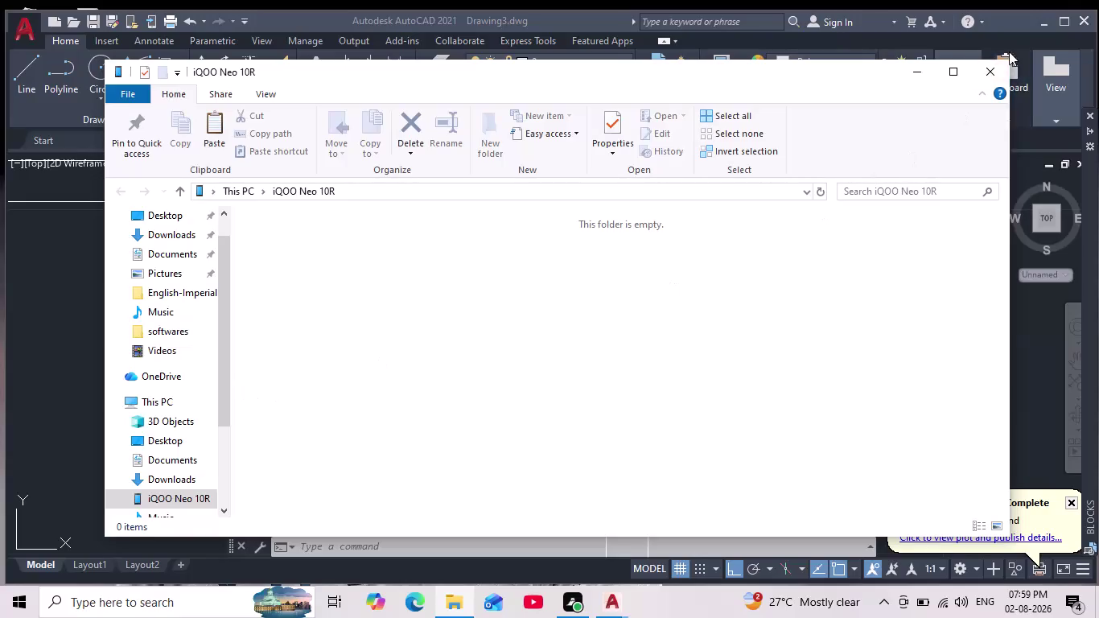
Close the empty iQOO Neo 10R phone folder window to return to the drawing.
click(989, 64)
scroll(down, 3)
middle_drag(755, 329, 739, 318)
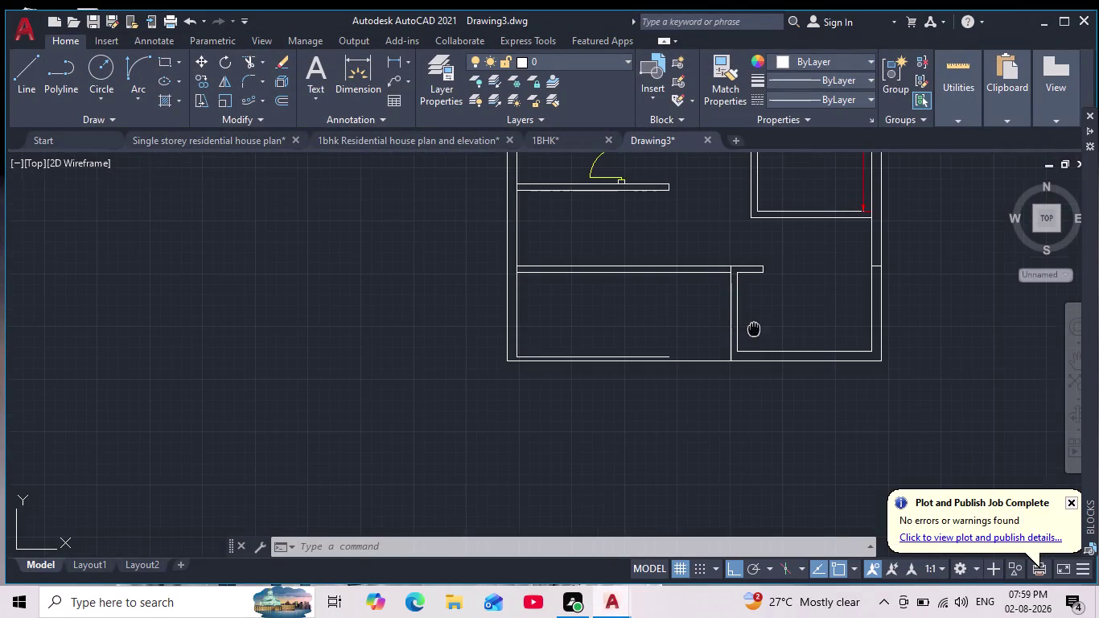
middle_drag(739, 318, 729, 311)
scroll(down, 3)
scroll(up, 3)
scroll(up, 3)
scroll(down, 3)
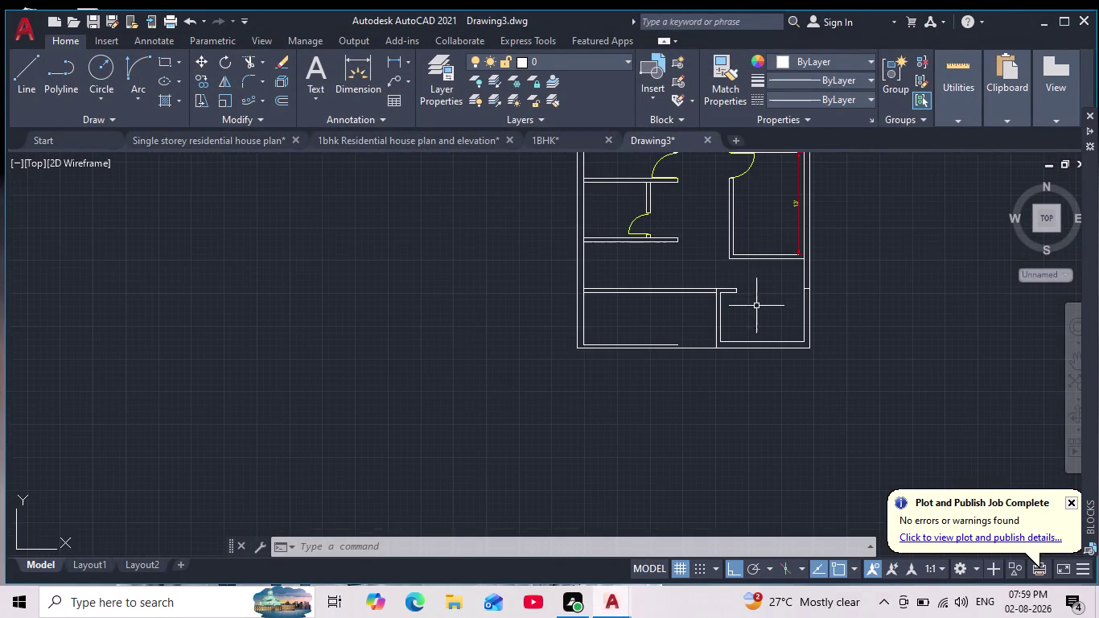
scroll(down, 3)
scroll(up, 3)
scroll(up, 3)
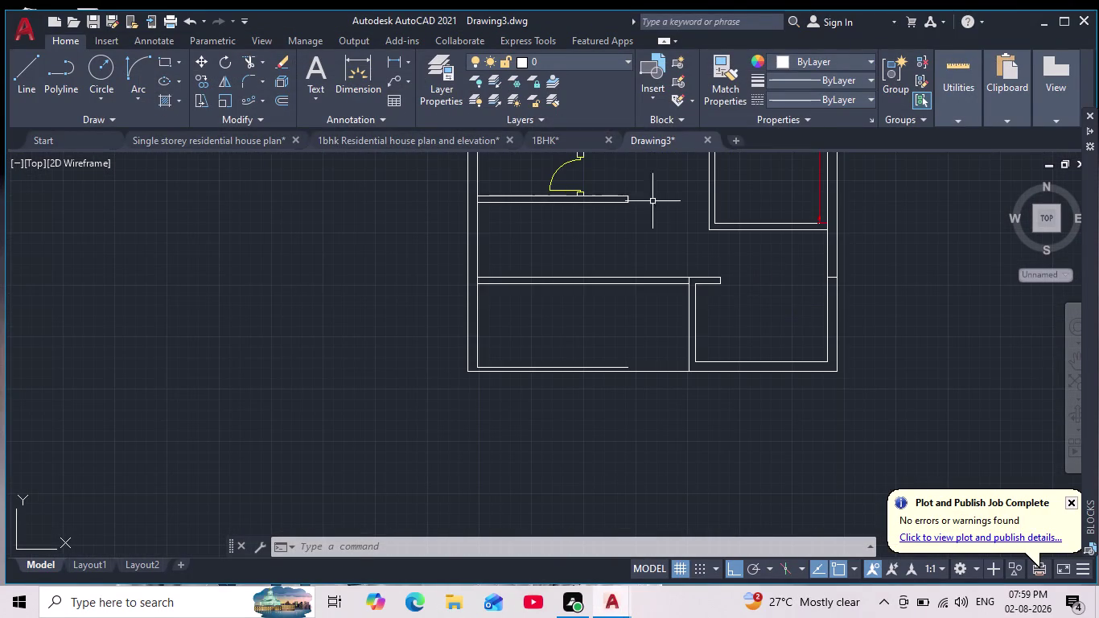
click(252, 66)
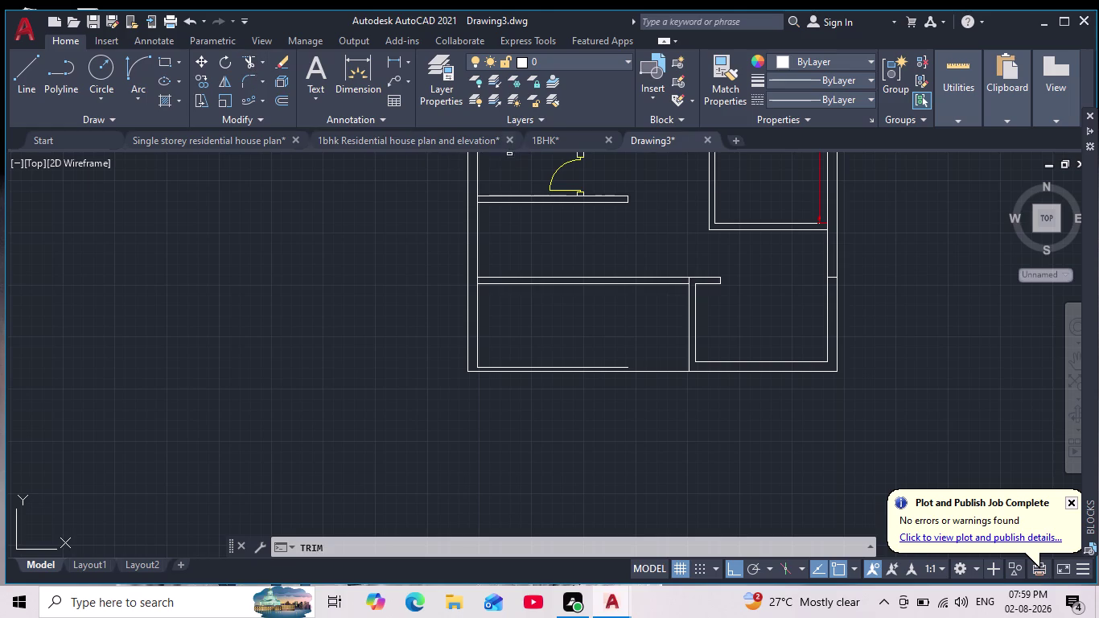
scroll(up, 3)
drag(804, 232, 808, 263)
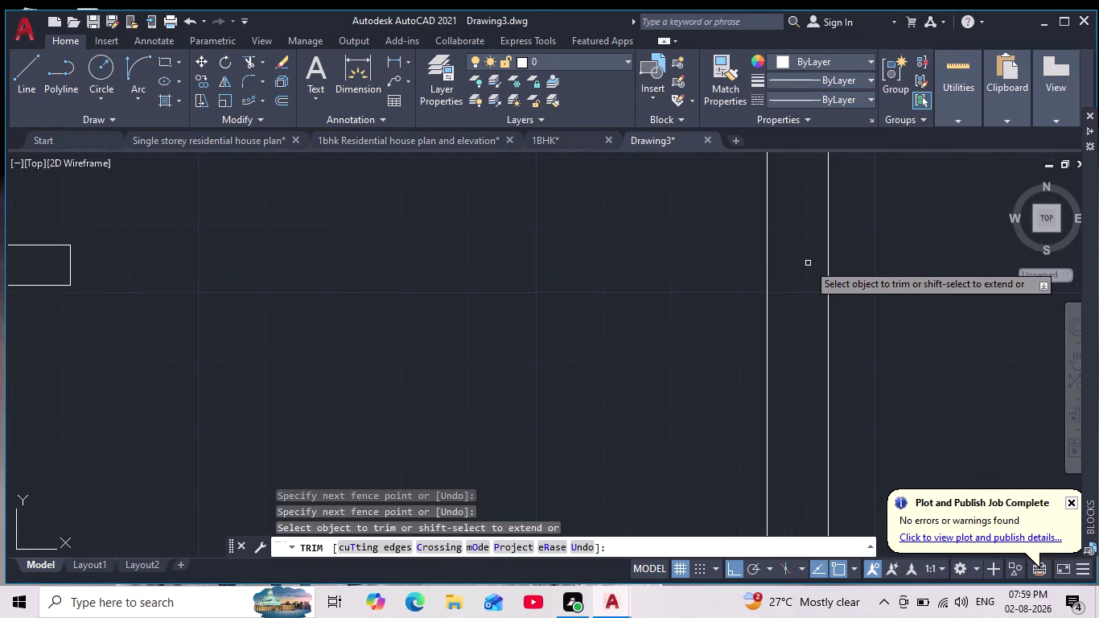
key(Escape)
key(Escape)
key(Escape)
key(Escape)
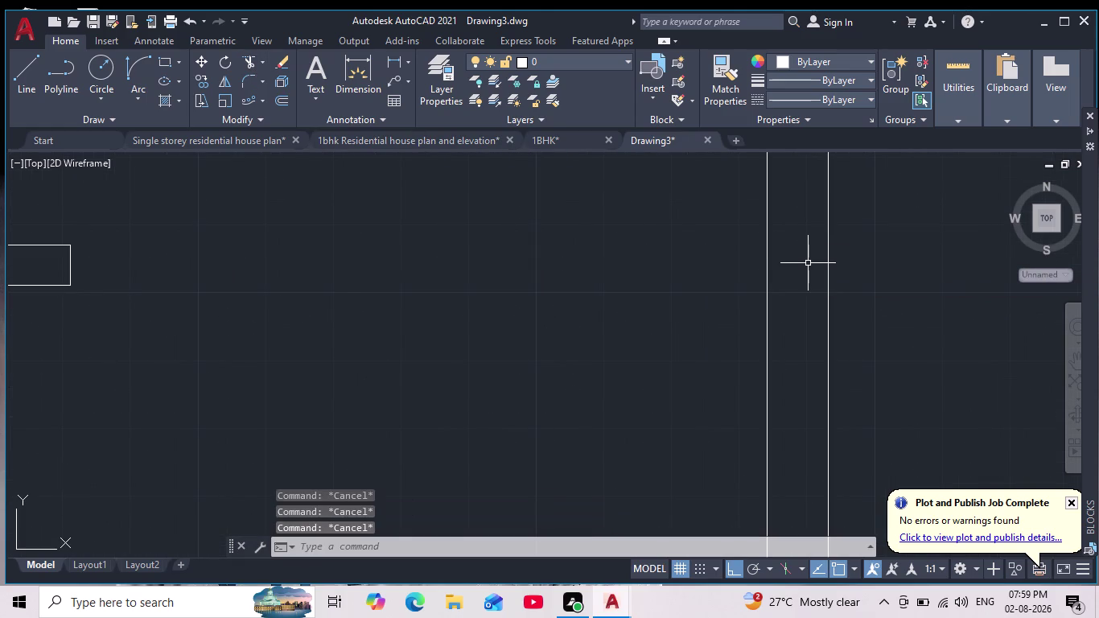
scroll(down, 3)
middle_drag(874, 260, 859, 266)
scroll(down, 3)
scroll(up, 3)
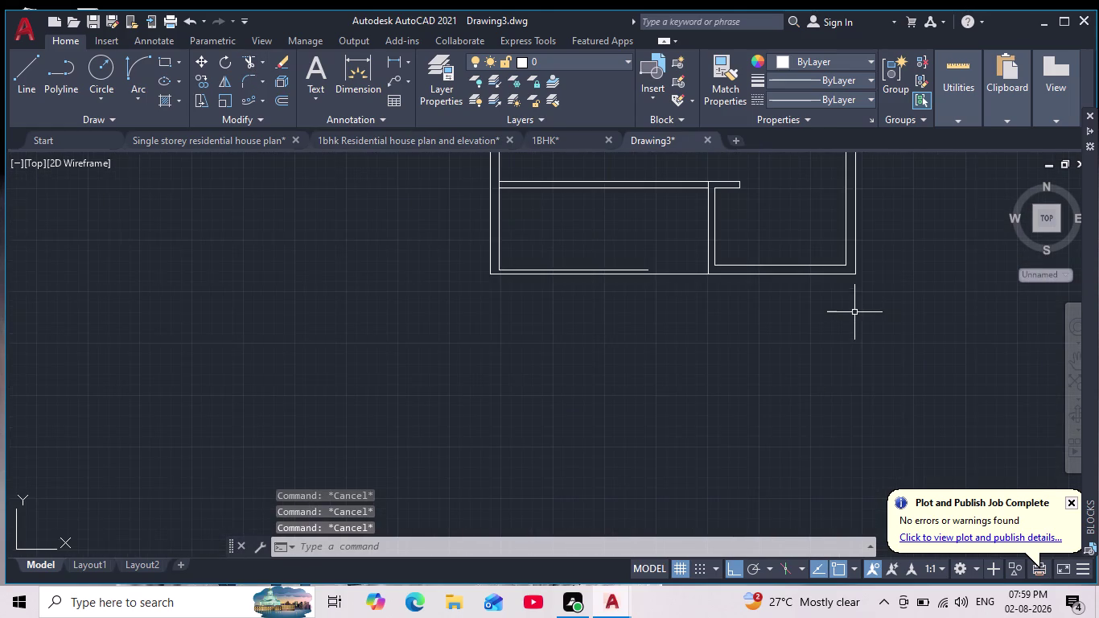
middle_drag(854, 312, 843, 328)
scroll(down, 3)
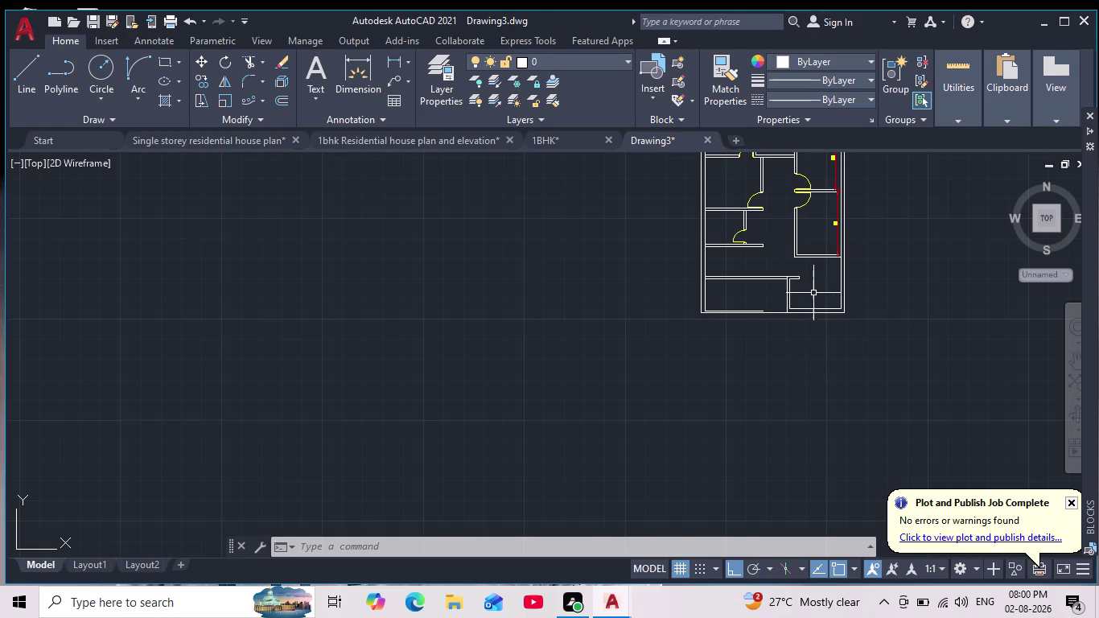
scroll(up, 3)
scroll(up, 3)
middle_drag(780, 273, 729, 279)
scroll(down, 3)
scroll(up, 3)
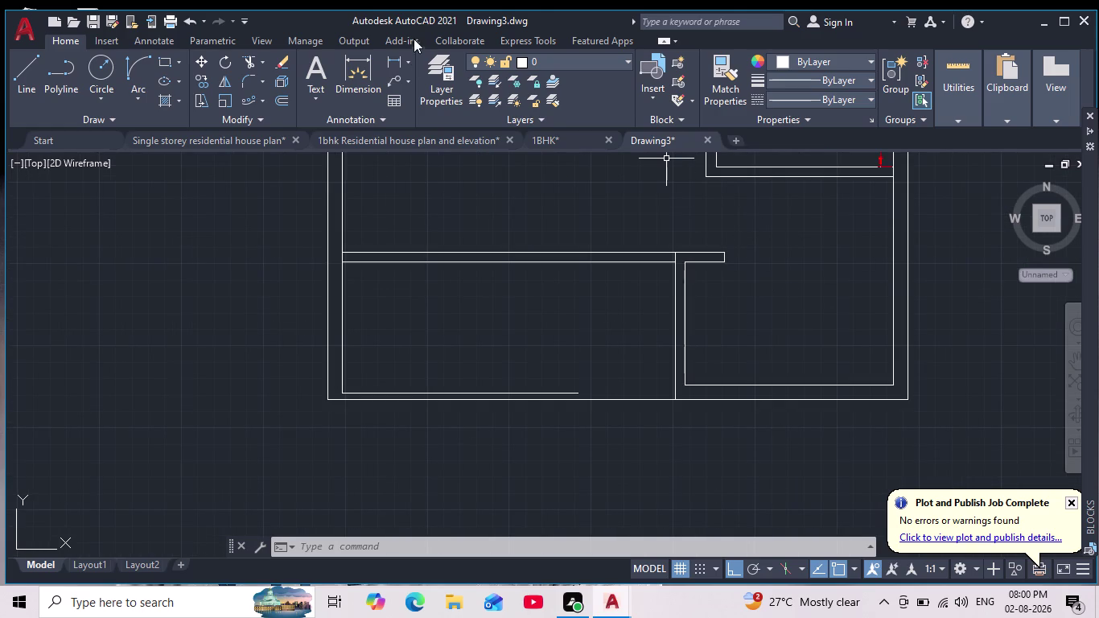
click(397, 65)
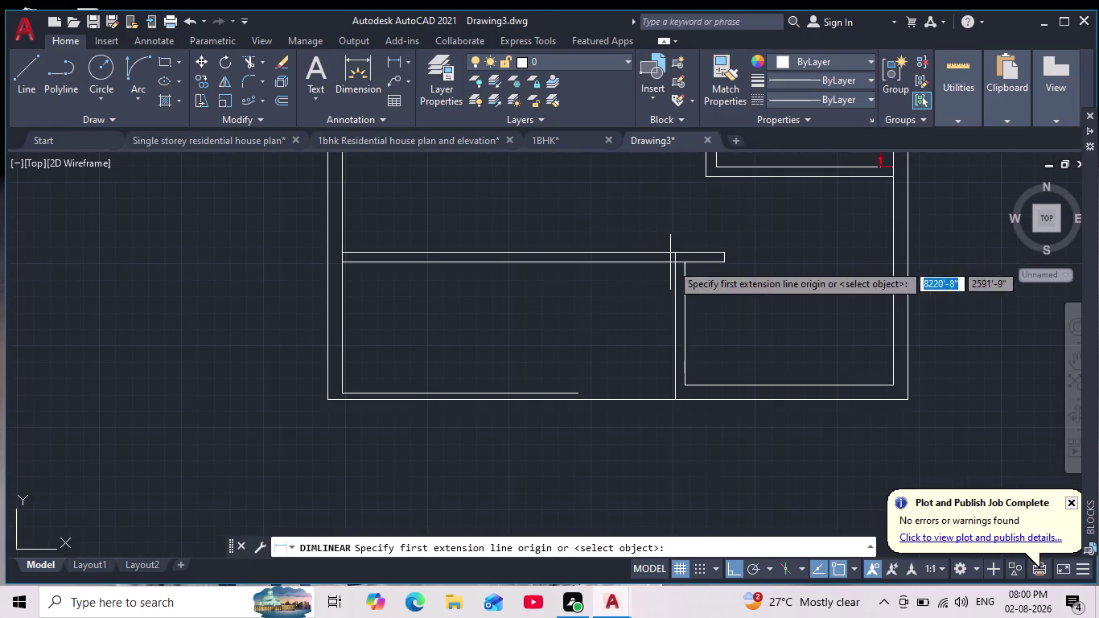
scroll(up, 3)
click(633, 260)
scroll(up, 3)
scroll(down, 3)
middle_drag(671, 280, 668, 273)
middle_drag(661, 374, 671, 314)
scroll(down, 3)
scroll(up, 3)
click(657, 385)
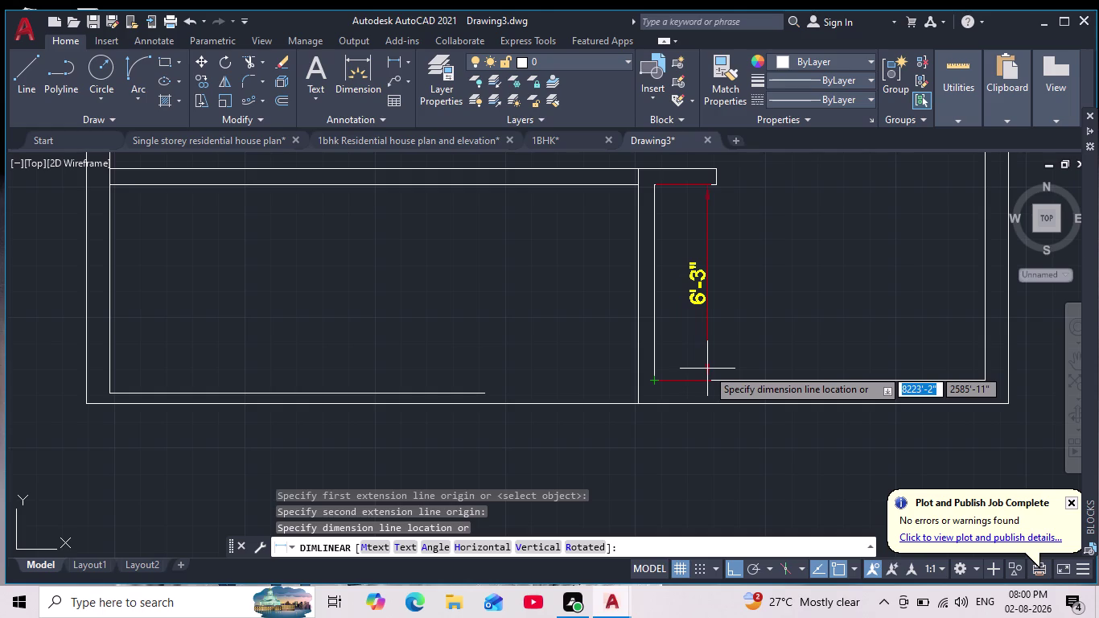
key(Escape)
scroll(down, 3)
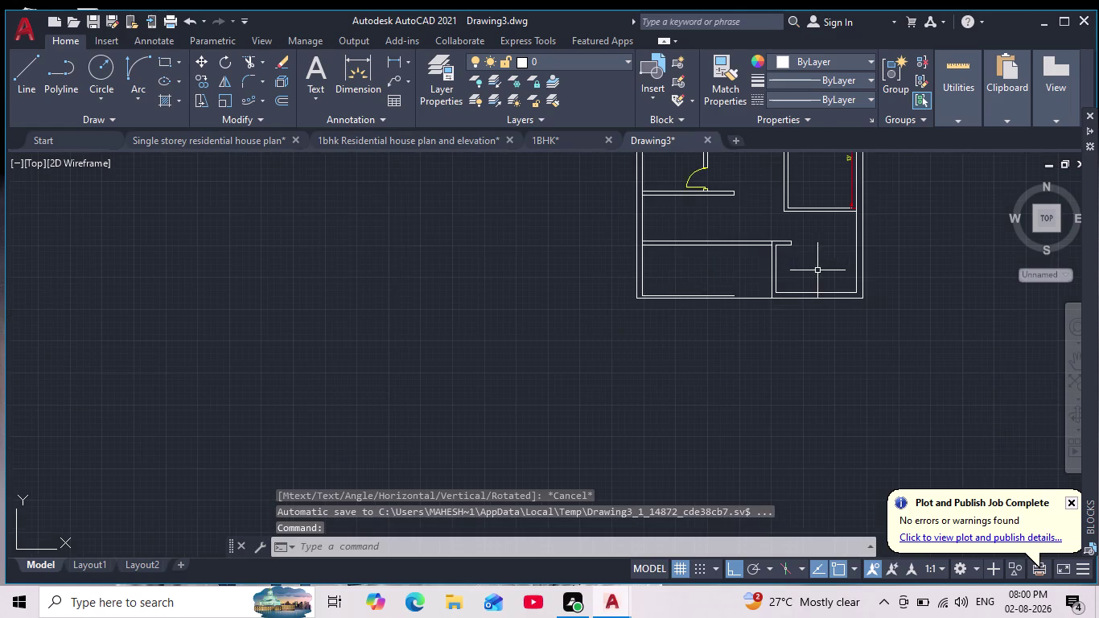
scroll(up, 3)
scroll(down, 3)
middle_drag(823, 274, 809, 291)
scroll(up, 3)
scroll(up, 3)
middle_drag(816, 285, 768, 292)
scroll(down, 3)
scroll(up, 3)
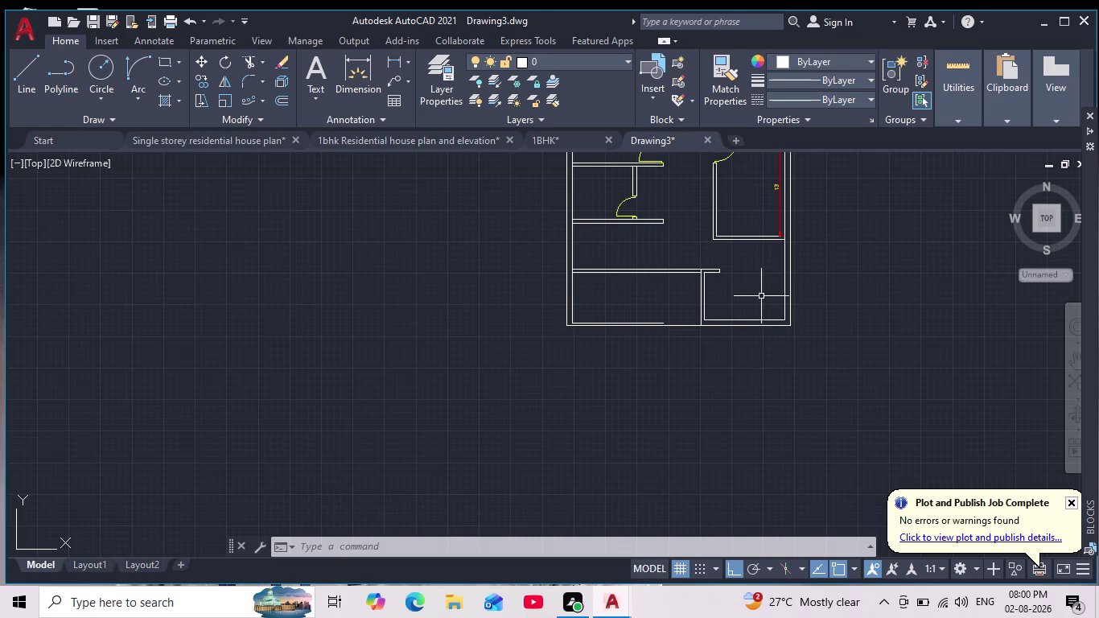
scroll(down, 3)
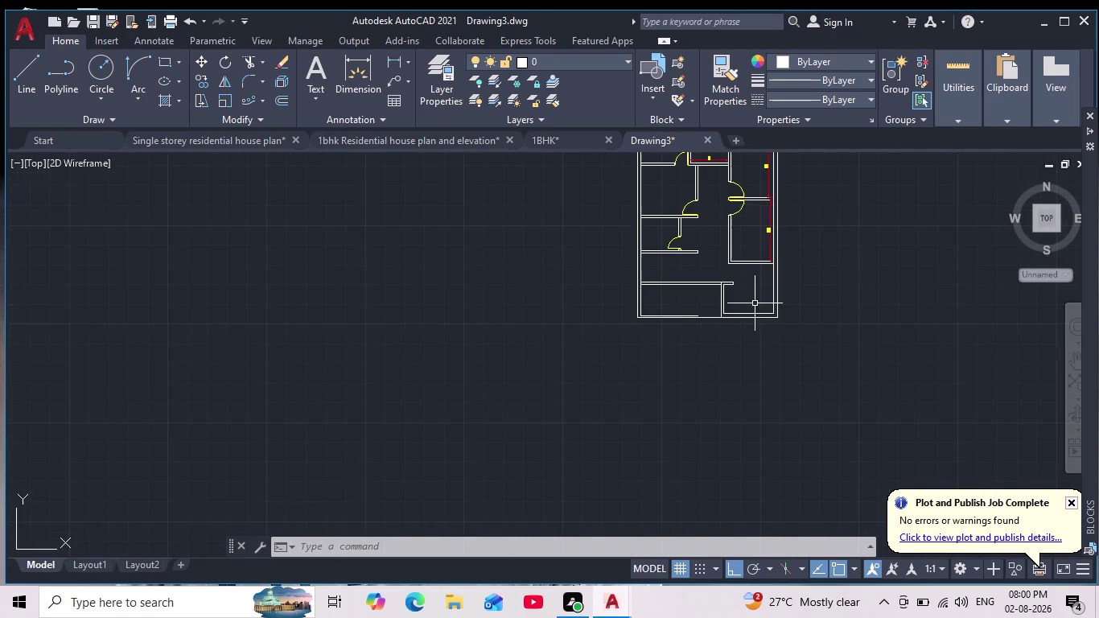
scroll(up, 3)
middle_drag(757, 300, 736, 299)
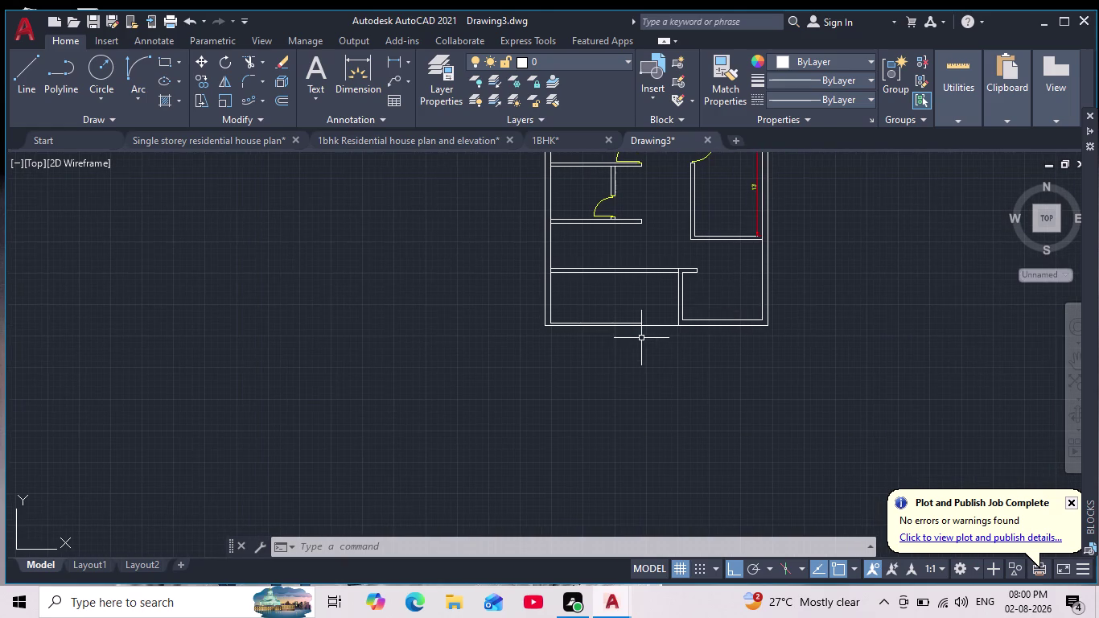
scroll(up, 3)
Extend the lower-left room's inner bottom wall line with EX.
text(e)
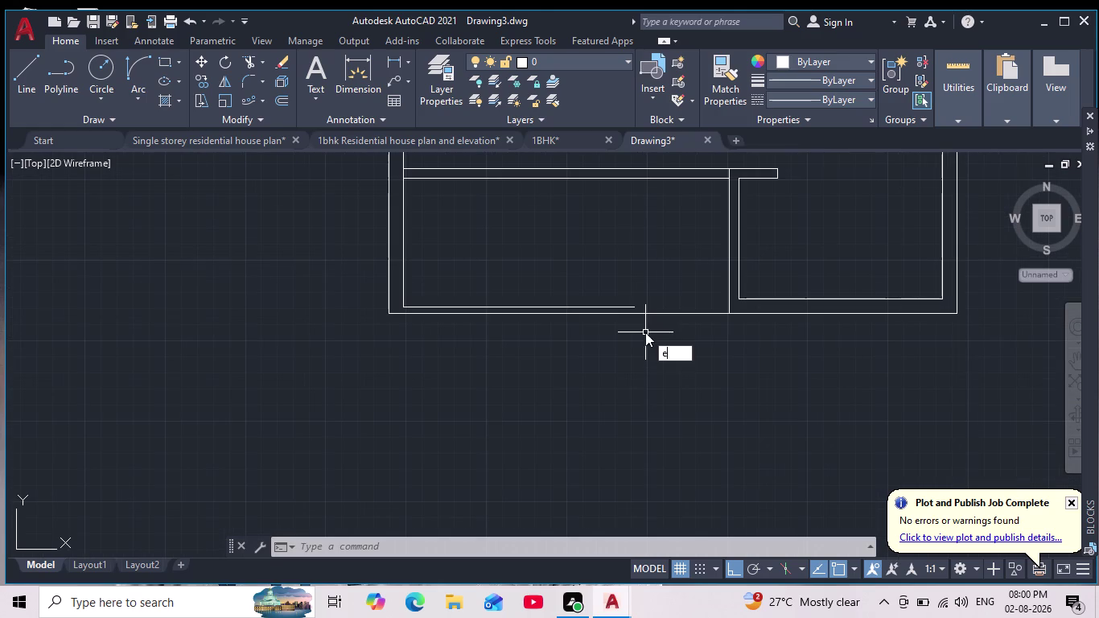
text(x)
key(Return)
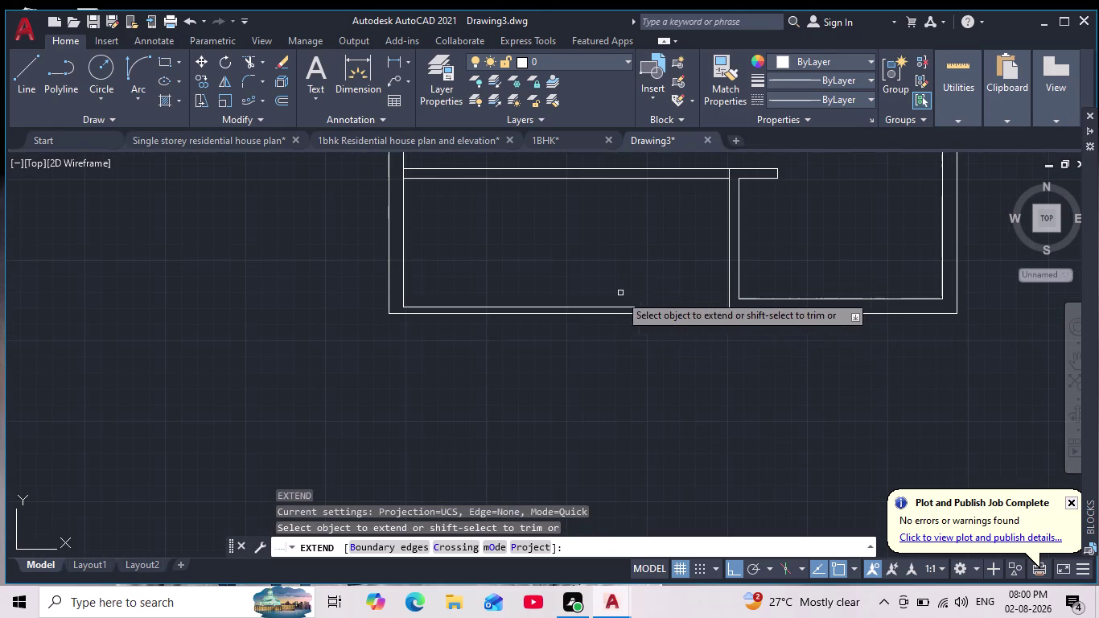
click(606, 305)
key(Escape)
key(Escape)
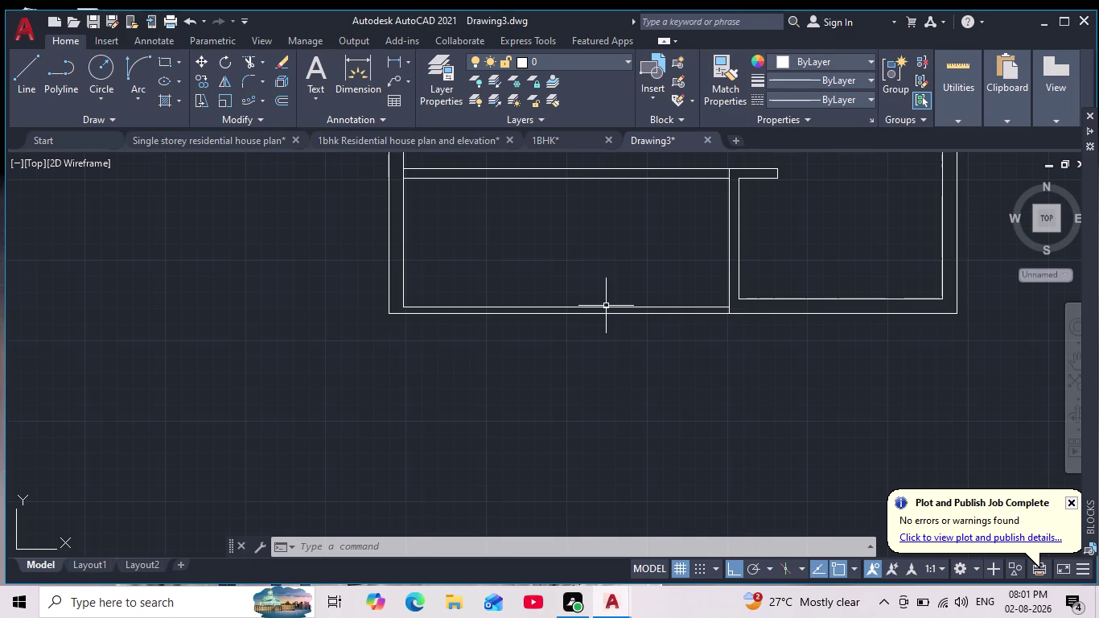
Pan and zoom around the floor plan to inspect the rooms.
scroll(down, 3)
middle_drag(618, 247, 626, 337)
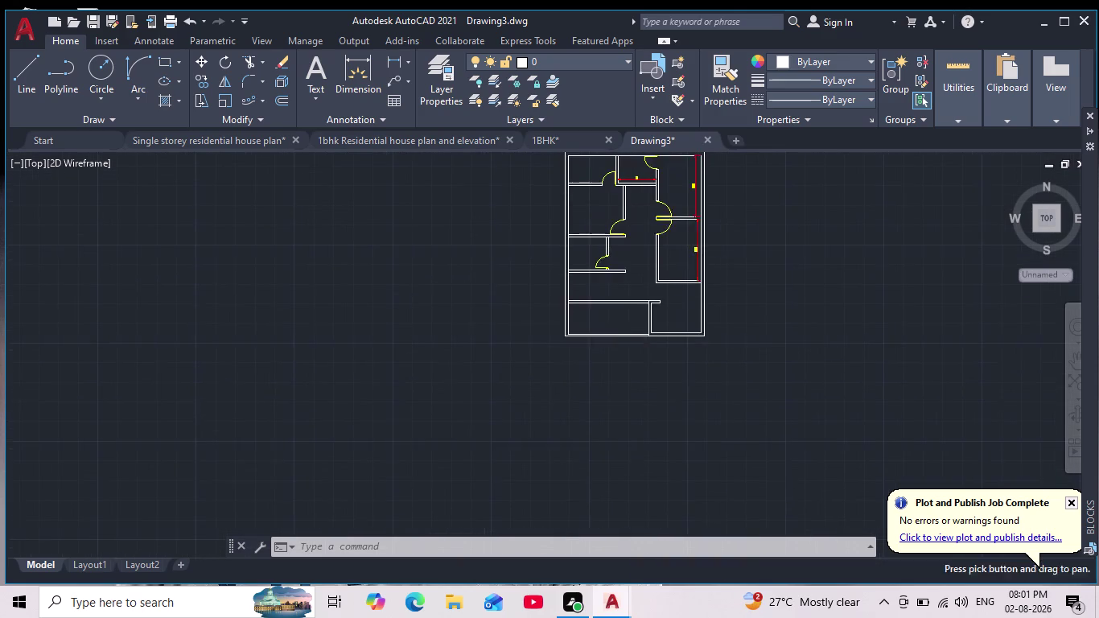
scroll(up, 3)
middle_drag(654, 311, 655, 313)
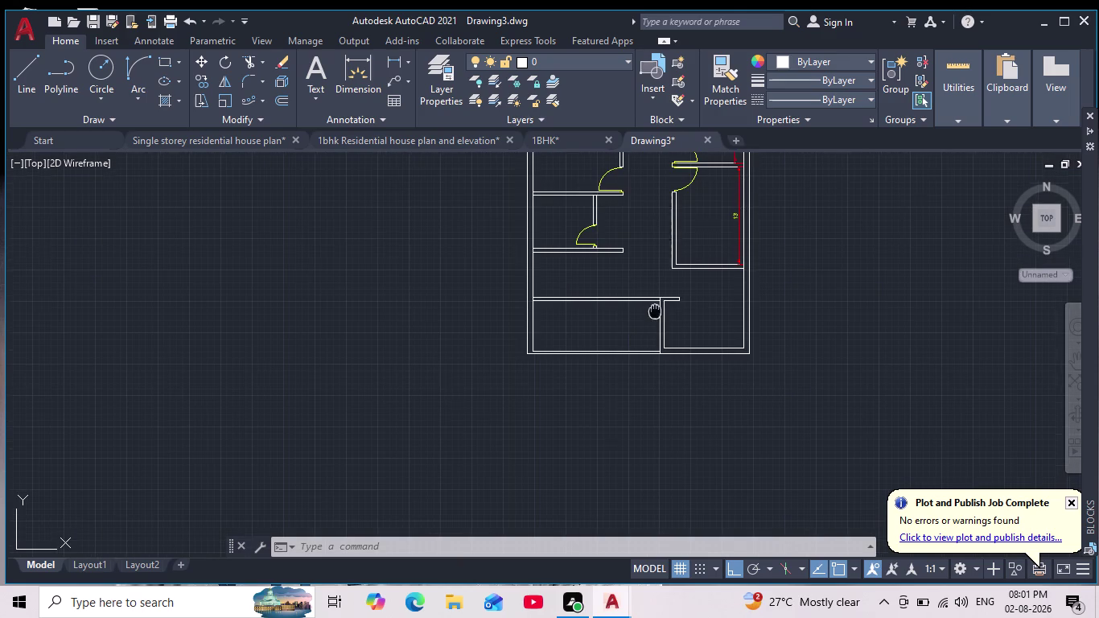
middle_drag(655, 314, 656, 318)
scroll(down, 3)
scroll(up, 3)
middle_drag(688, 326, 716, 387)
scroll(down, 3)
scroll(up, 3)
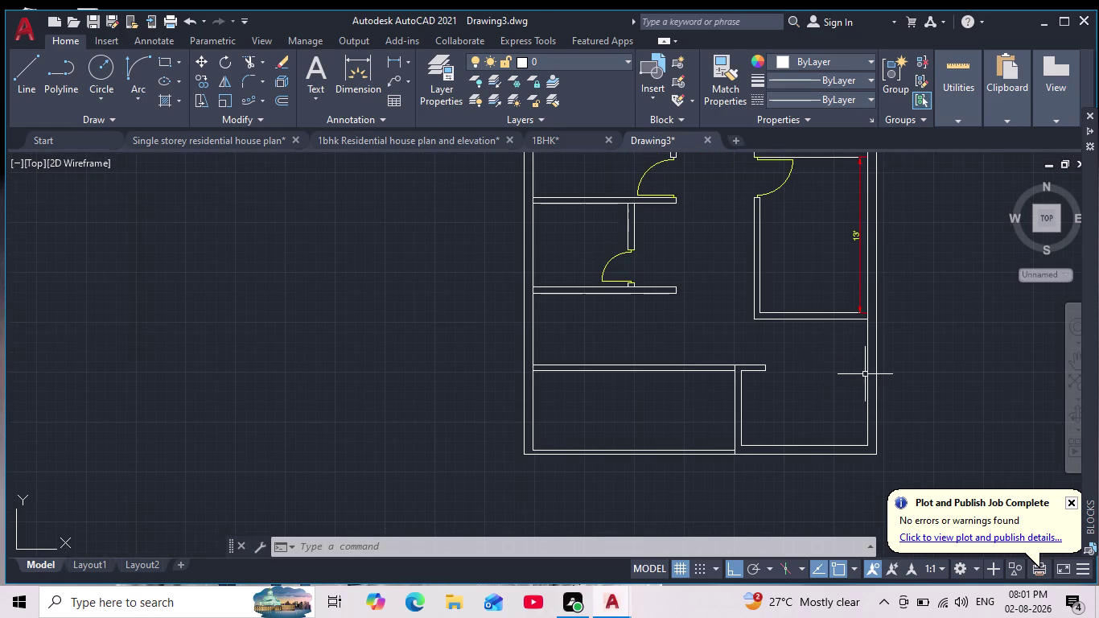
scroll(up, 3)
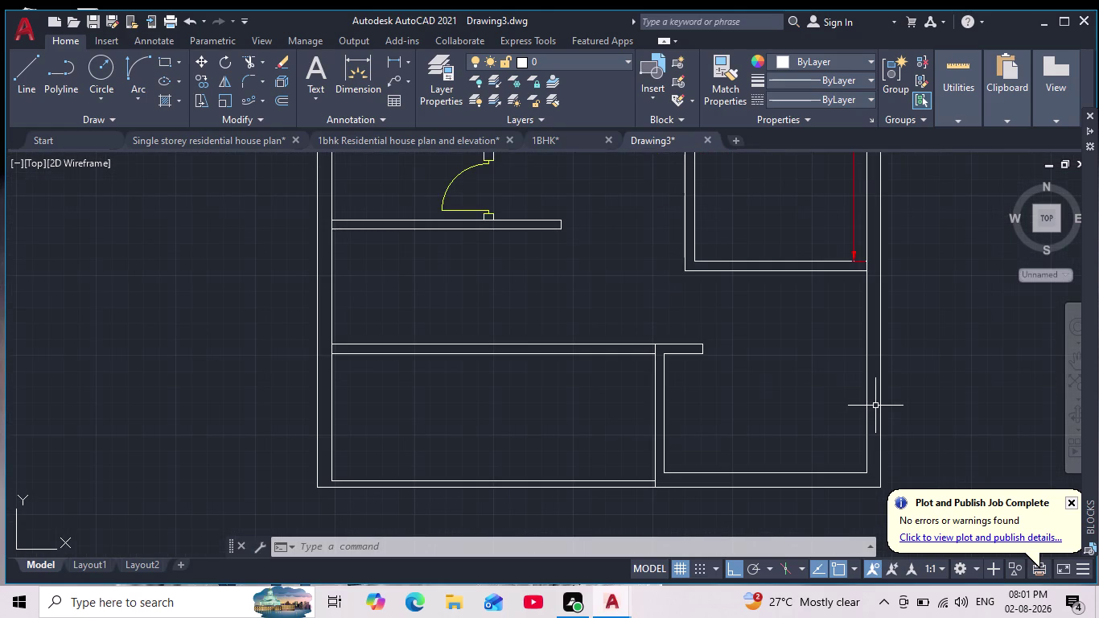
scroll(down, 3)
scroll(up, 3)
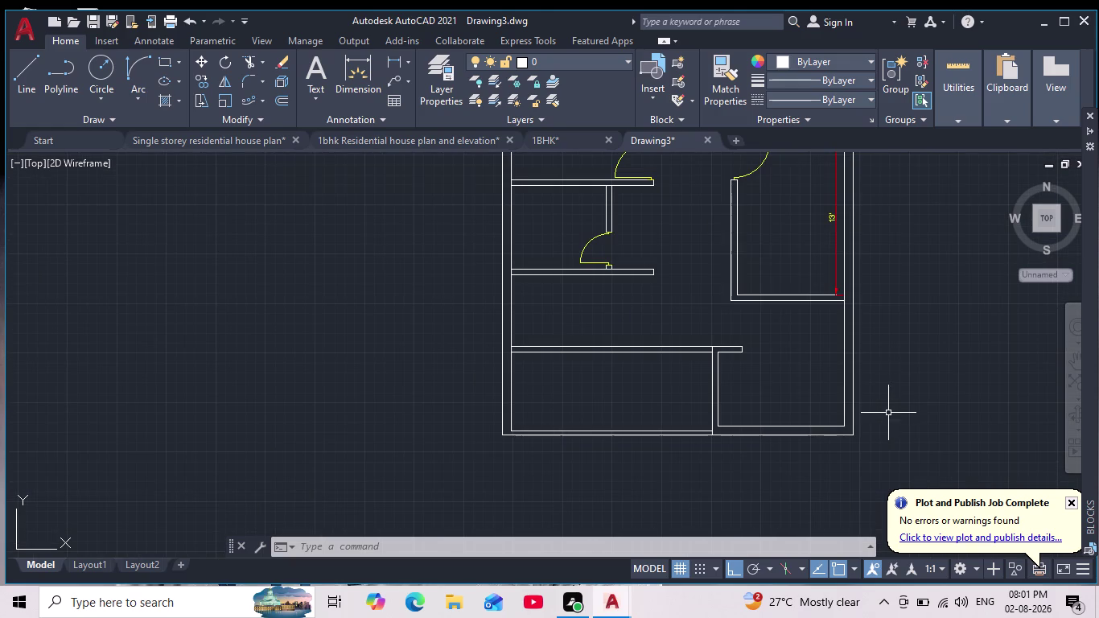
scroll(down, 3)
scroll(down, 3)
scroll(up, 3)
scroll(up, 3)
scroll(up, 3)
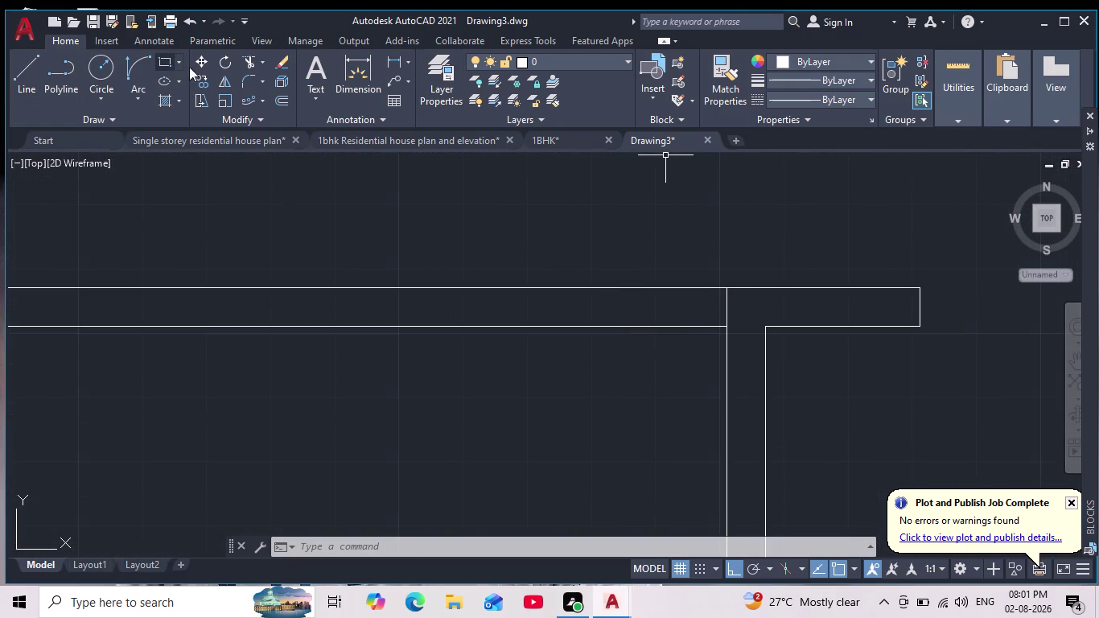
Trim the wall piece between the two partitions.
click(246, 61)
scroll(up, 3)
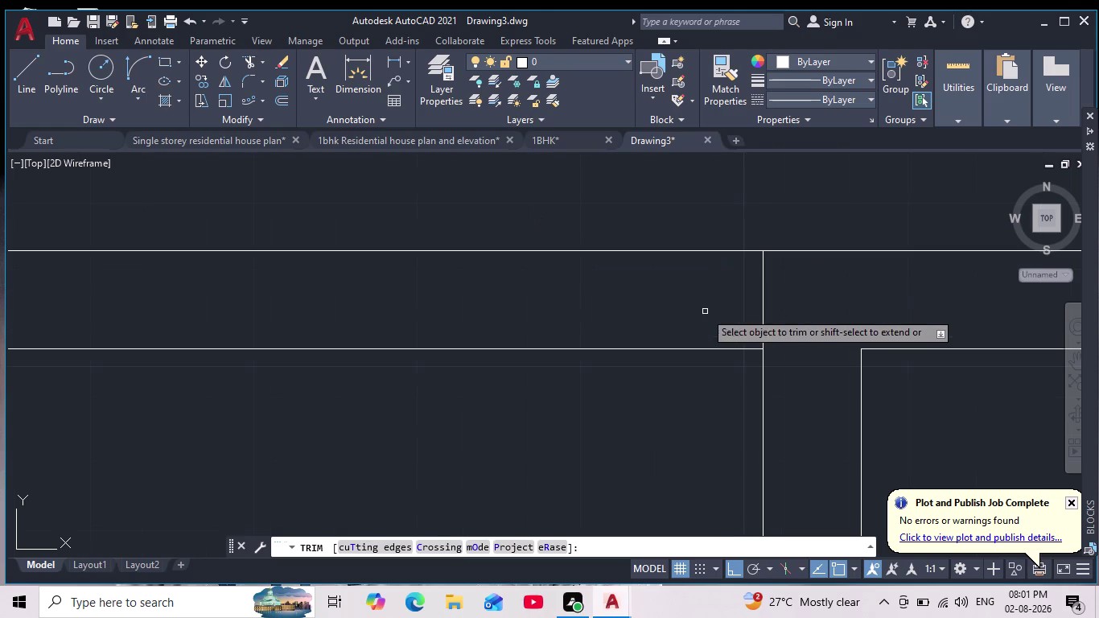
drag(705, 311, 898, 295)
key(Escape)
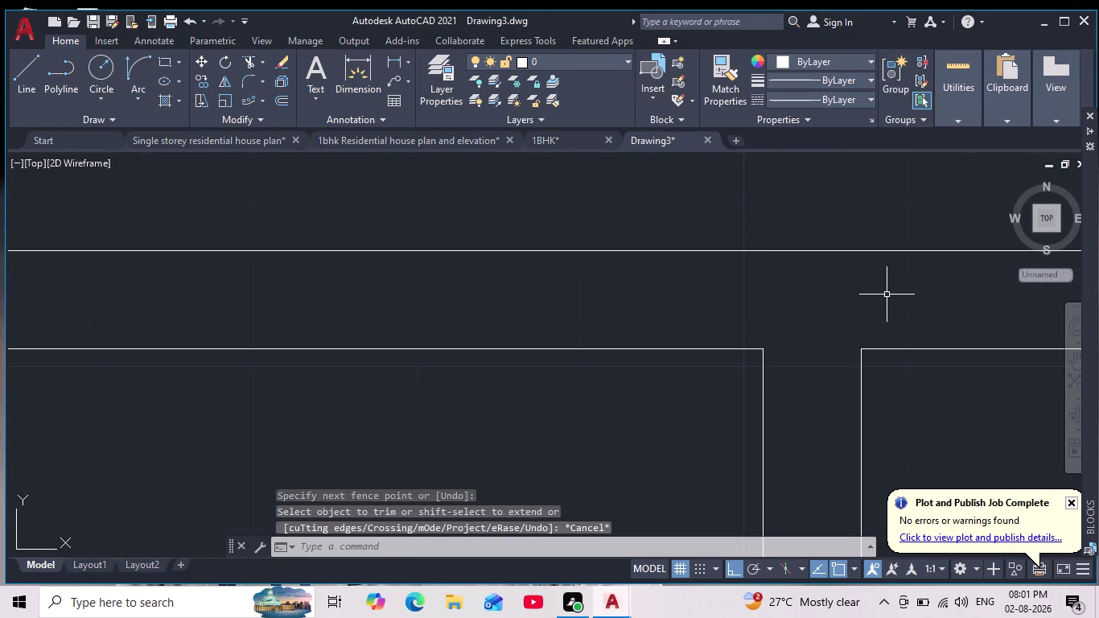
Undo the wall trim, cancel active commands, and expand the Layer dropdown.
key(ctrl+z)
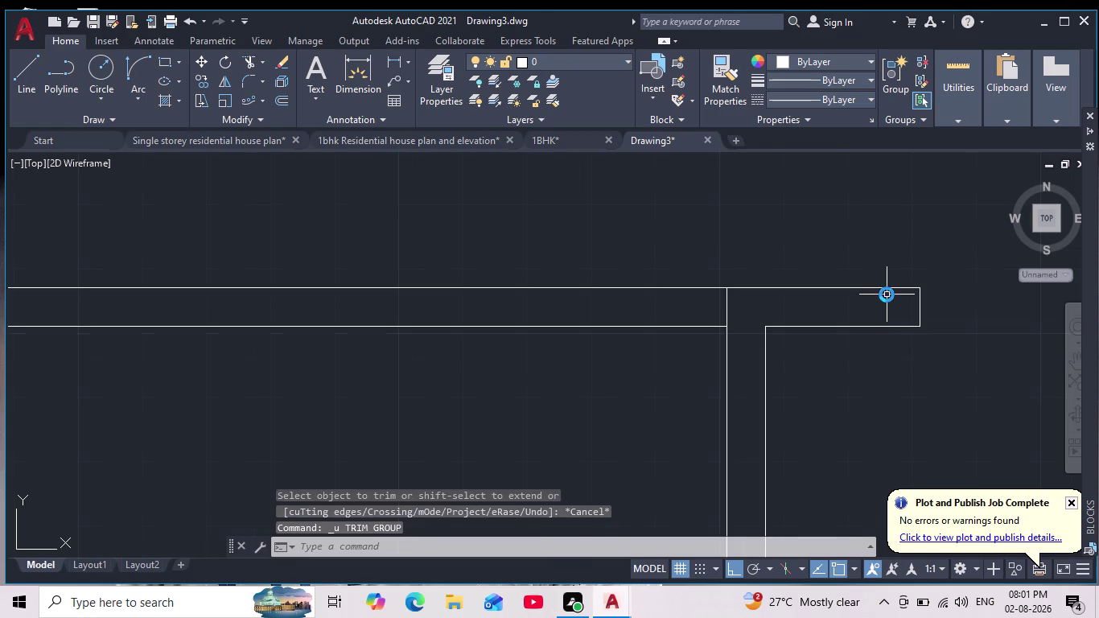
key(Escape)
key(Escape)
key(Escape)
key(Escape)
key(Escape)
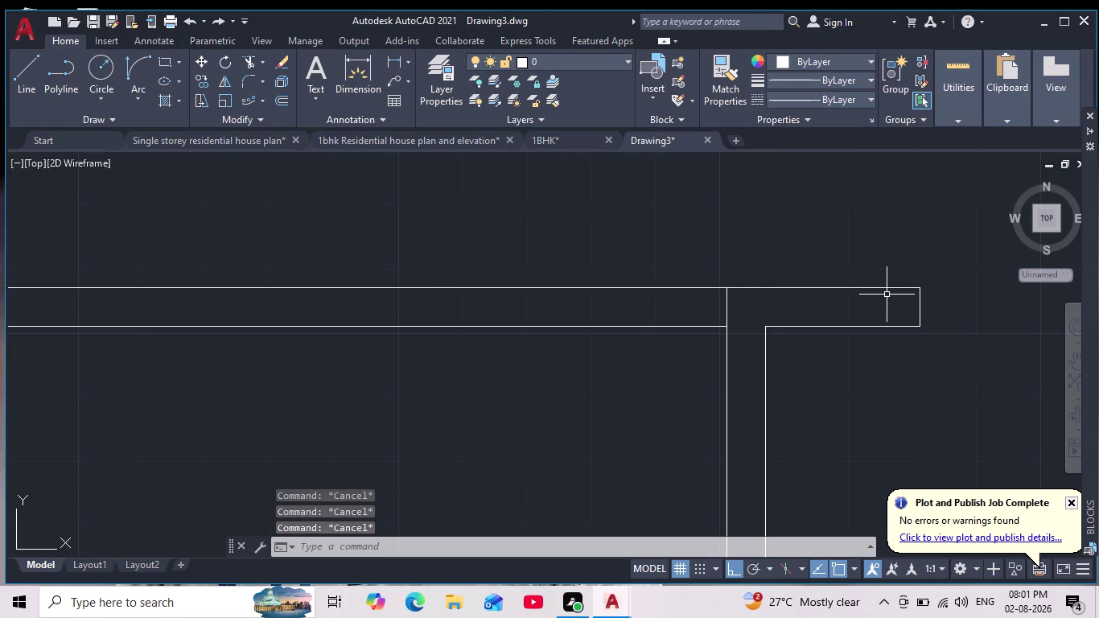
click(596, 53)
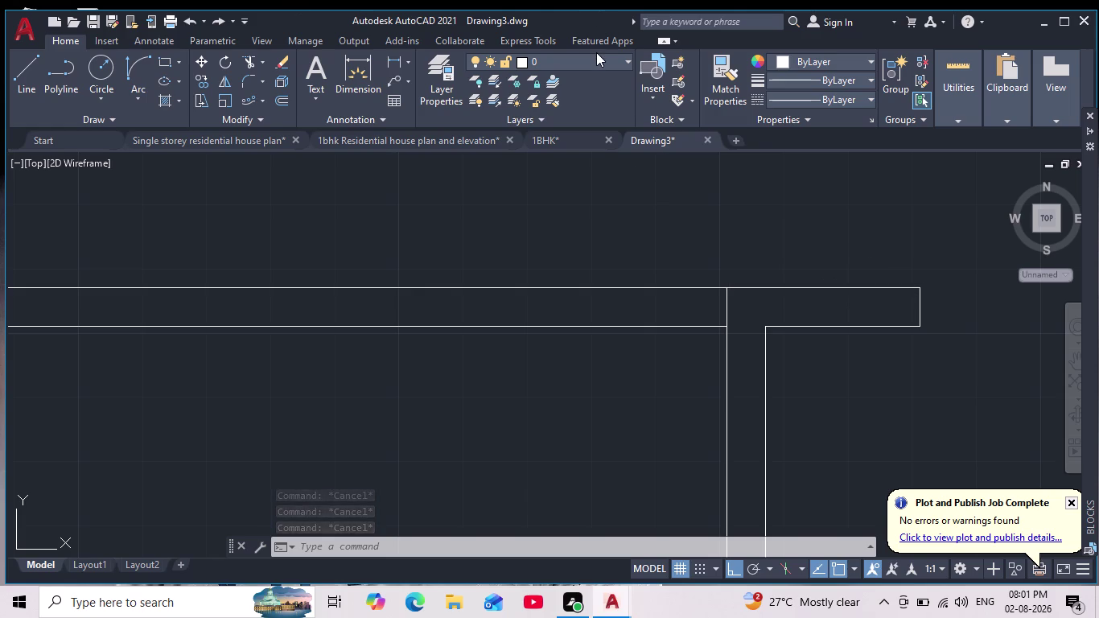
click(596, 56)
Make doors the current layer and draw a line across the wall thickness.
click(574, 115)
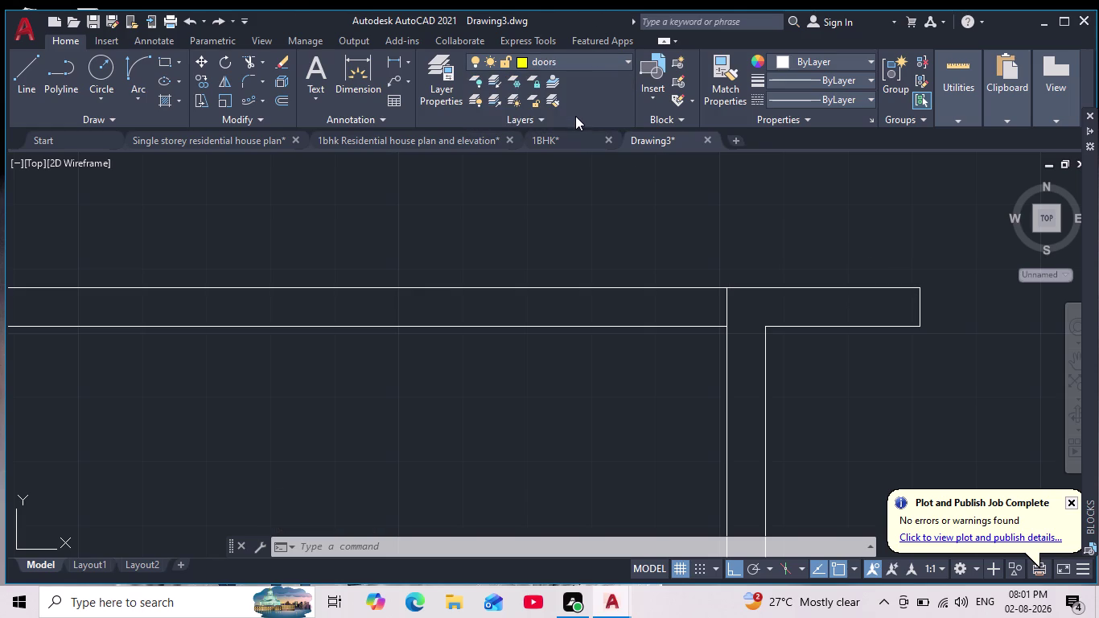
click(29, 70)
scroll(up, 3)
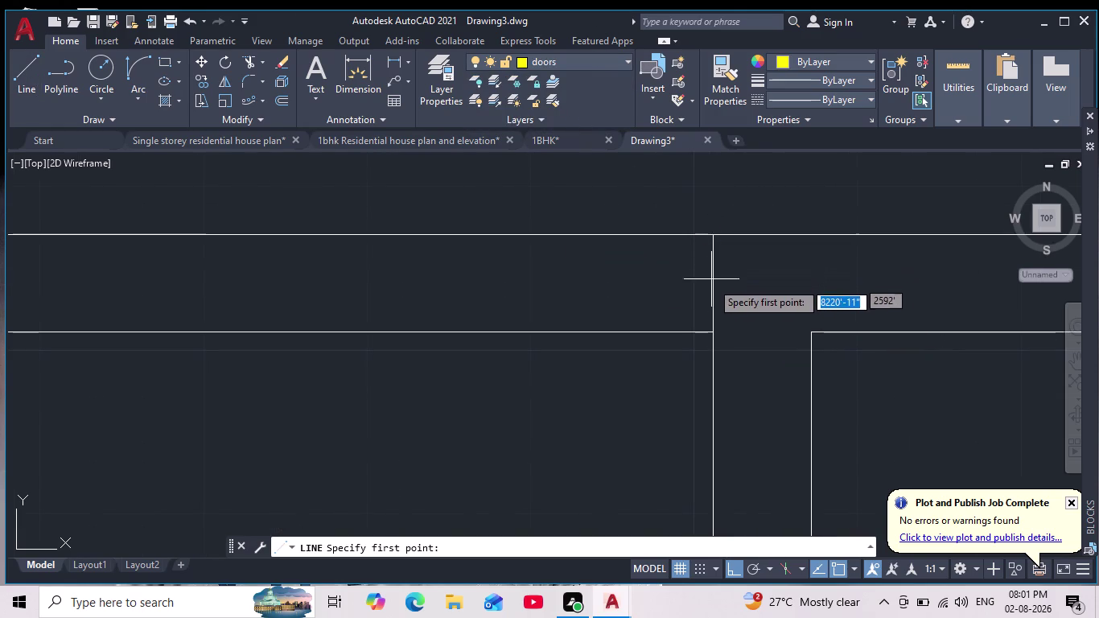
click(712, 235)
click(710, 331)
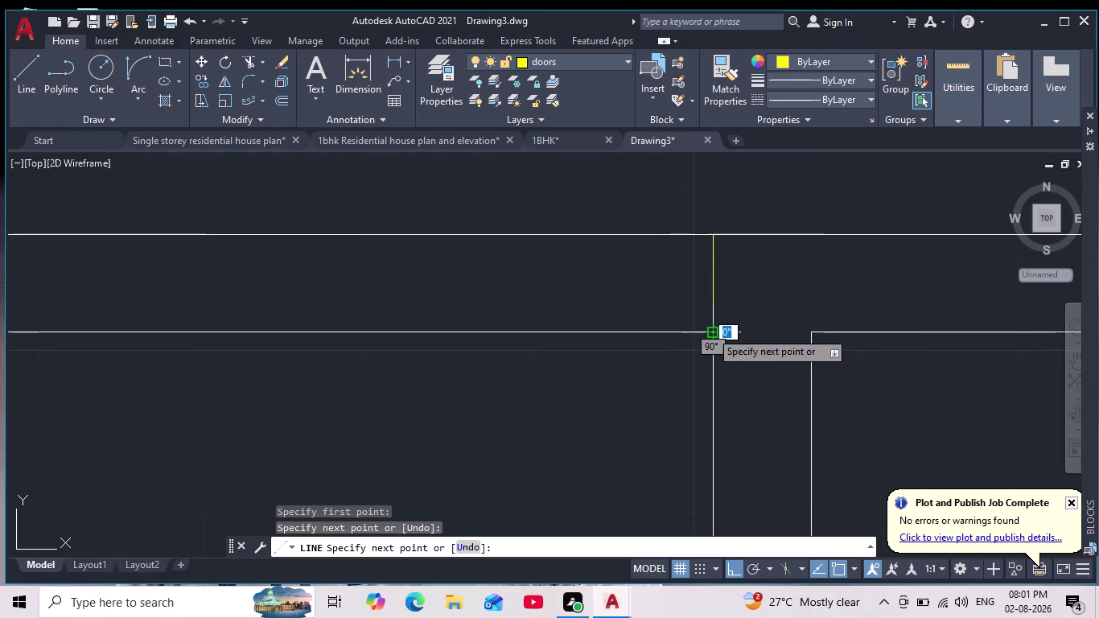
key(Escape)
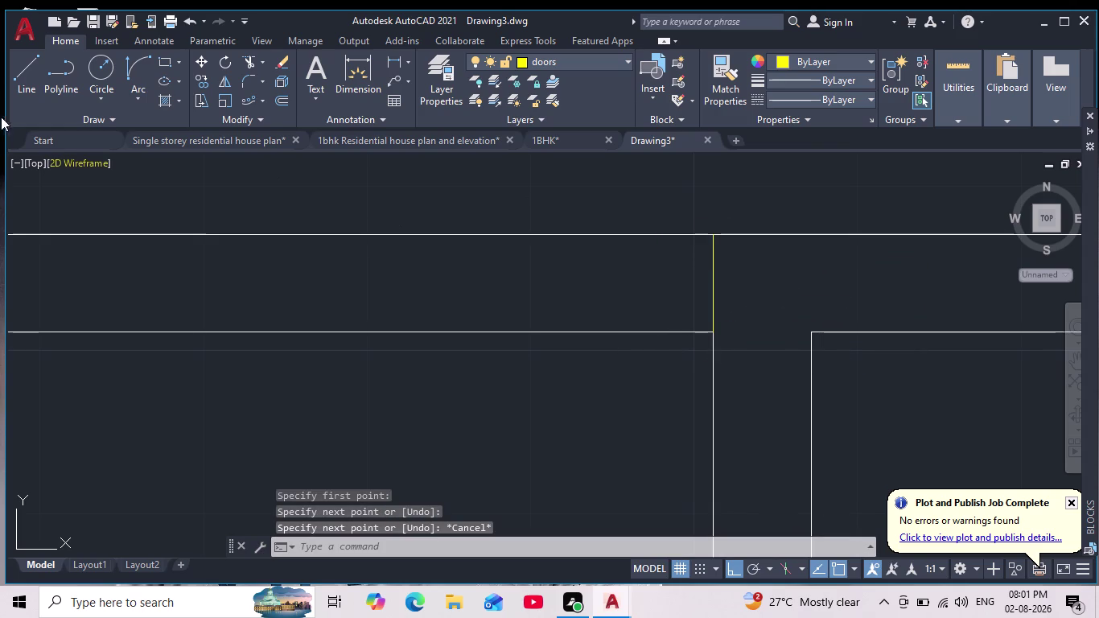
Draw the door-opening lines from the wall corner with lengths 2, 3' and 2.
click(30, 76)
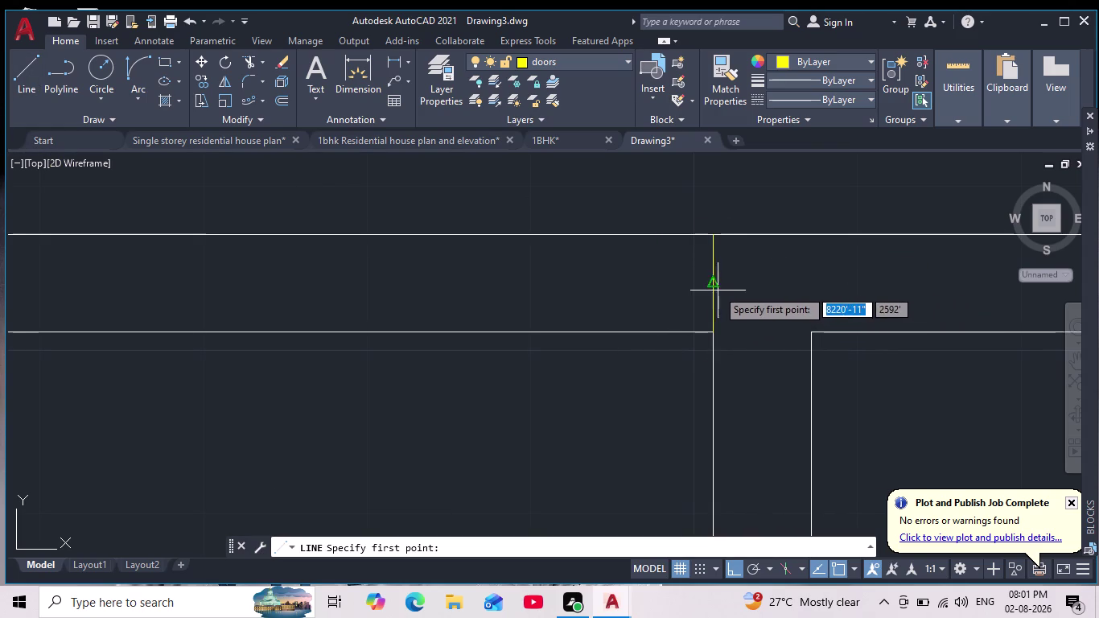
click(711, 288)
key(2)
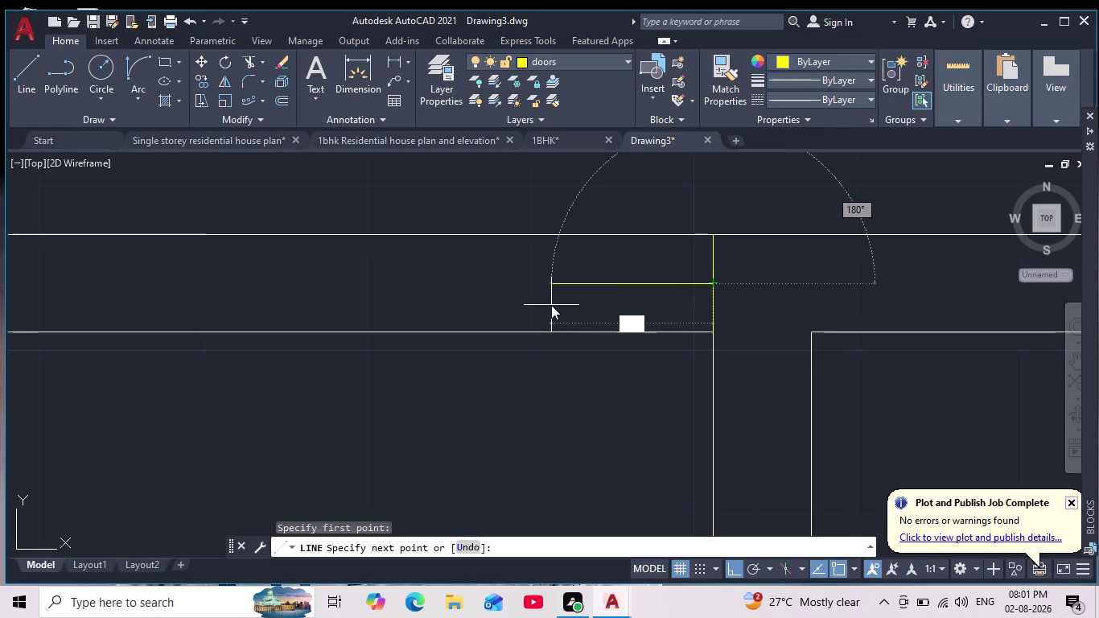
key(Return)
scroll(down, 3)
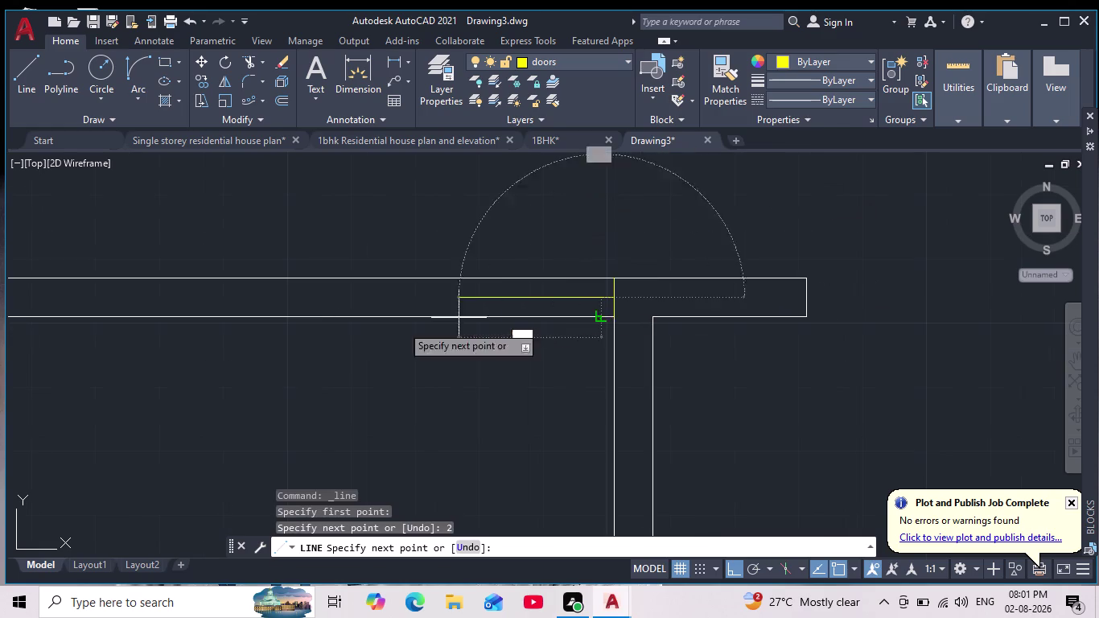
scroll(down, 3)
scroll(up, 3)
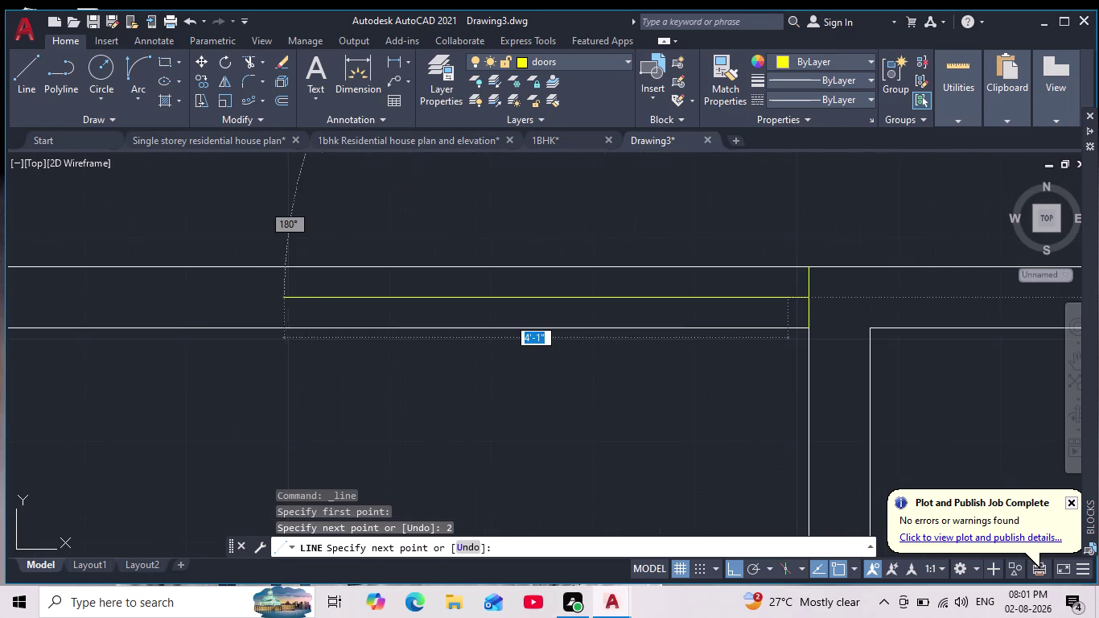
scroll(down, 3)
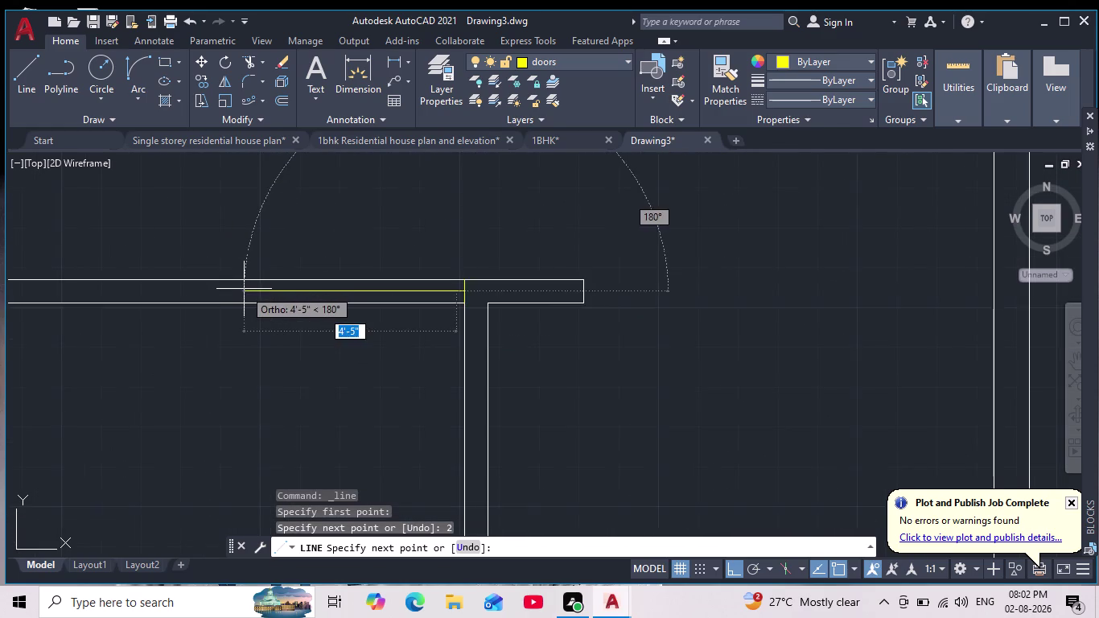
scroll(up, 3)
middle_drag(253, 292, 401, 269)
scroll(down, 3)
scroll(up, 3)
key(3)
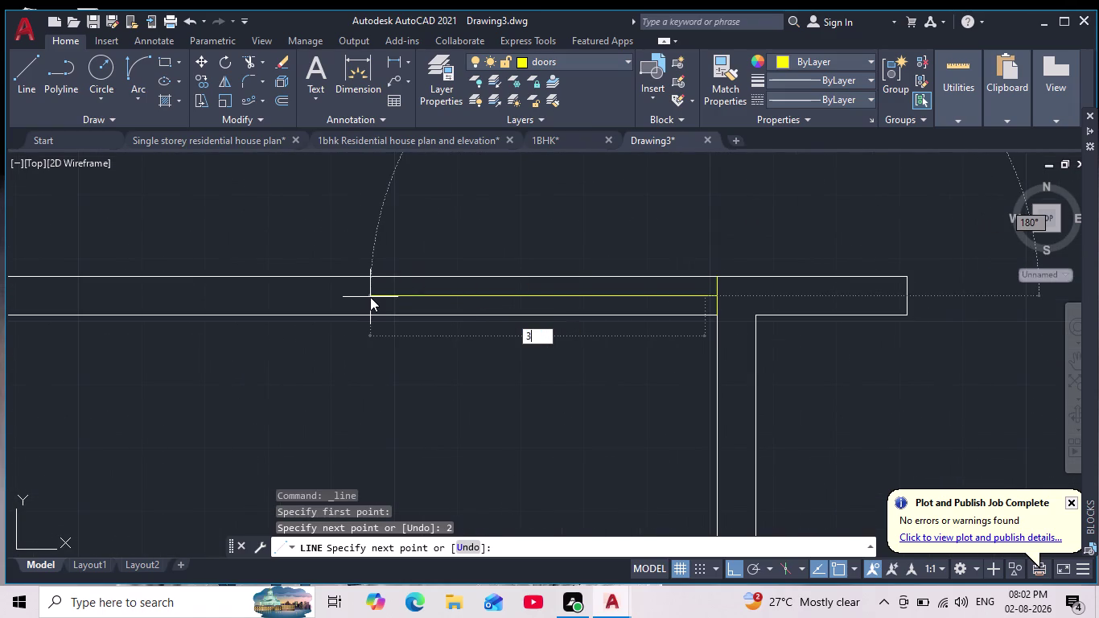
key(apostrophe)
key(Return)
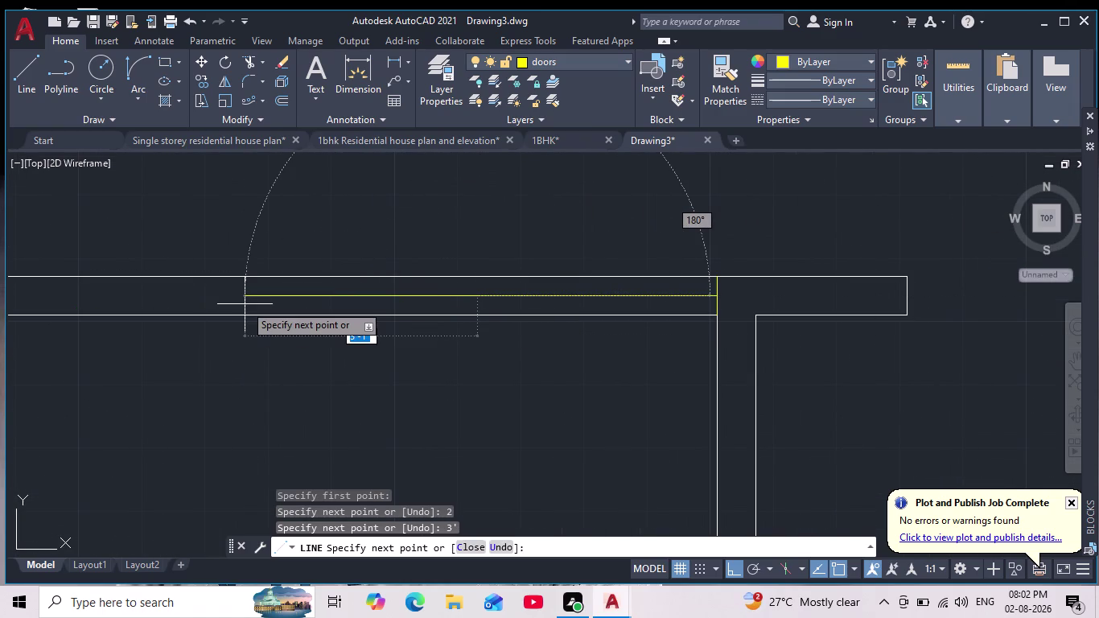
key(2)
key(Return)
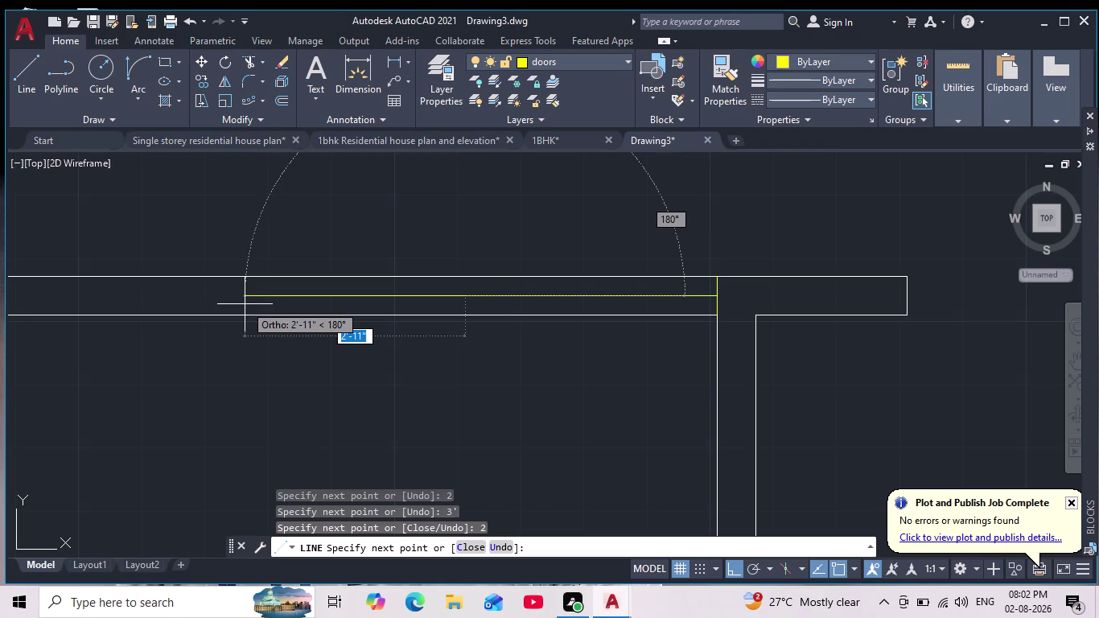
key(Escape)
scroll(down, 3)
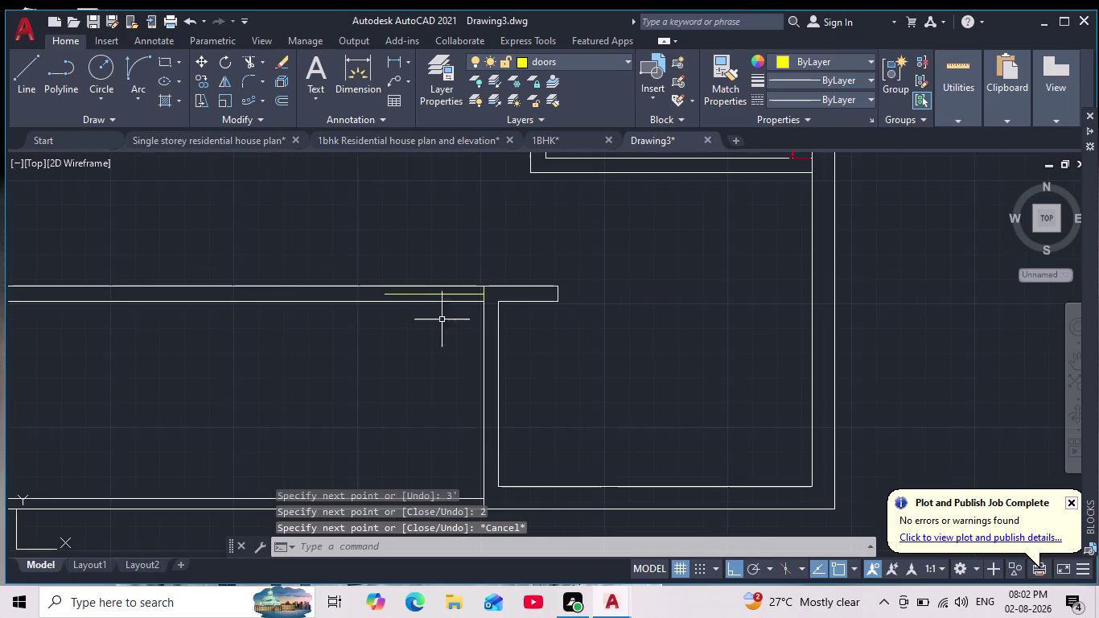
scroll(up, 3)
Rotate the door-opening line 90° about its wall-junction end to stand vertical.
click(402, 278)
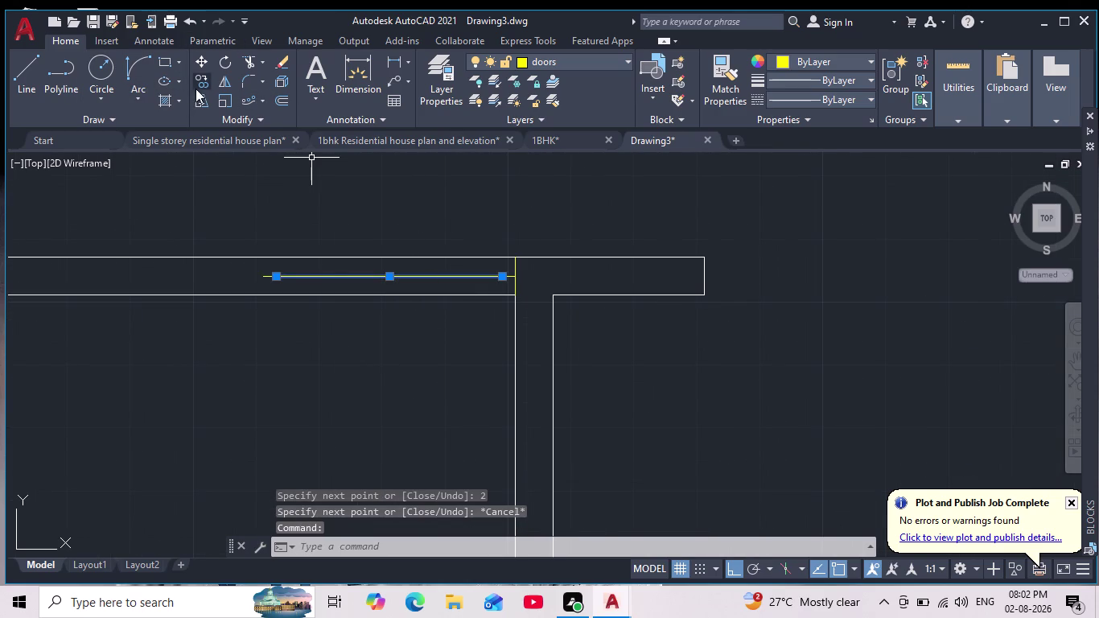
click(222, 61)
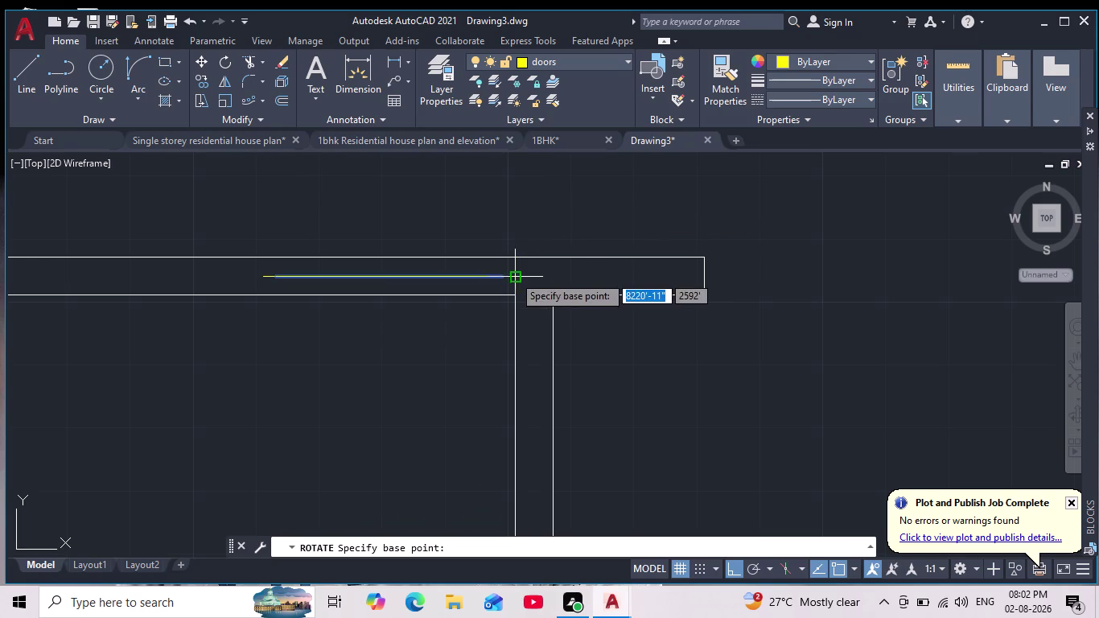
click(502, 274)
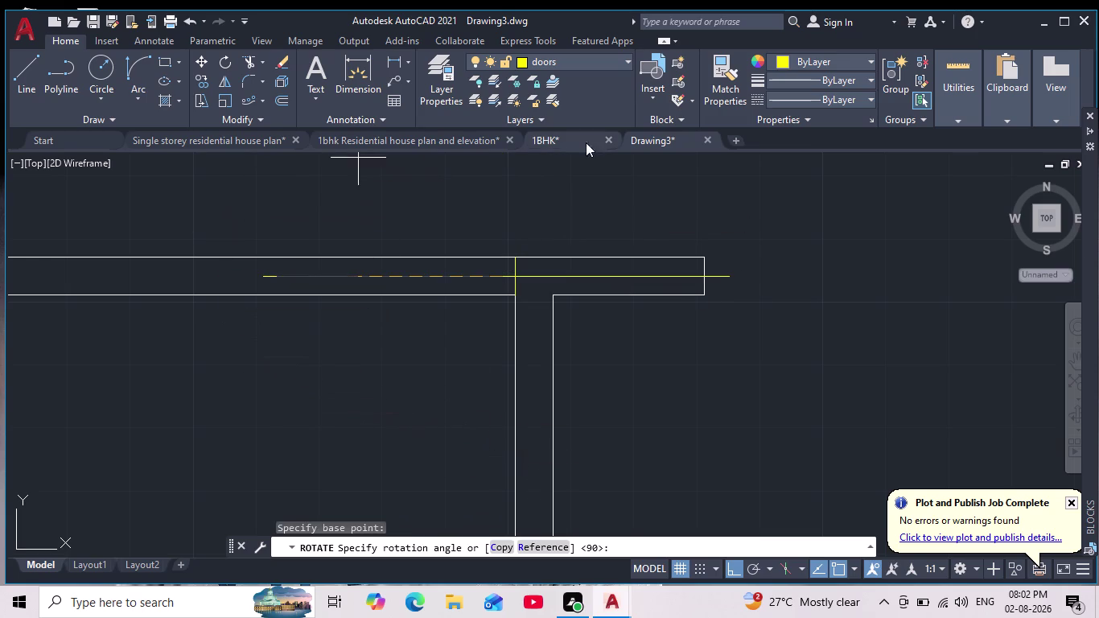
middle_drag(509, 187, 491, 222)
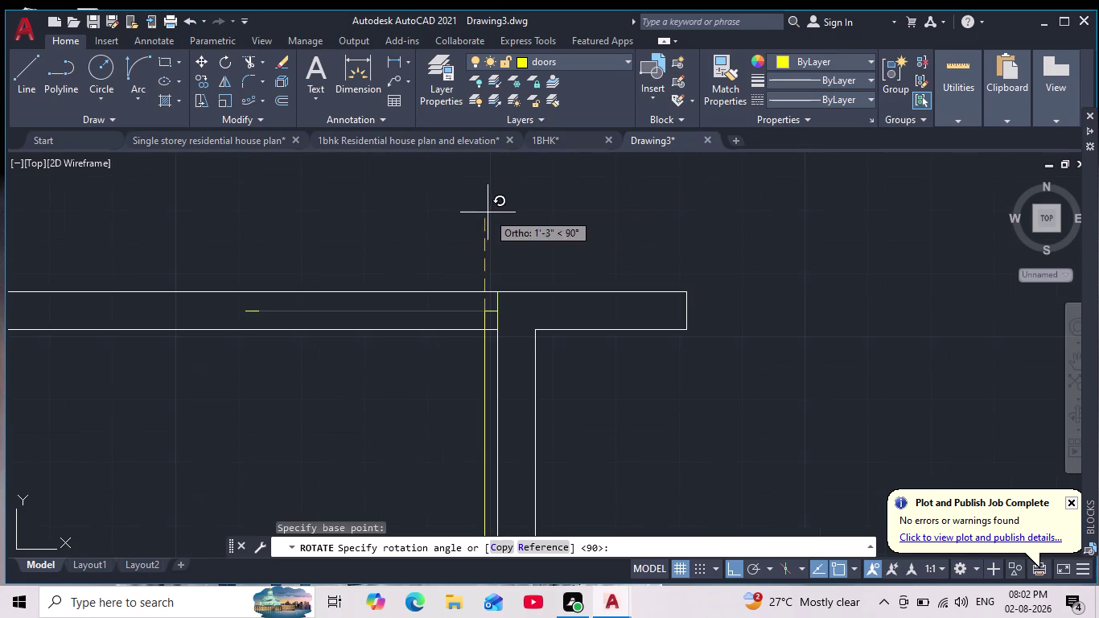
click(486, 207)
scroll(down, 3)
middle_drag(434, 378, 433, 378)
scroll(down, 3)
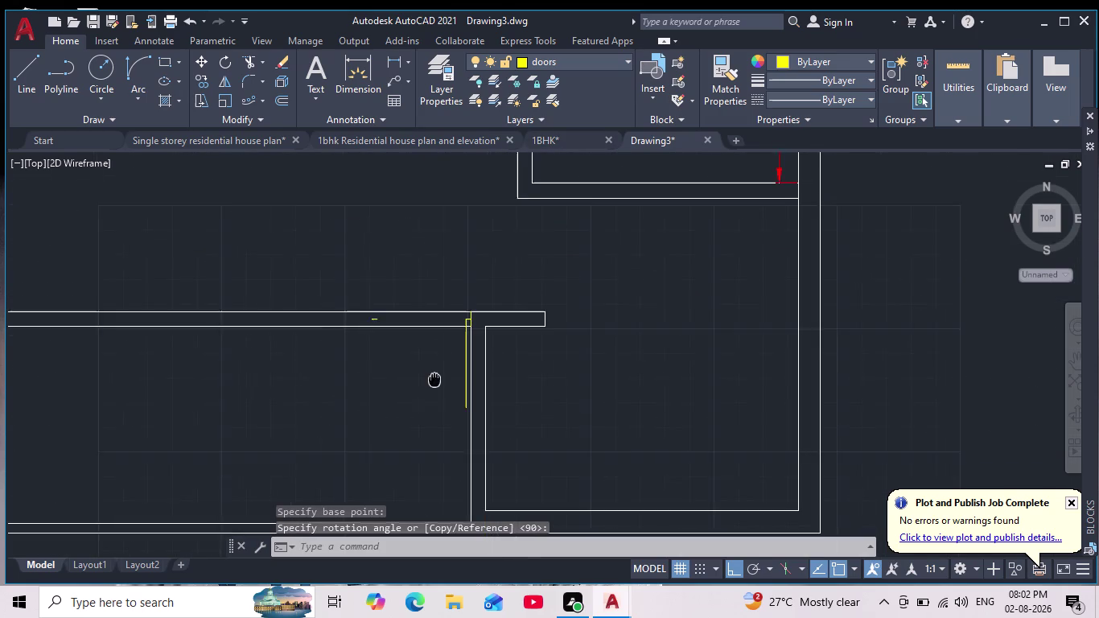
middle_drag(433, 378, 436, 346)
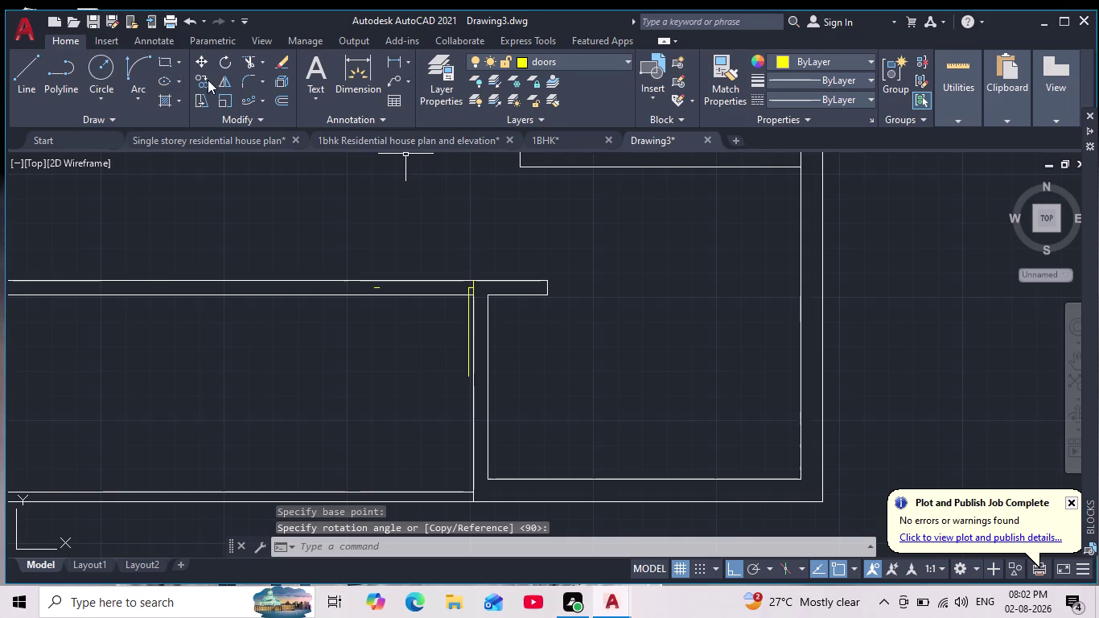
Draw the door's quarter-circle swing arc to the wall and make layer 0 current.
click(131, 80)
scroll(up, 3)
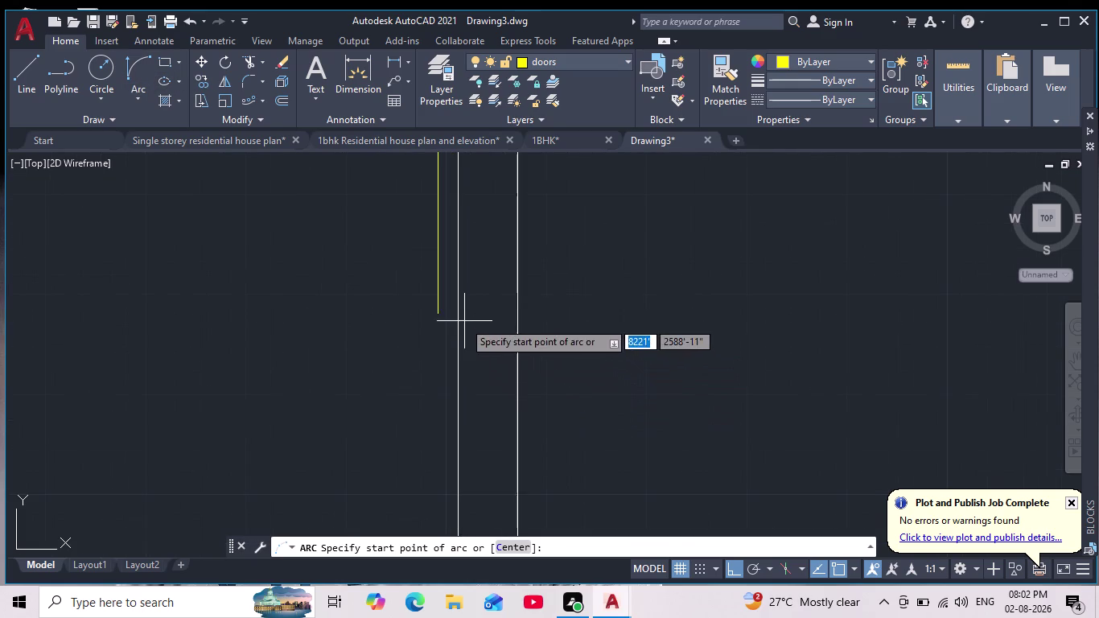
click(438, 314)
scroll(down, 3)
middle_drag(369, 290, 457, 419)
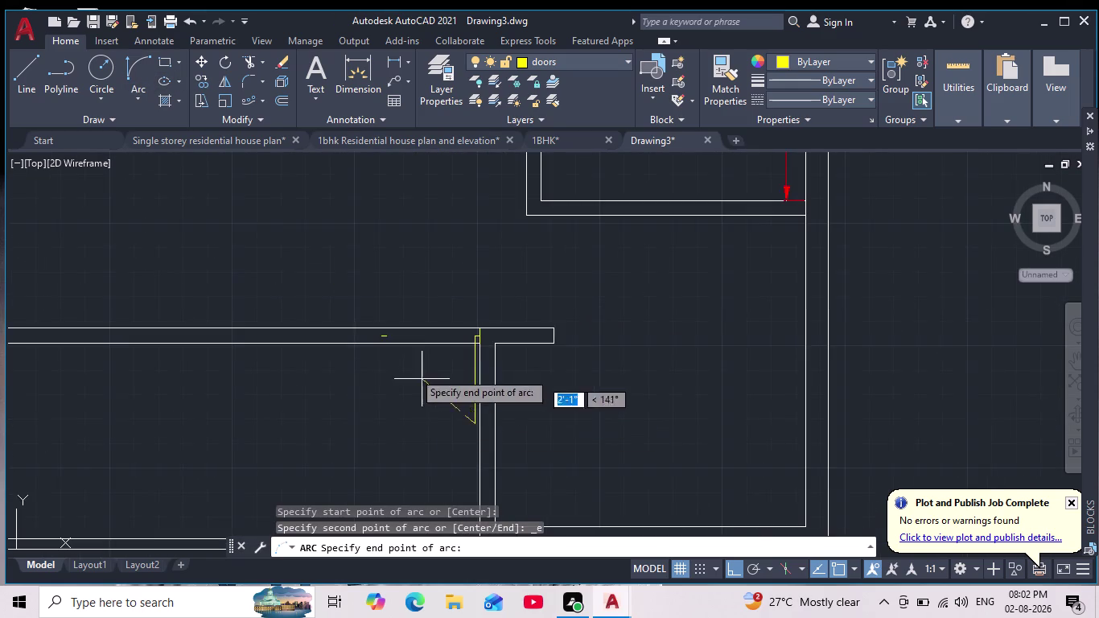
scroll(up, 3)
click(383, 319)
middle_drag(415, 377, 423, 374)
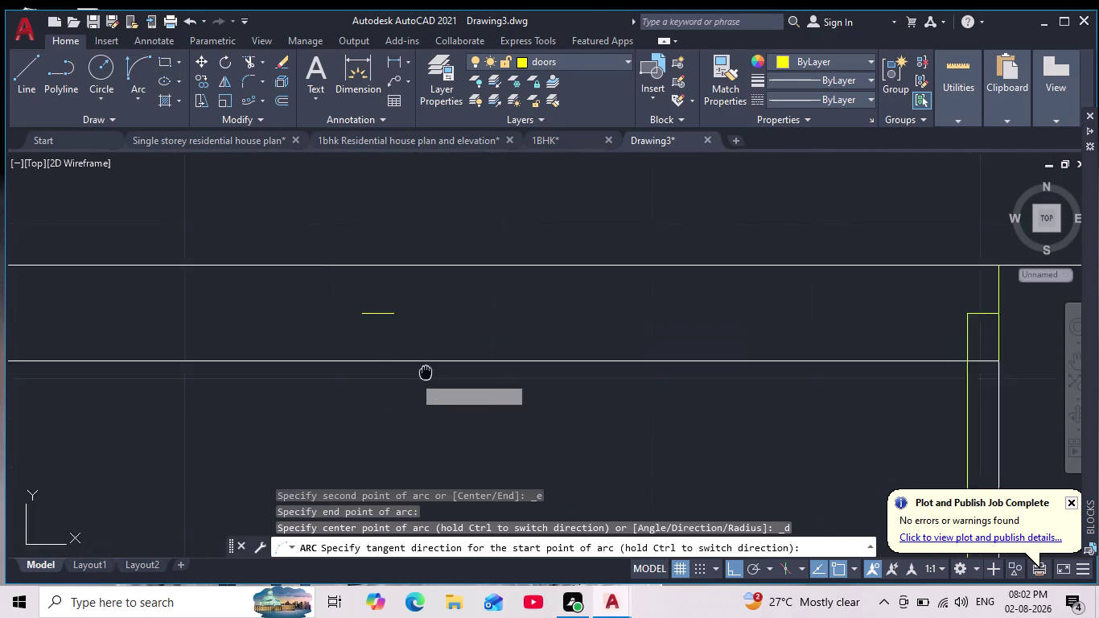
middle_drag(423, 373, 440, 271)
scroll(down, 3)
click(359, 401)
scroll(down, 3)
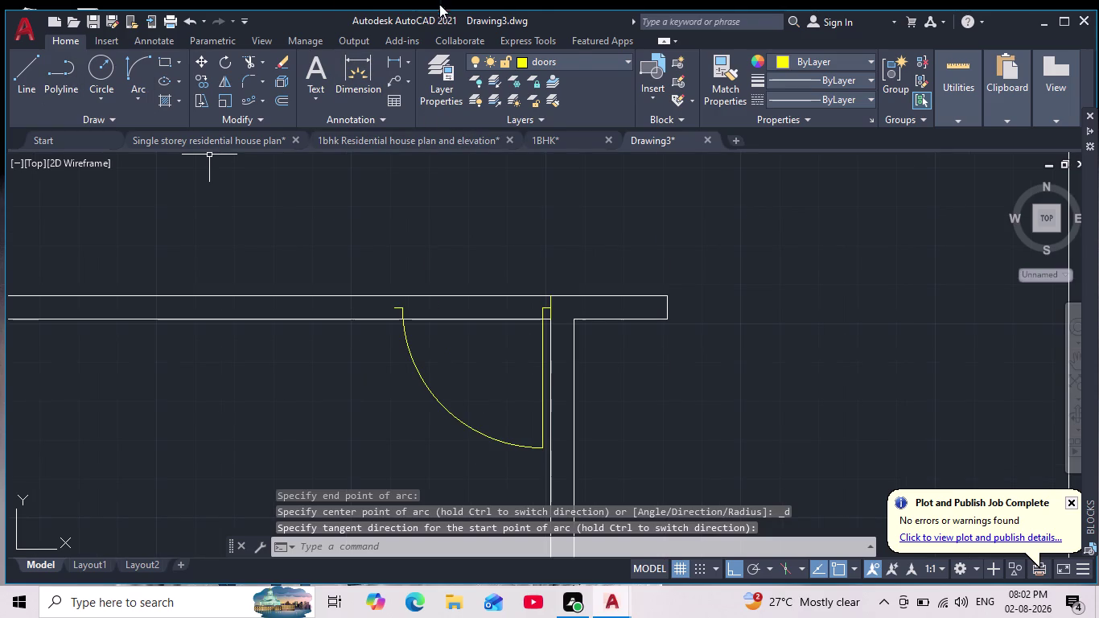
click(583, 64)
click(543, 79)
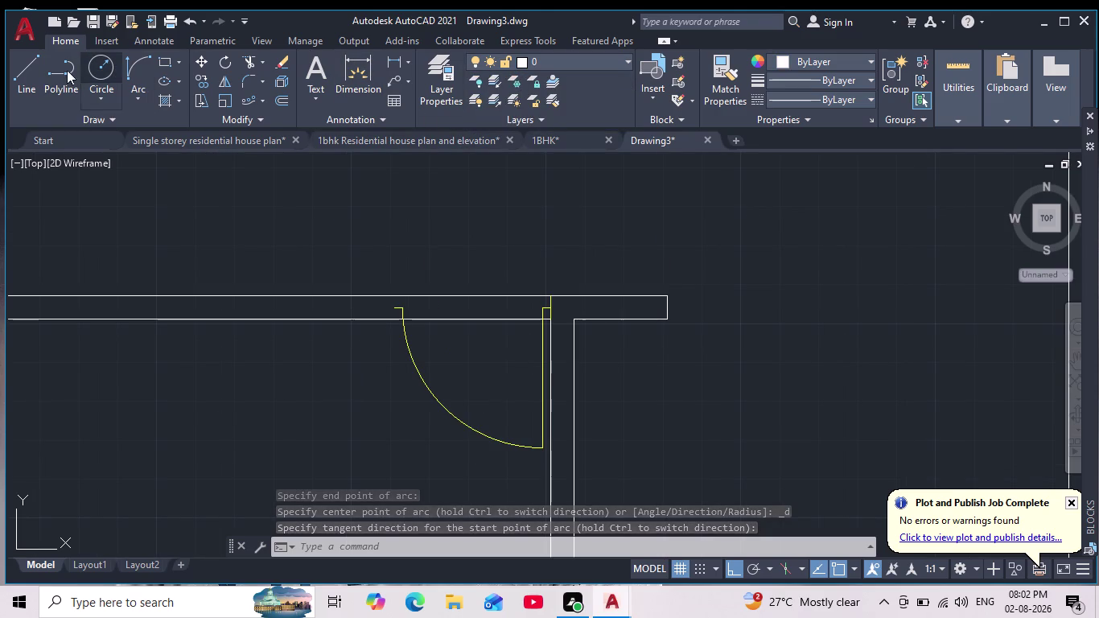
Draw a door jamb line from the upper to the lower wall face.
click(25, 76)
scroll(up, 3)
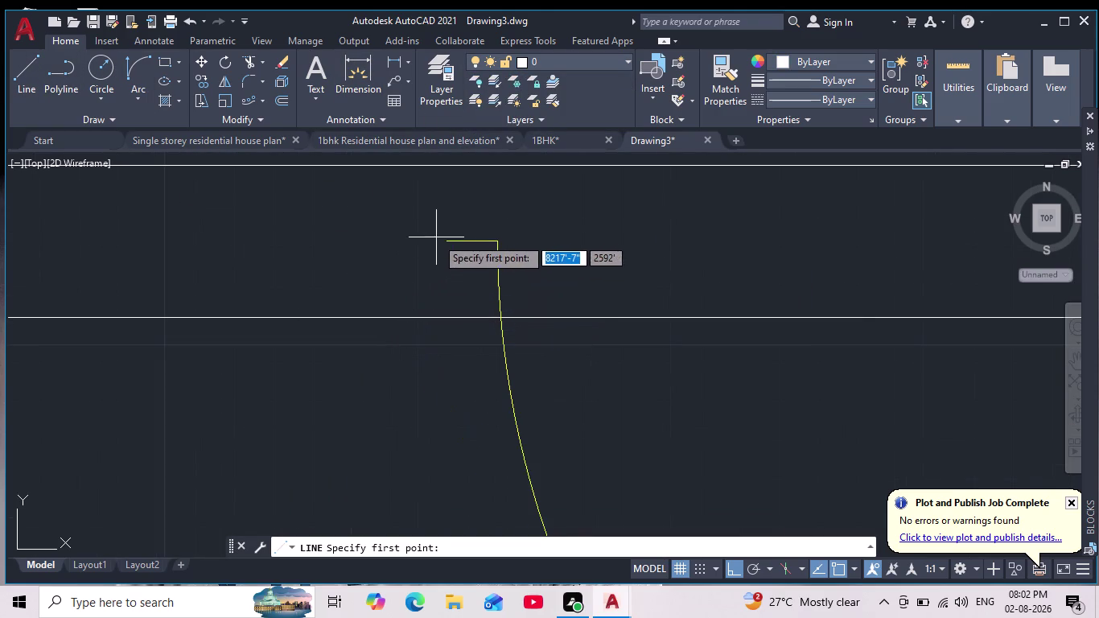
middle_drag(442, 239, 436, 305)
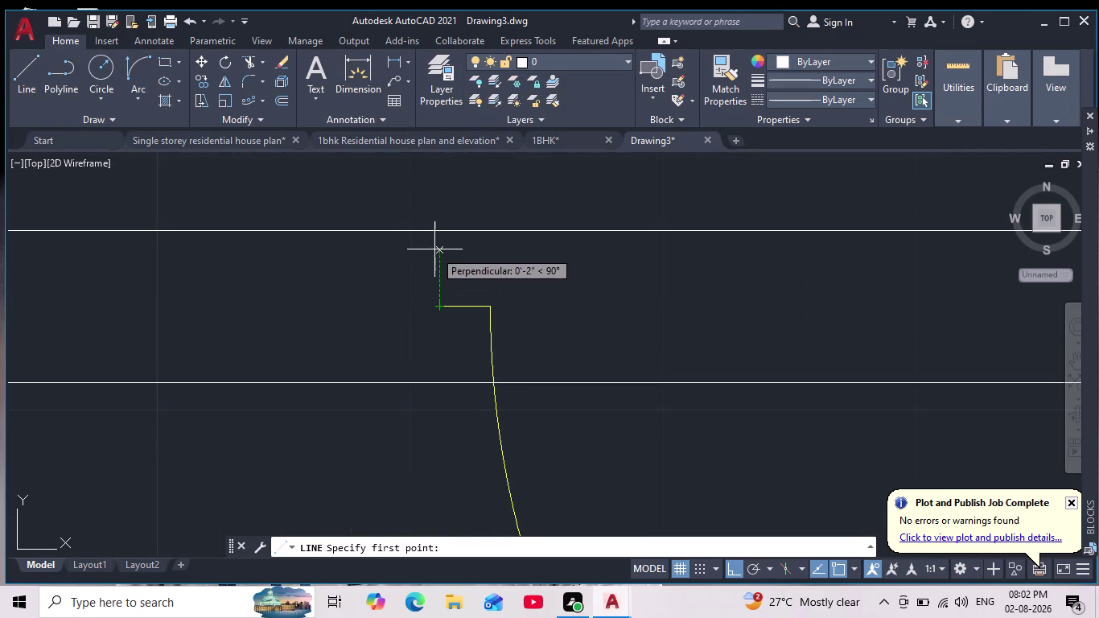
click(436, 233)
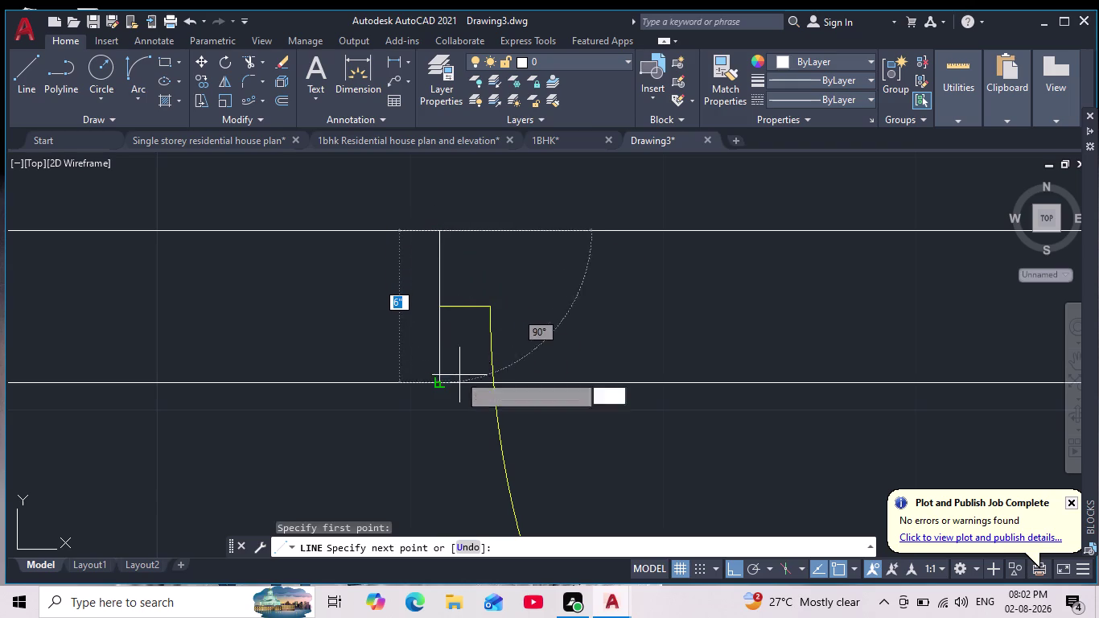
click(442, 382)
key(Escape)
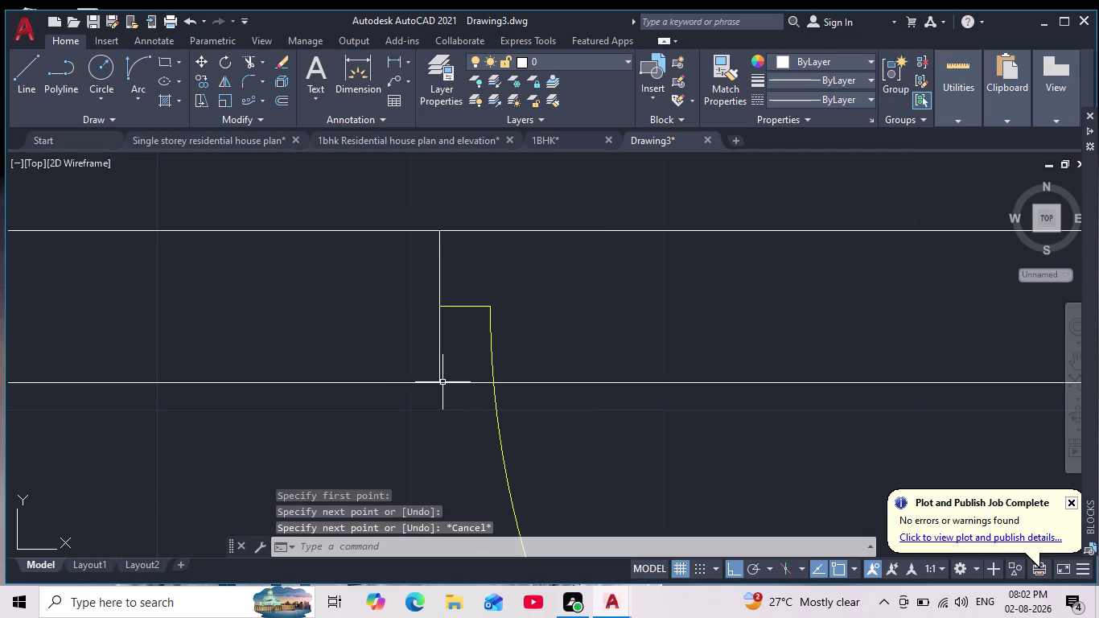
key(Escape)
key(Escape)
key(Escape)
key(Escape)
key(Escape)
key(Escape)
Fence-trim the wall lines crossing the door opening.
scroll(down, 3)
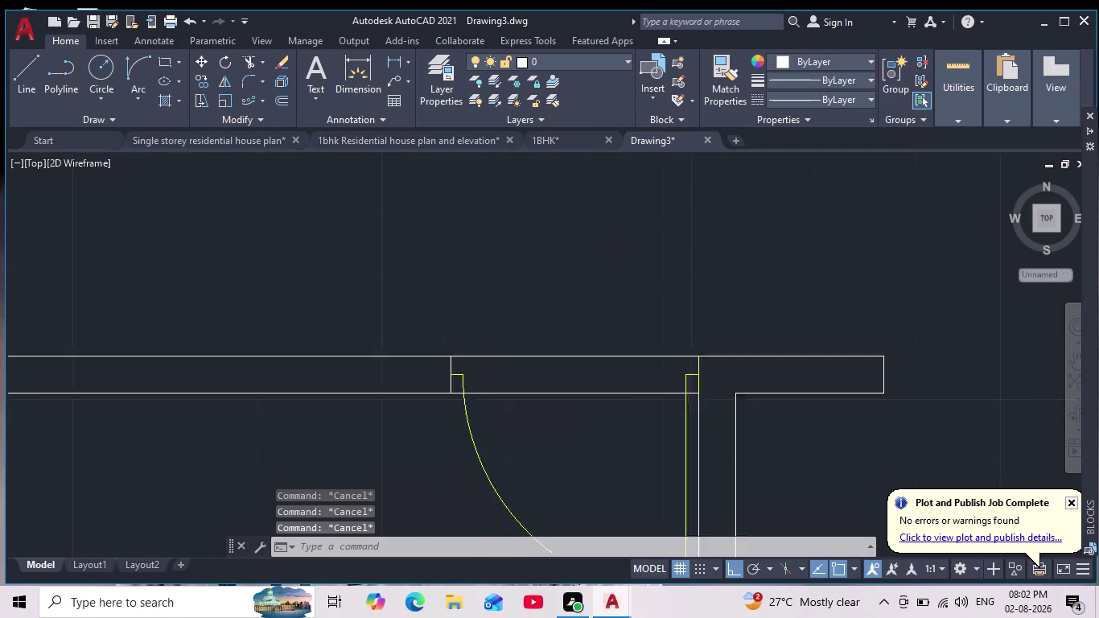
scroll(down, 3)
middle_drag(538, 411, 387, 365)
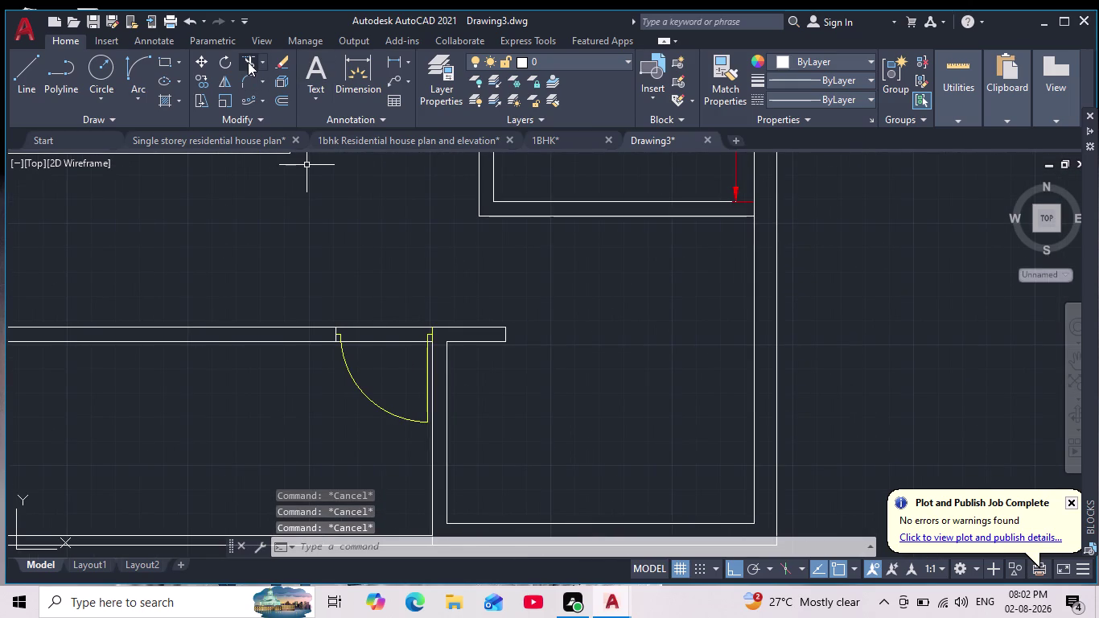
click(248, 62)
drag(390, 359, 391, 300)
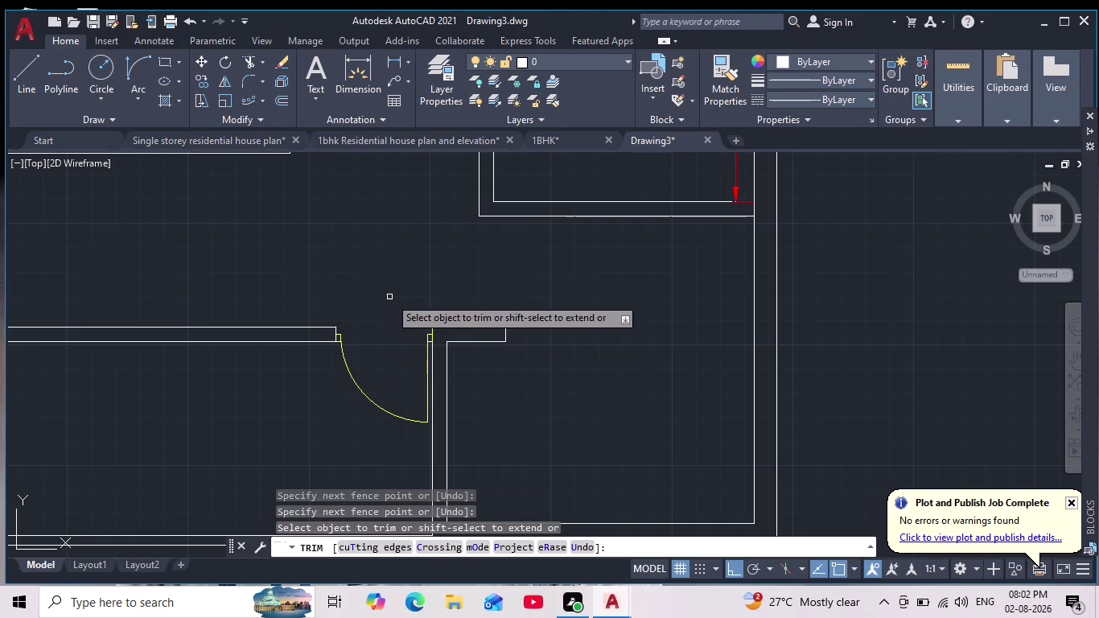
scroll(up, 3)
drag(183, 222, 169, 286)
Trim the remaining wall lines at the corner, then view the whole plan.
scroll(down, 3)
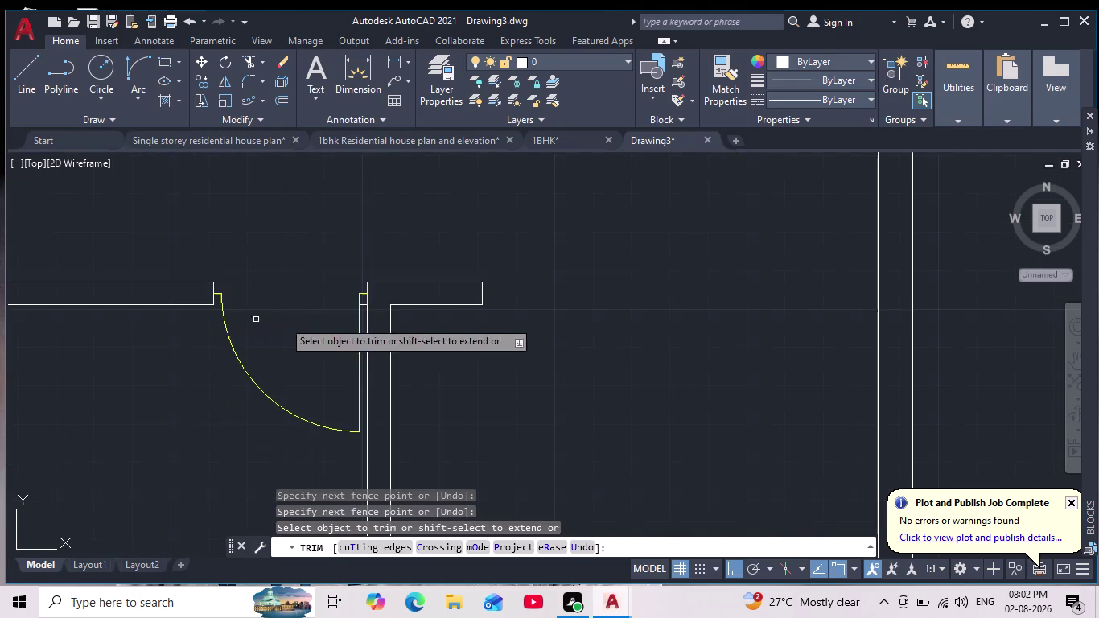
scroll(up, 3)
middle_drag(227, 213, 240, 343)
scroll(down, 3)
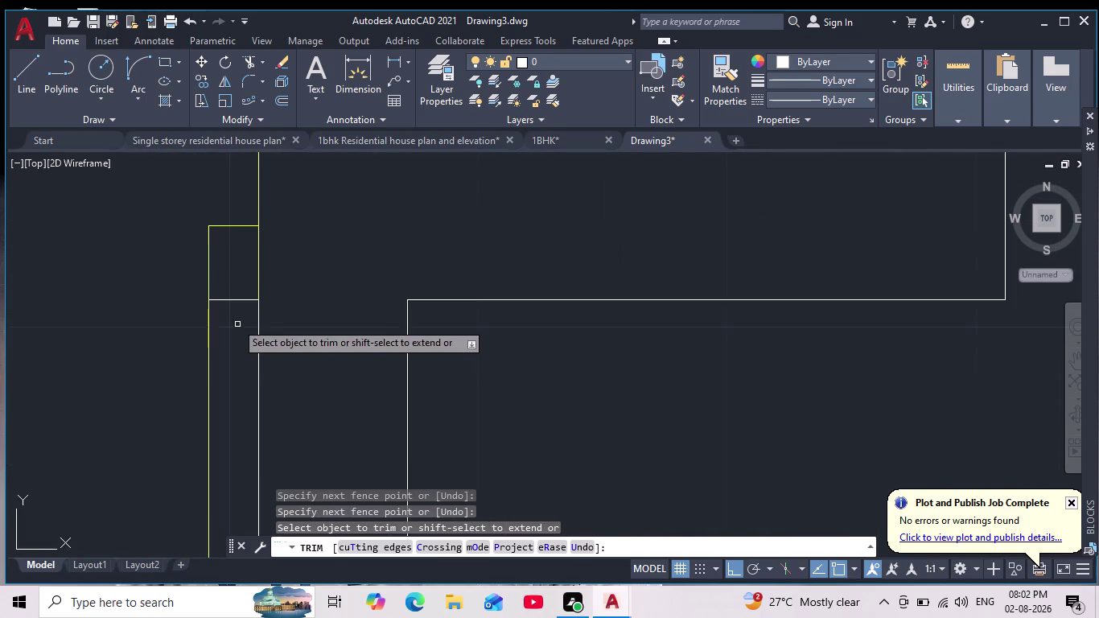
drag(237, 289, 234, 330)
key(Escape)
key(Escape)
key(Escape)
key(Escape)
key(Escape)
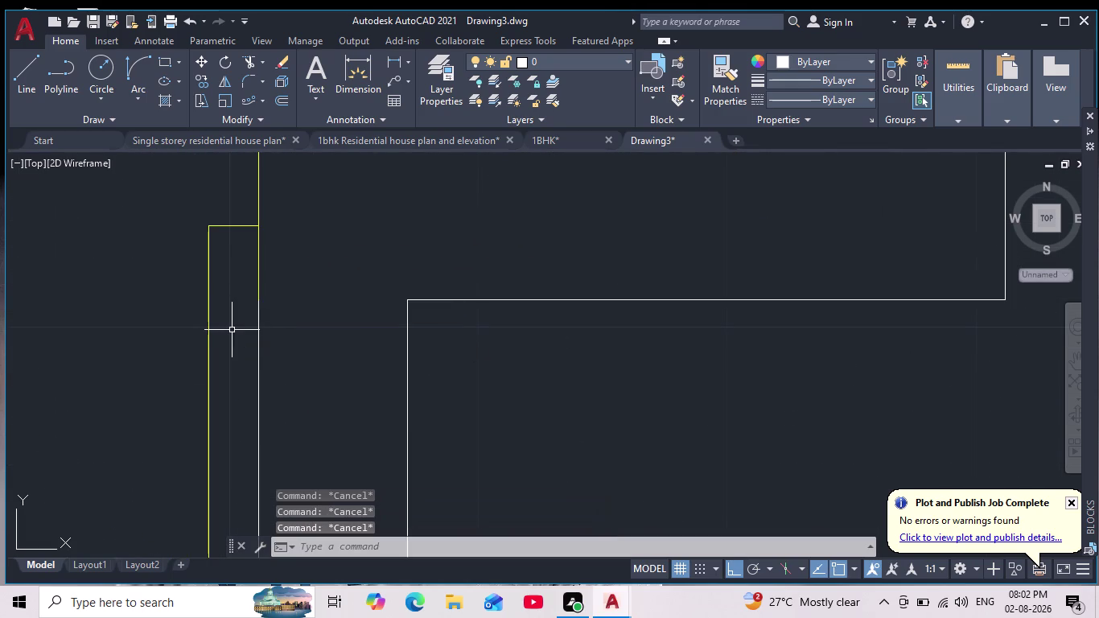
key(Escape)
key(Escape)
key(Escape)
key(Escape)
key(Escape)
scroll(down, 3)
scroll(down, 3)
scroll(down, 3)
middle_drag(330, 362, 358, 399)
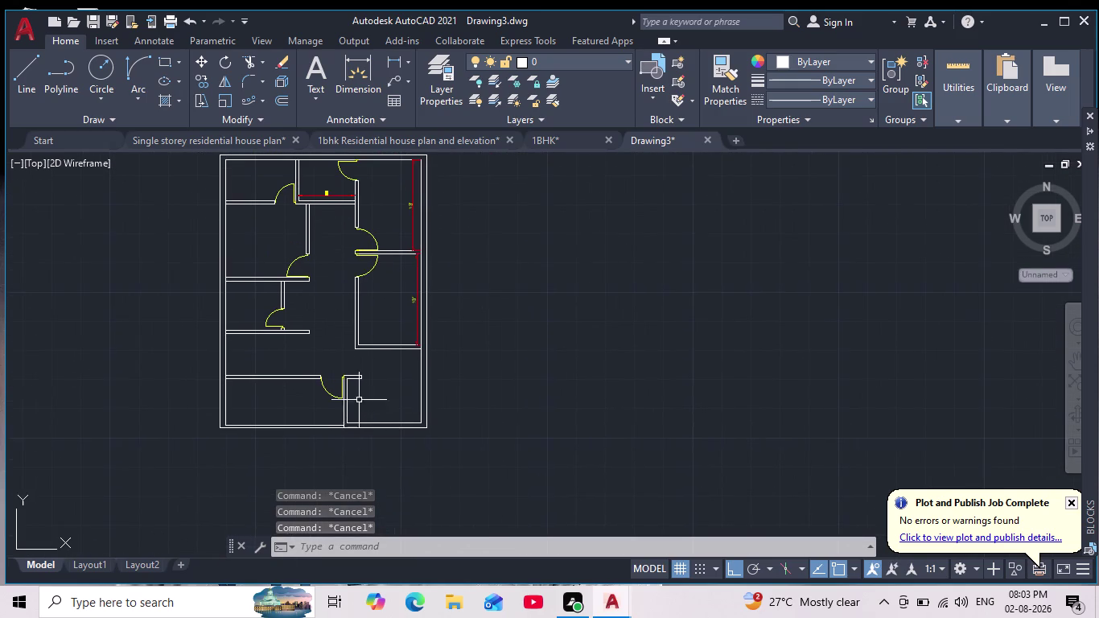
Zoom and pan to bring the lower-left room's interior walls into view.
scroll(up, 3)
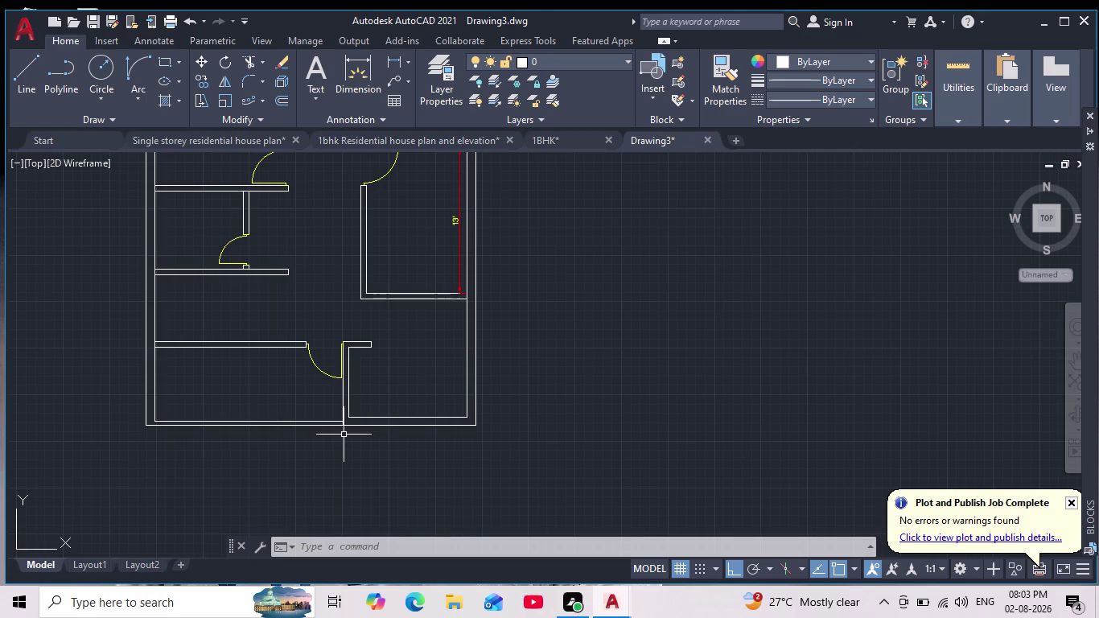
scroll(down, 3)
scroll(up, 3)
middle_drag(334, 419, 347, 455)
scroll(up, 3)
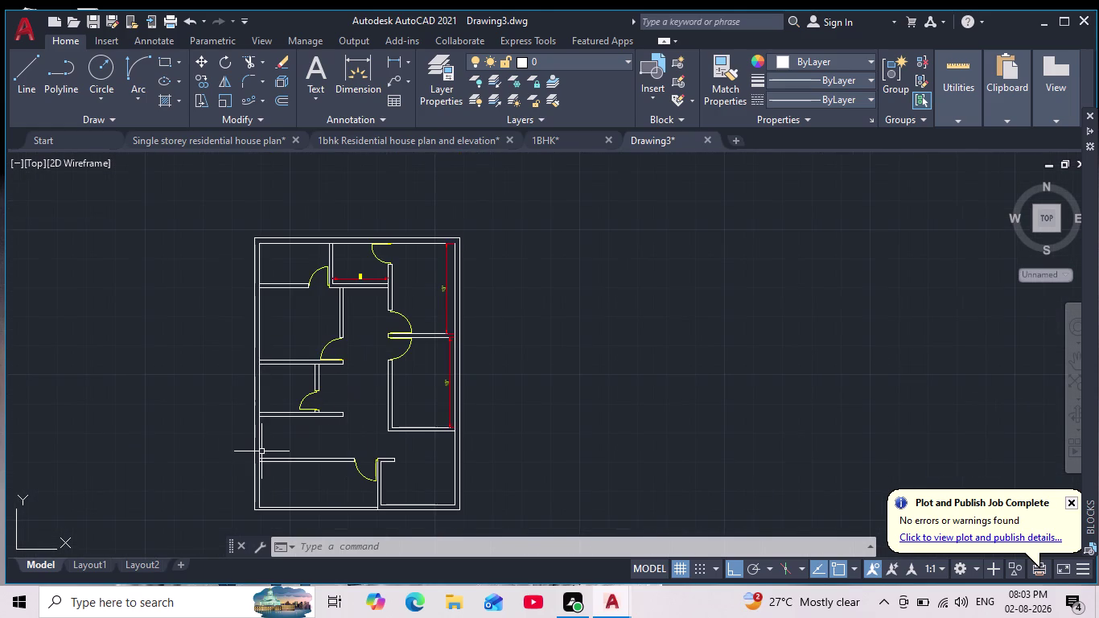
middle_drag(275, 456, 313, 401)
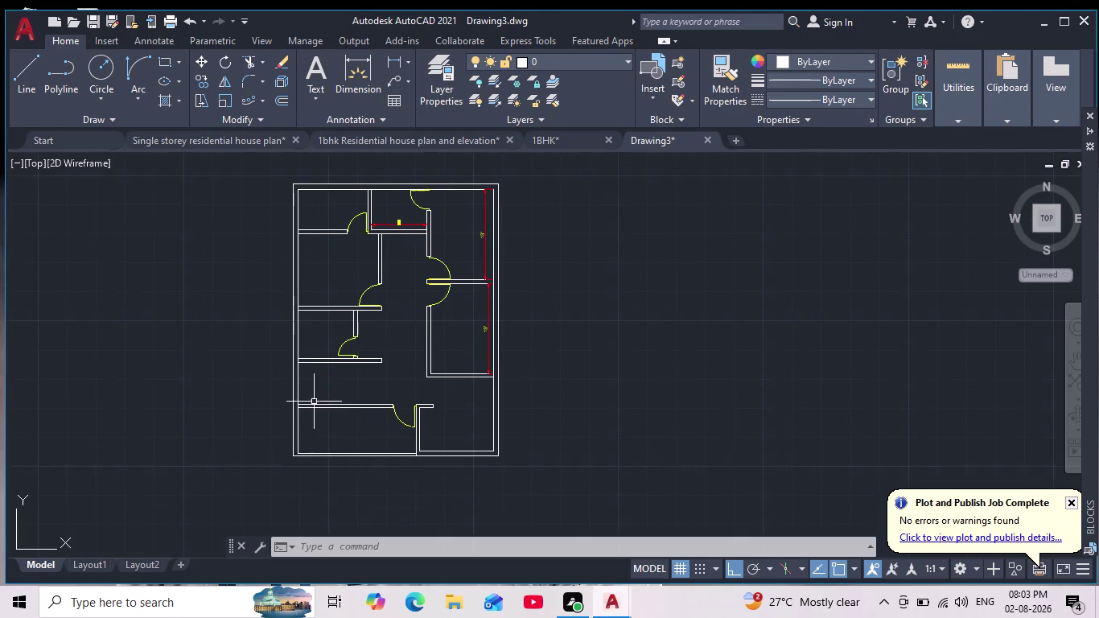
scroll(up, 3)
Draw a line along the lower-left room's wall.
click(30, 72)
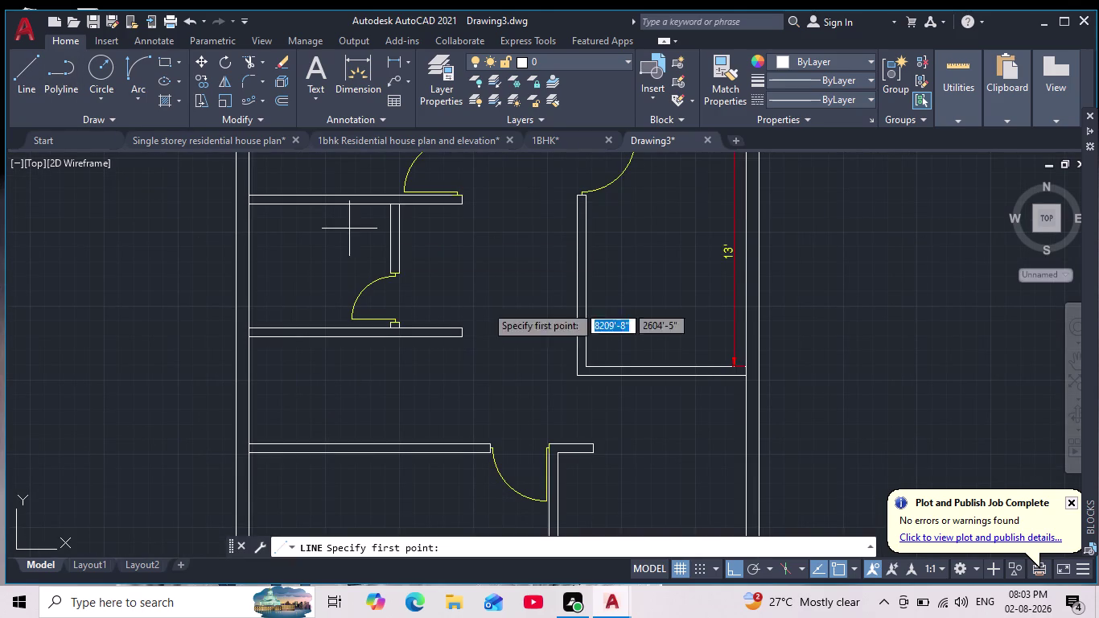
scroll(up, 3)
click(418, 314)
middle_drag(415, 369, 433, 284)
click(437, 500)
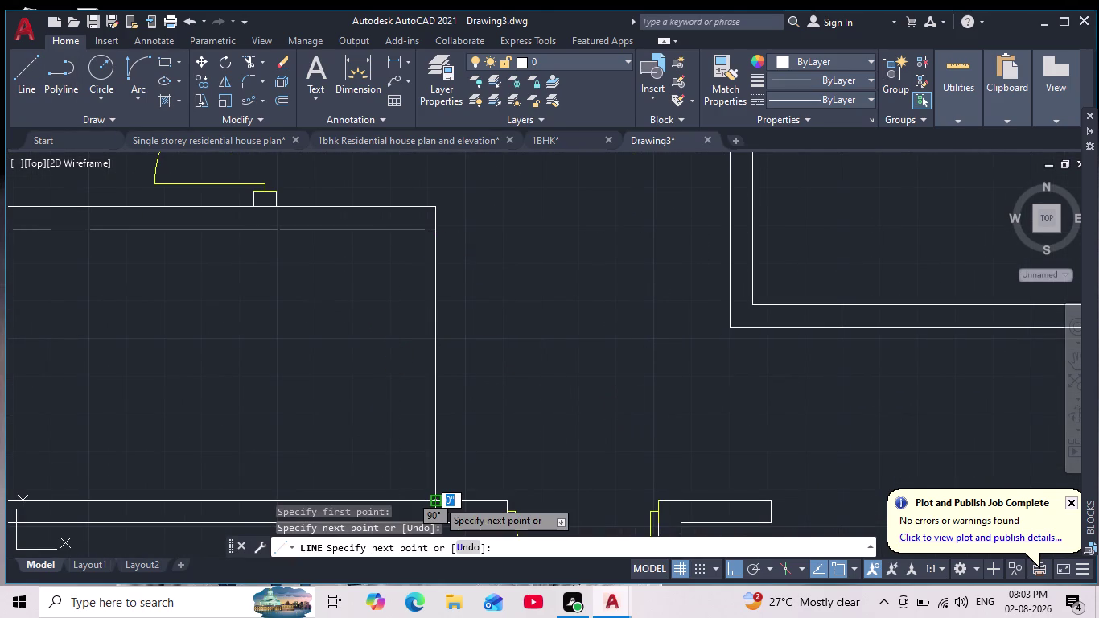
key(Escape)
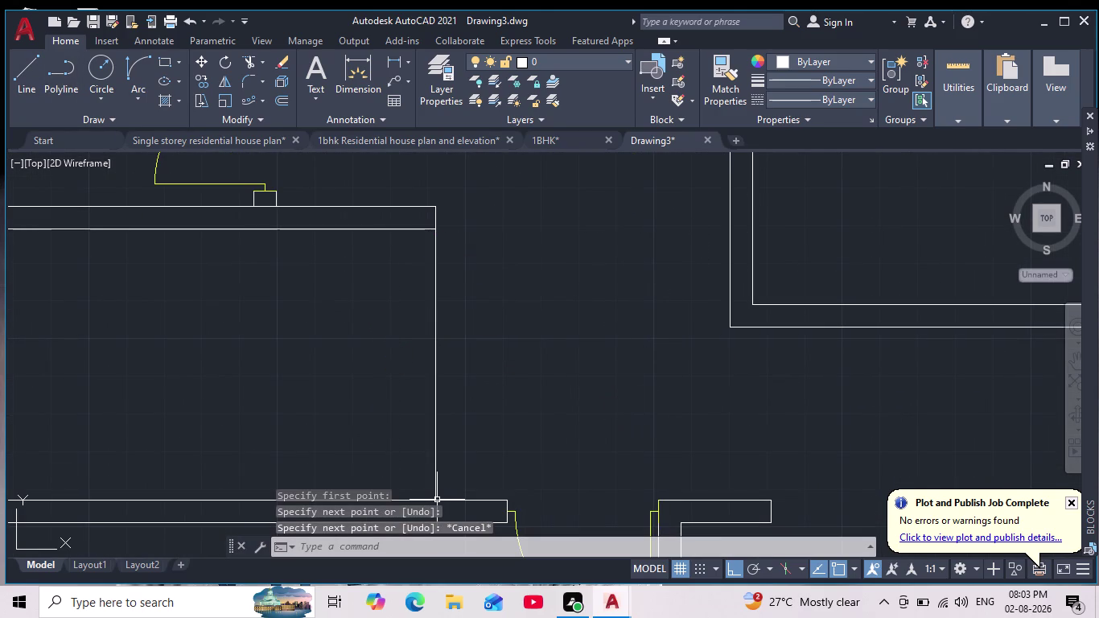
Offset the stair room's edge line at 1' spacing, using the Multiple option.
key(o)
key(Return)
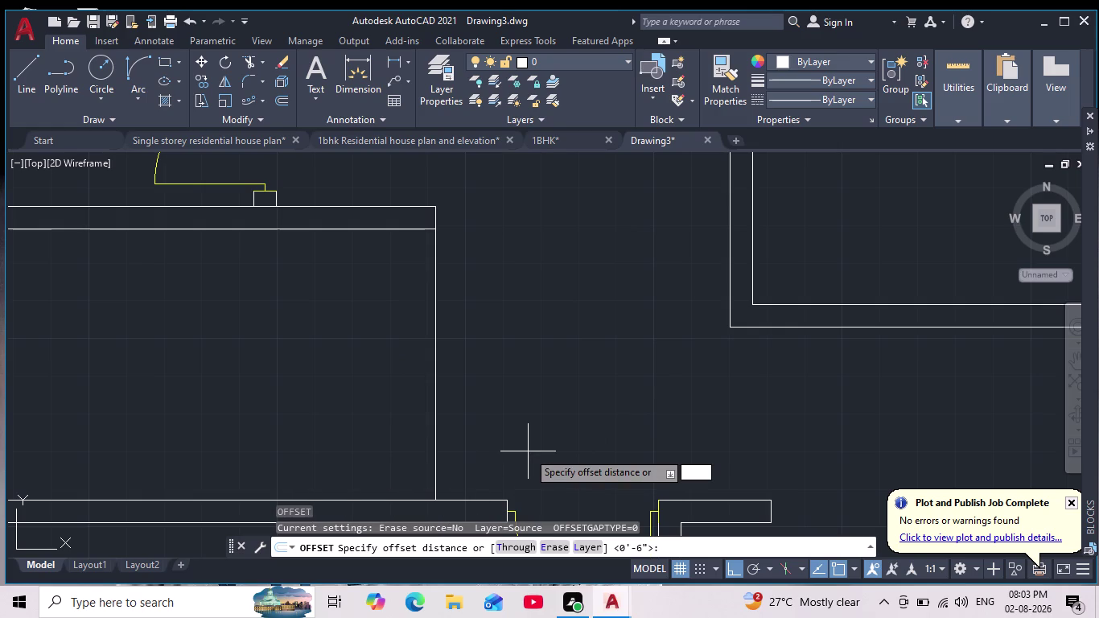
key(1)
key(apostrophe)
key(Return)
scroll(down, 3)
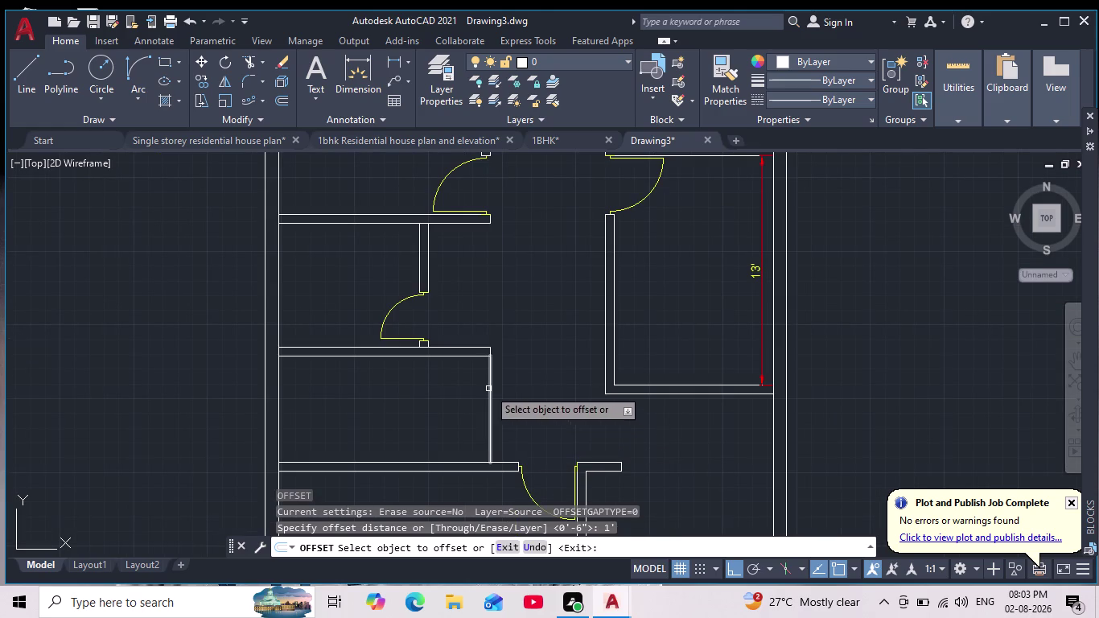
click(488, 388)
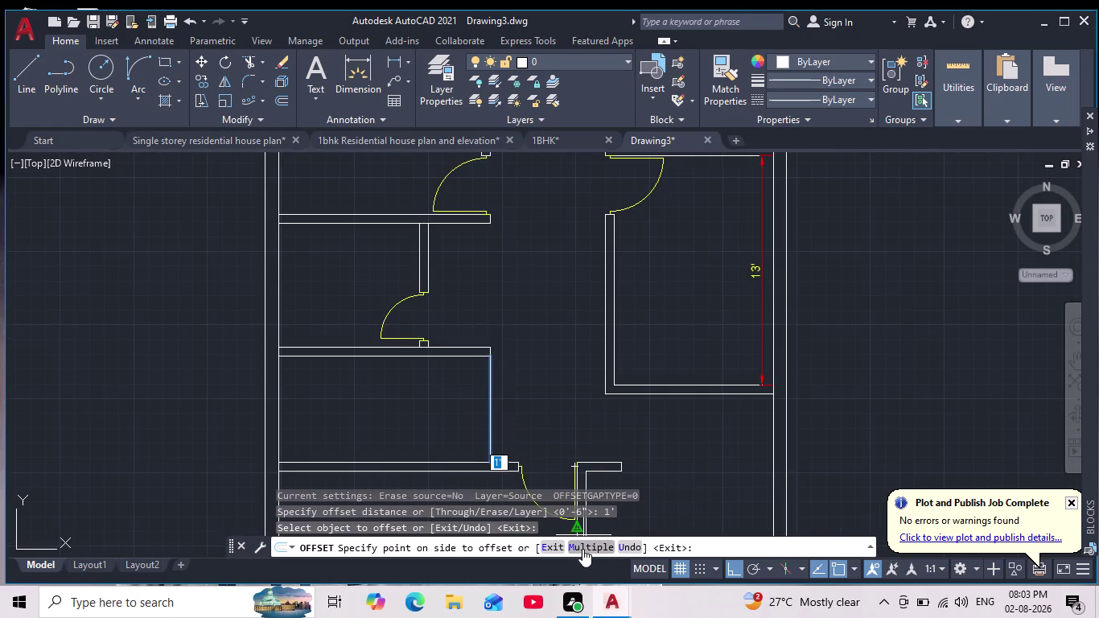
click(580, 543)
Place repeated 1' tread copies leftward across the lower-left room, then end the offset.
click(414, 416)
click(400, 410)
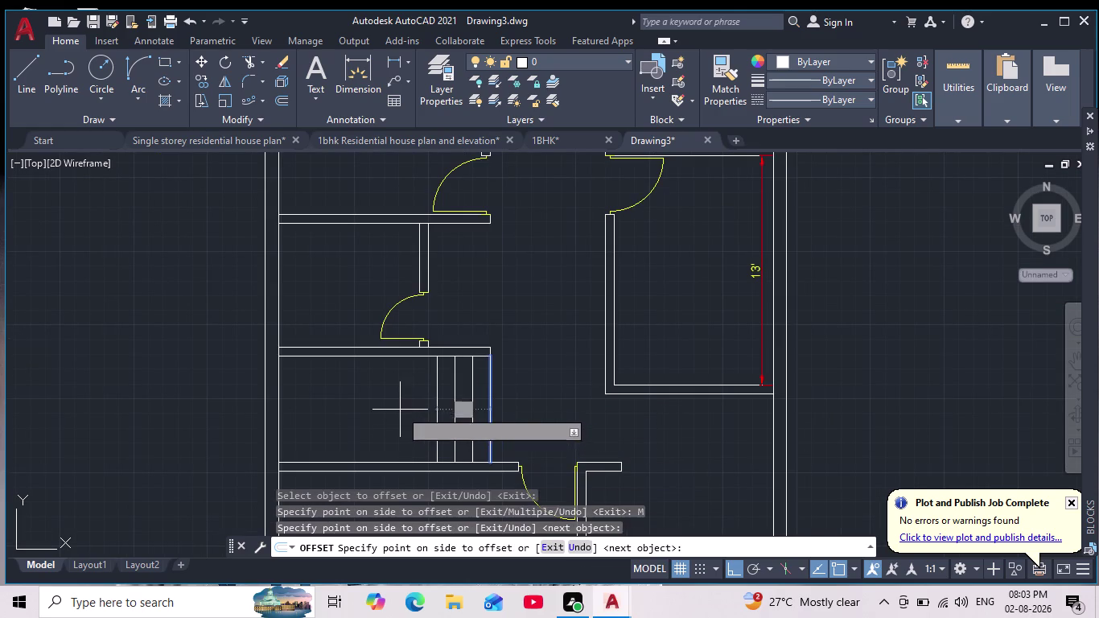
click(391, 407)
click(372, 401)
click(357, 398)
double_click(350, 398)
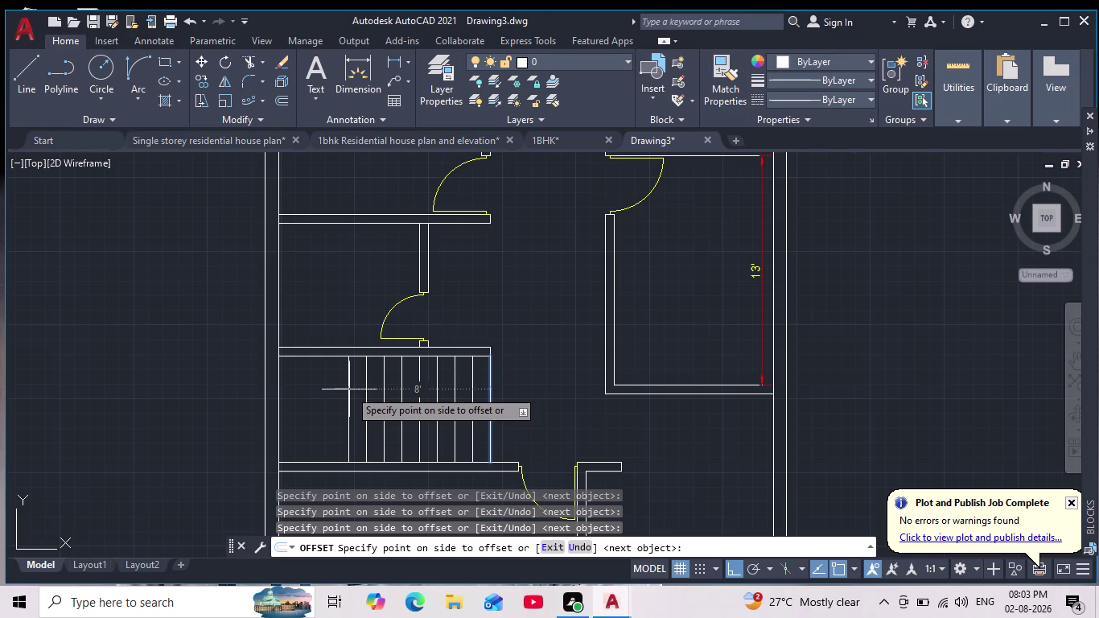
click(323, 395)
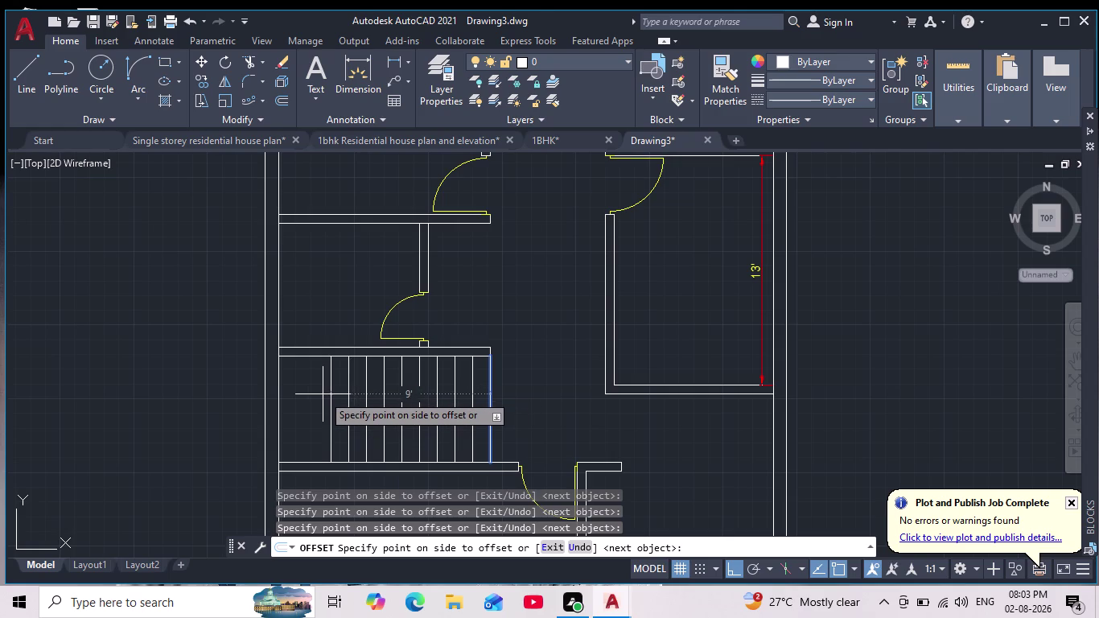
scroll(down, 3)
scroll(up, 3)
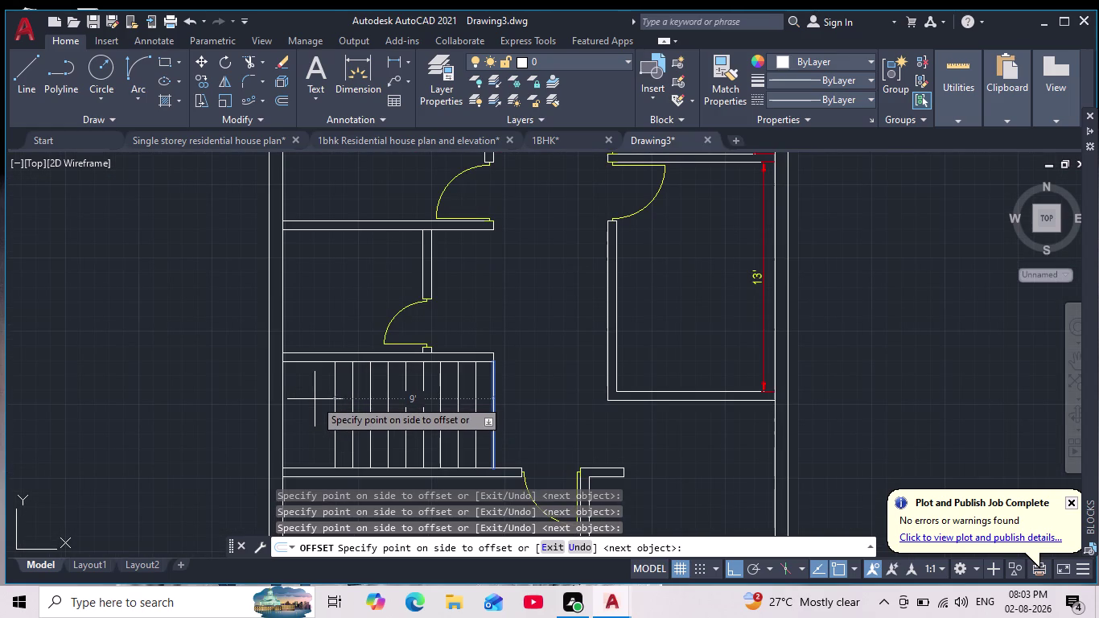
click(315, 399)
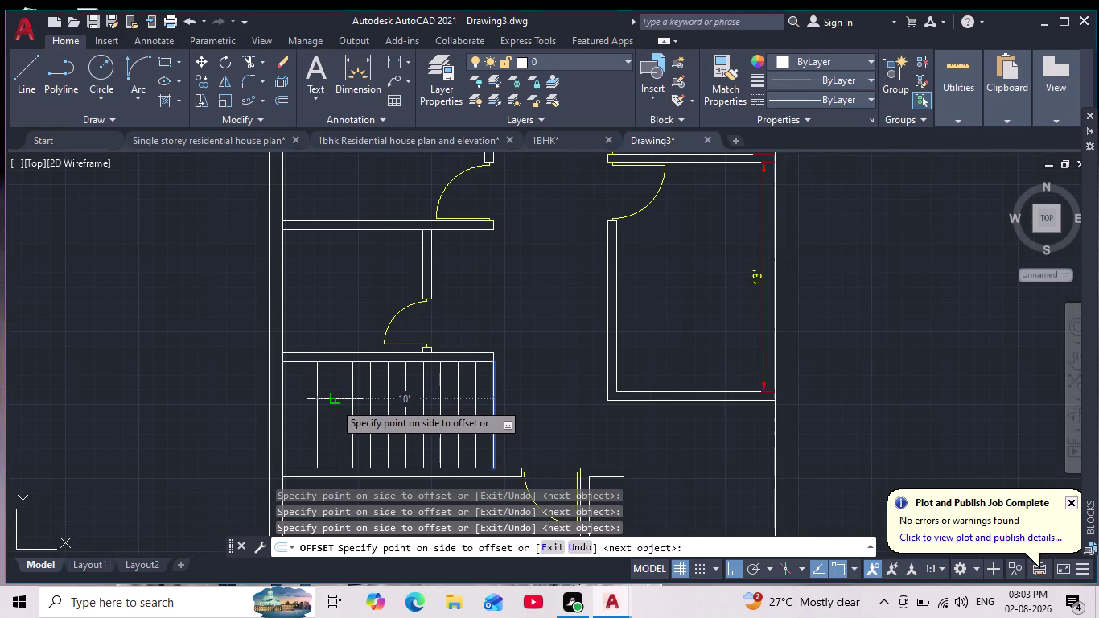
key(Return)
scroll(down, 3)
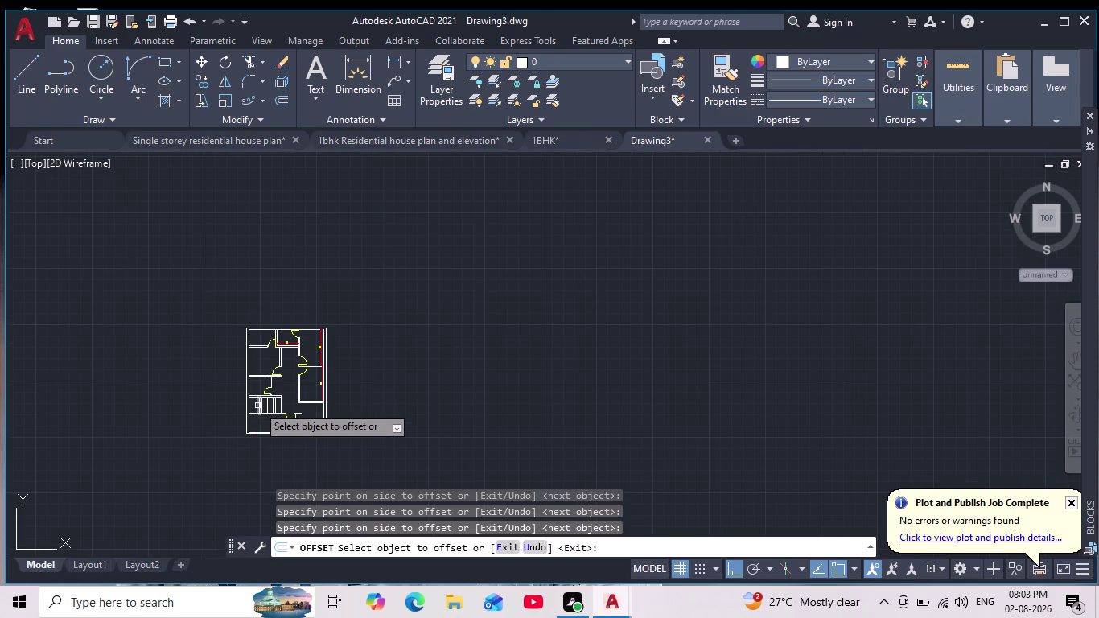
scroll(up, 3)
key(Escape)
key(Escape)
key(Escape)
key(Escape)
key(Escape)
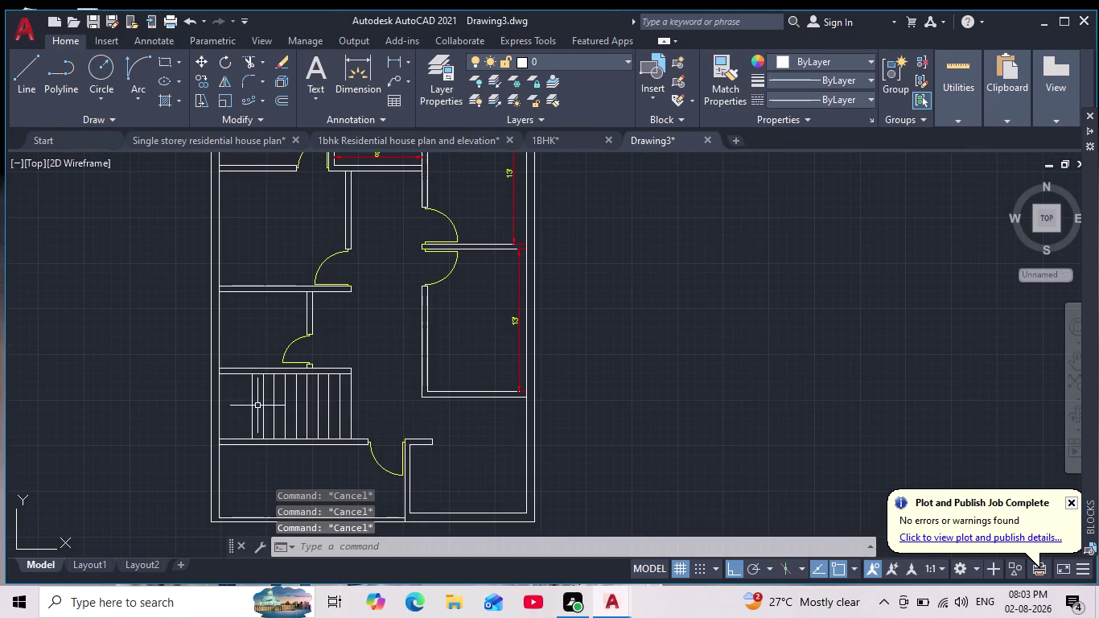
Start a horizontal line from the treads' right edge to the leftmost tread, then cancel it.
scroll(up, 3)
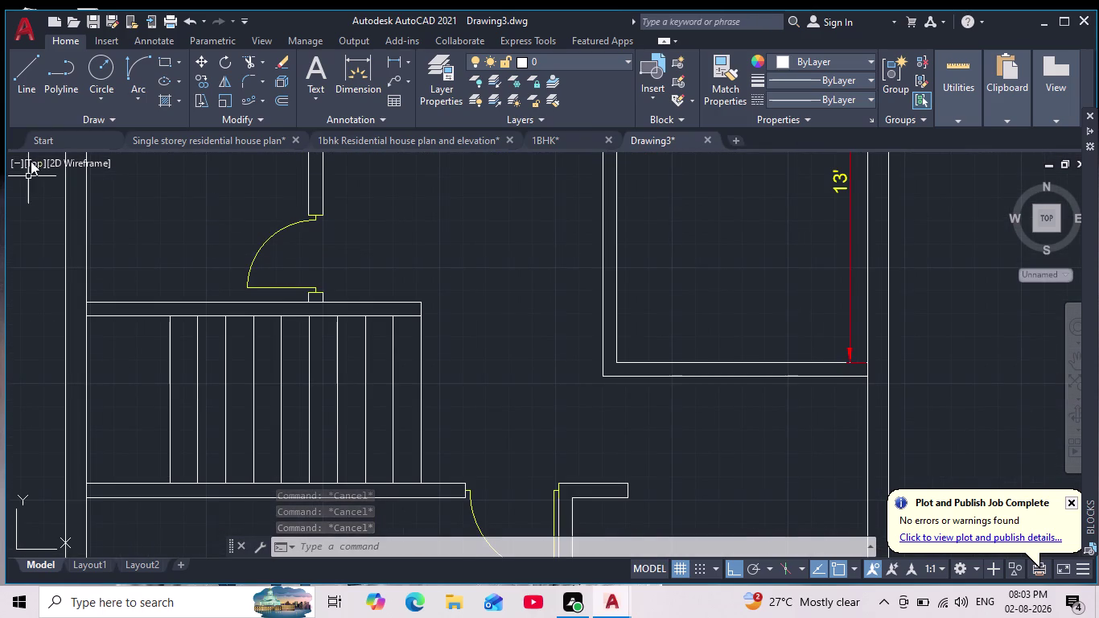
click(30, 77)
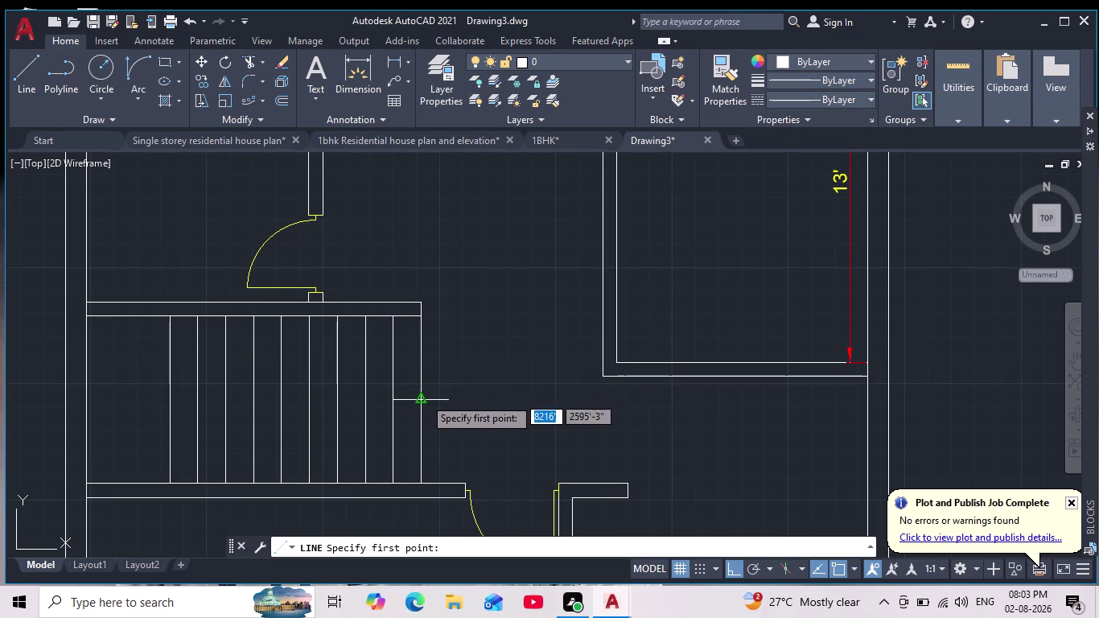
click(420, 399)
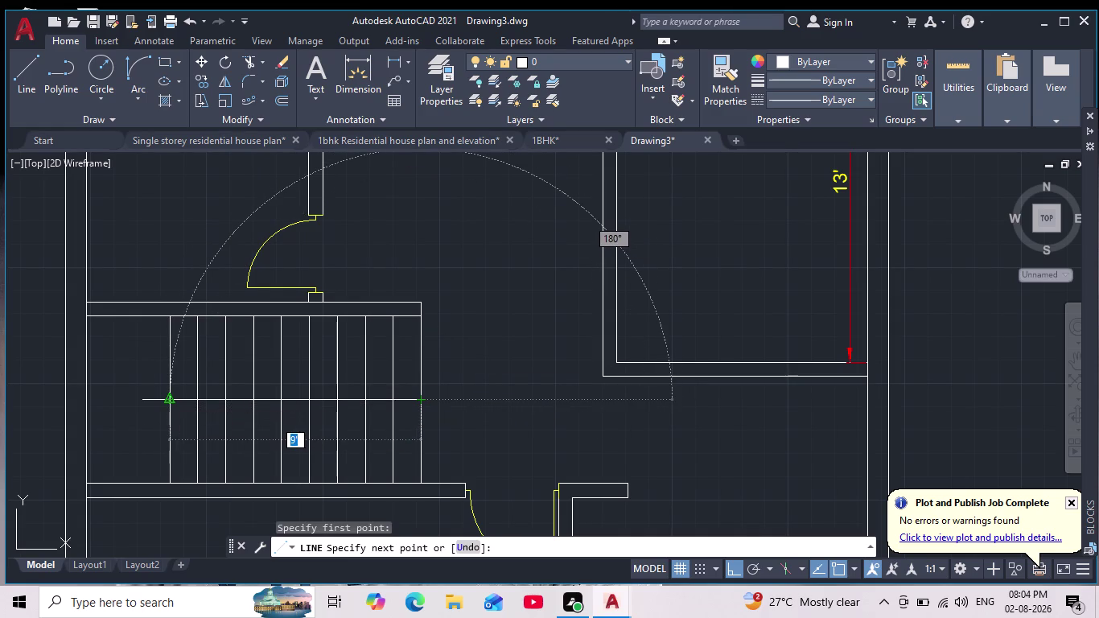
click(168, 401)
key(Escape)
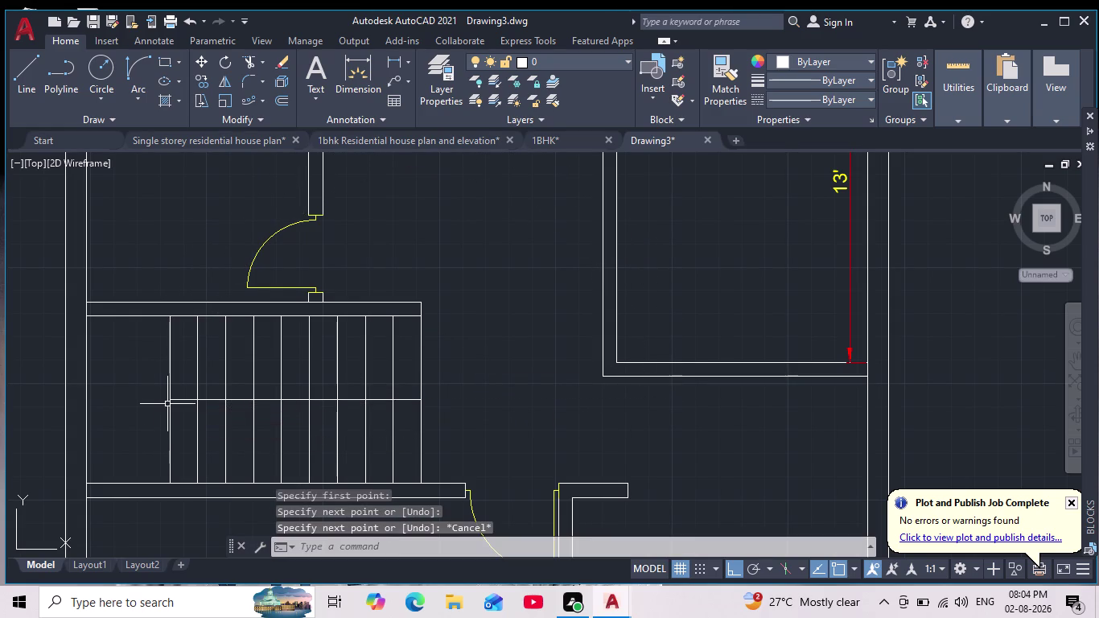
Zoom around the staircase and open the Arc dropdown.
scroll(down, 3)
scroll(up, 3)
scroll(down, 3)
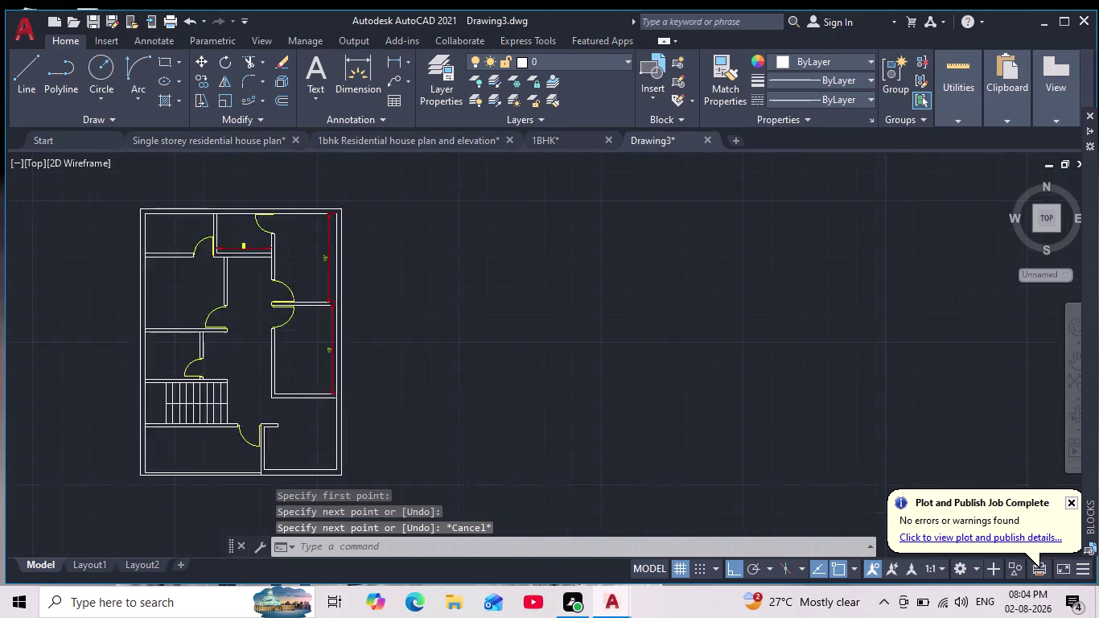
scroll(up, 3)
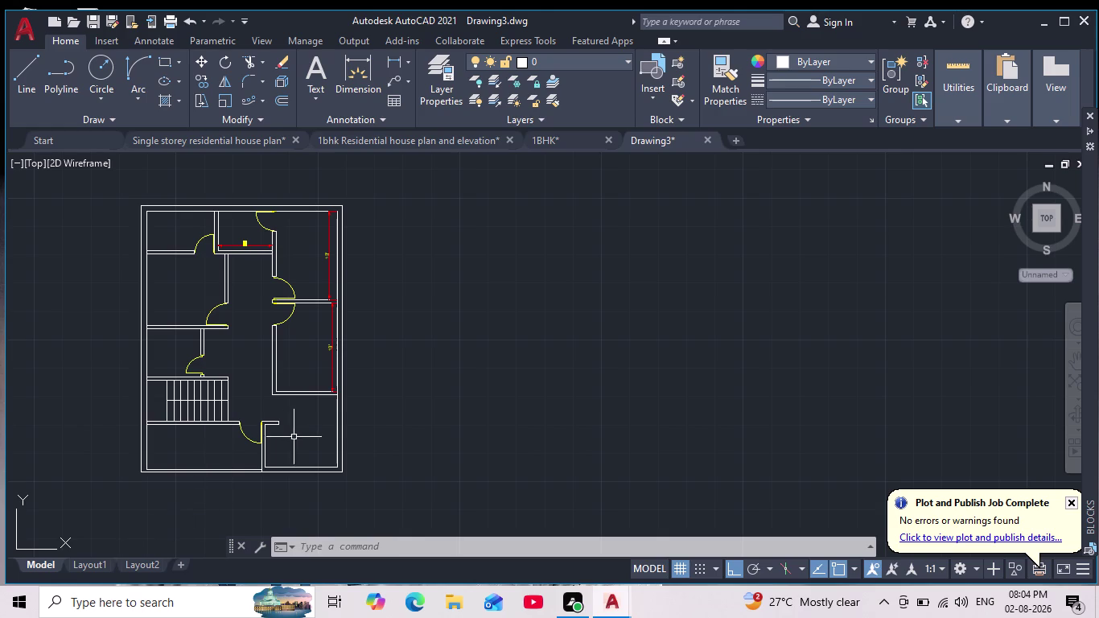
scroll(up, 3)
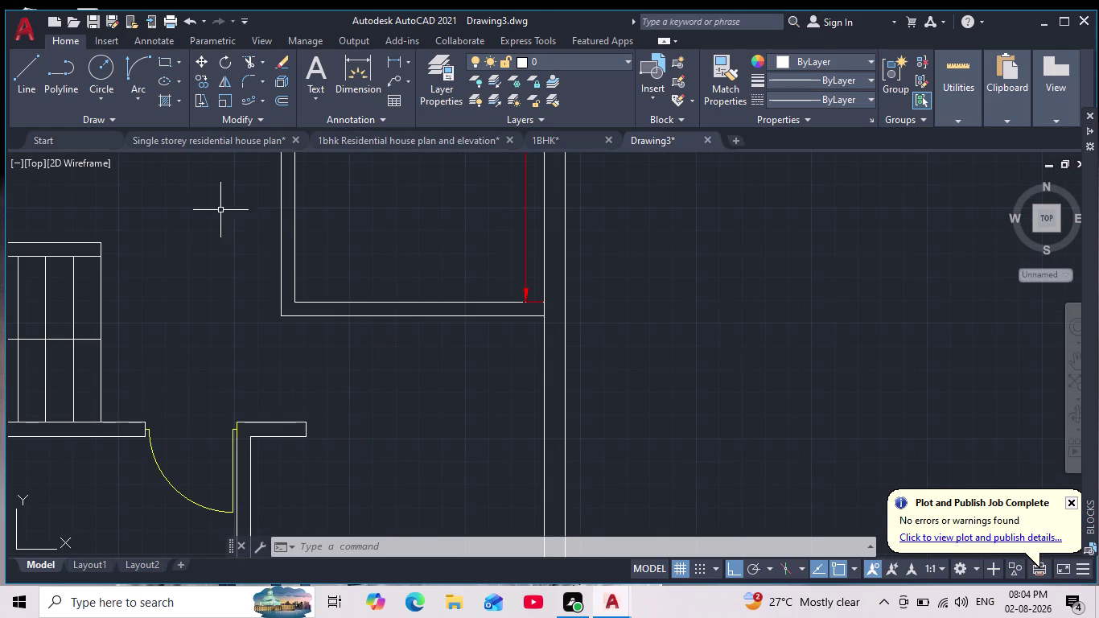
click(135, 97)
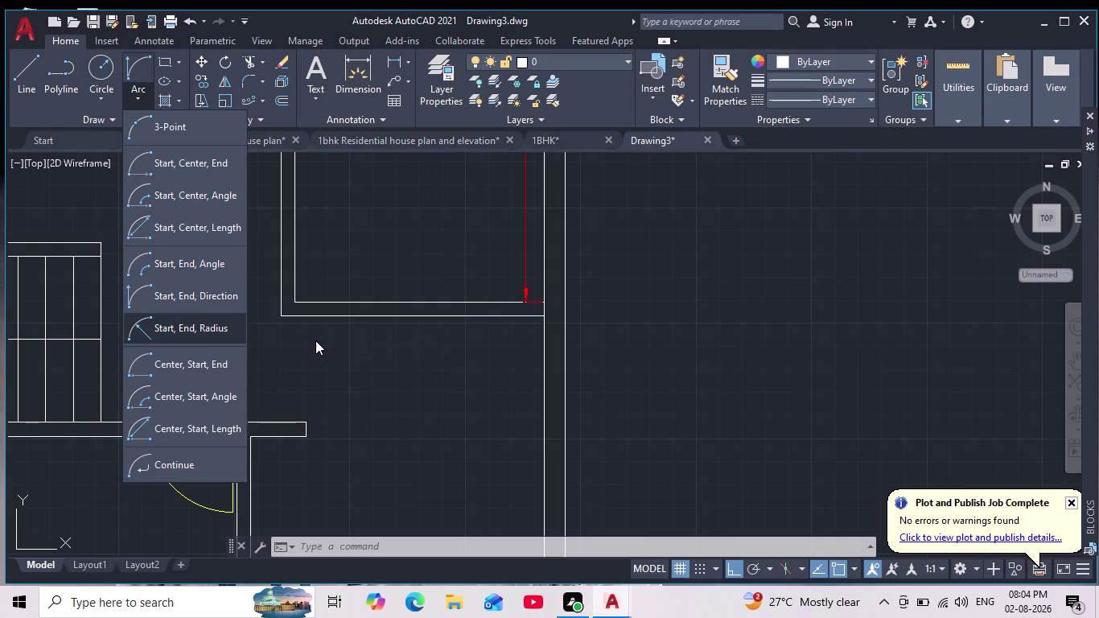
Start an arc at the doorway, then abandon it.
click(145, 169)
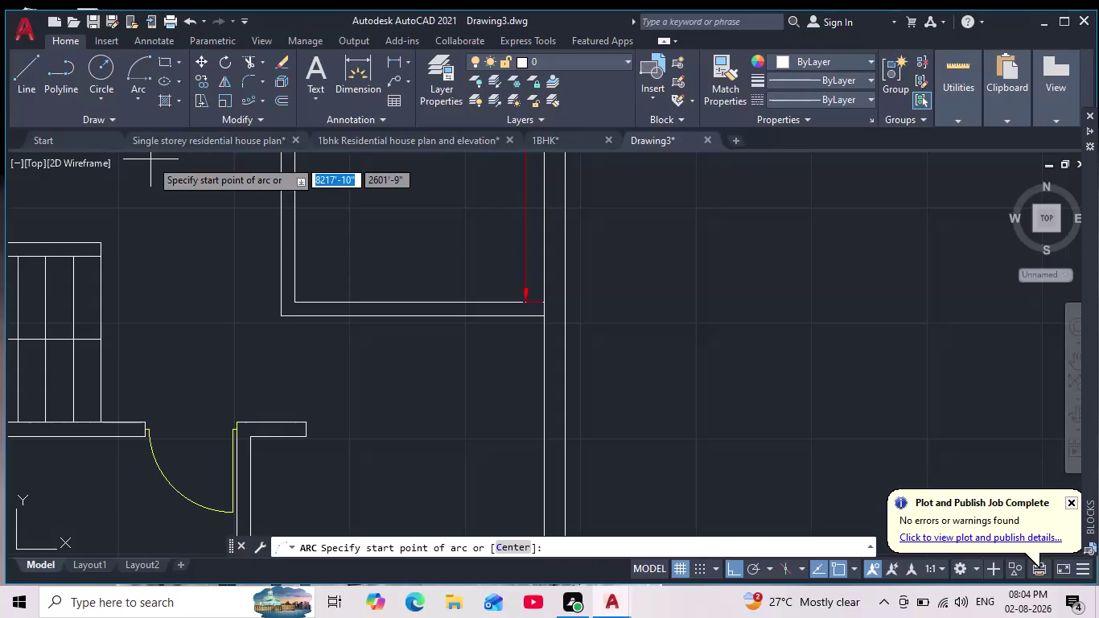
scroll(down, 3)
scroll(up, 3)
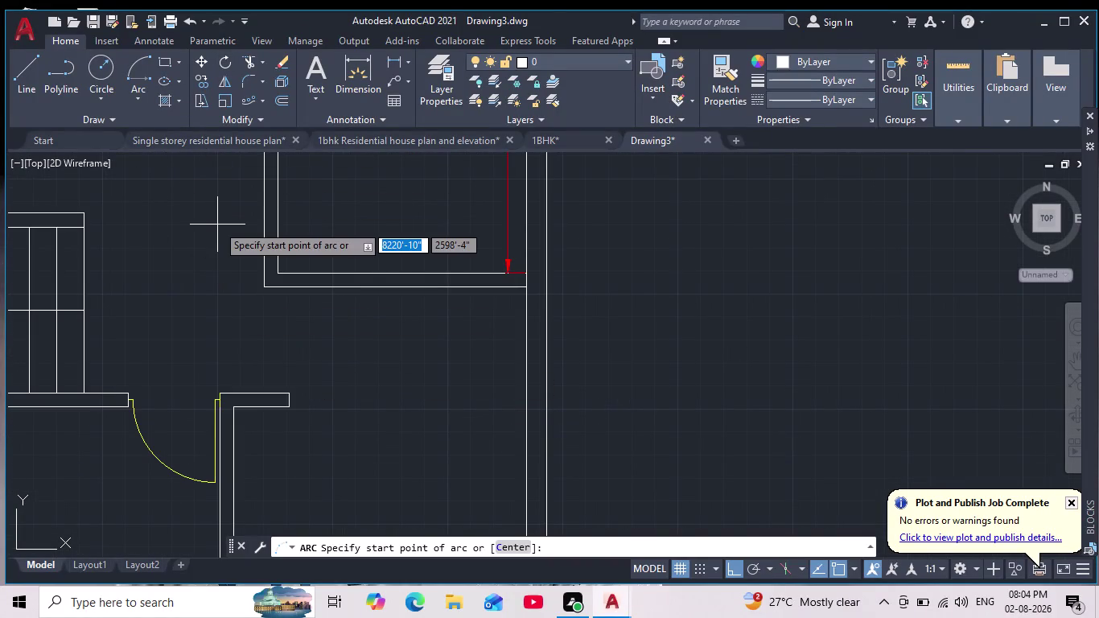
key(Escape)
key(Escape)
key(Escape)
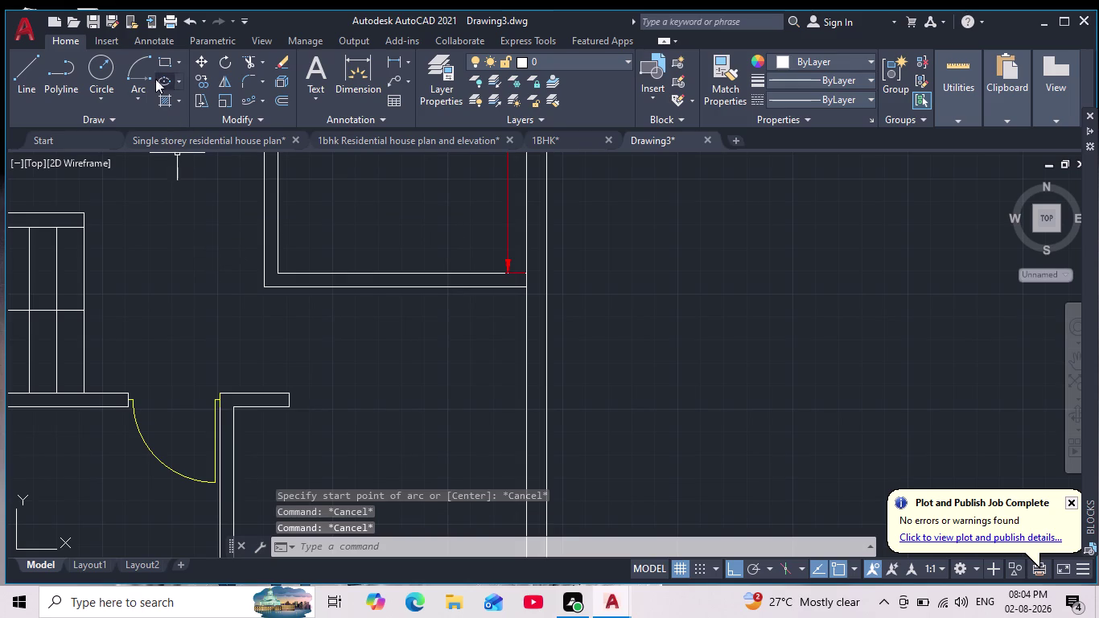
Draw the door swing arc with Start, End, Direction from the doorway to the wall corner.
click(136, 101)
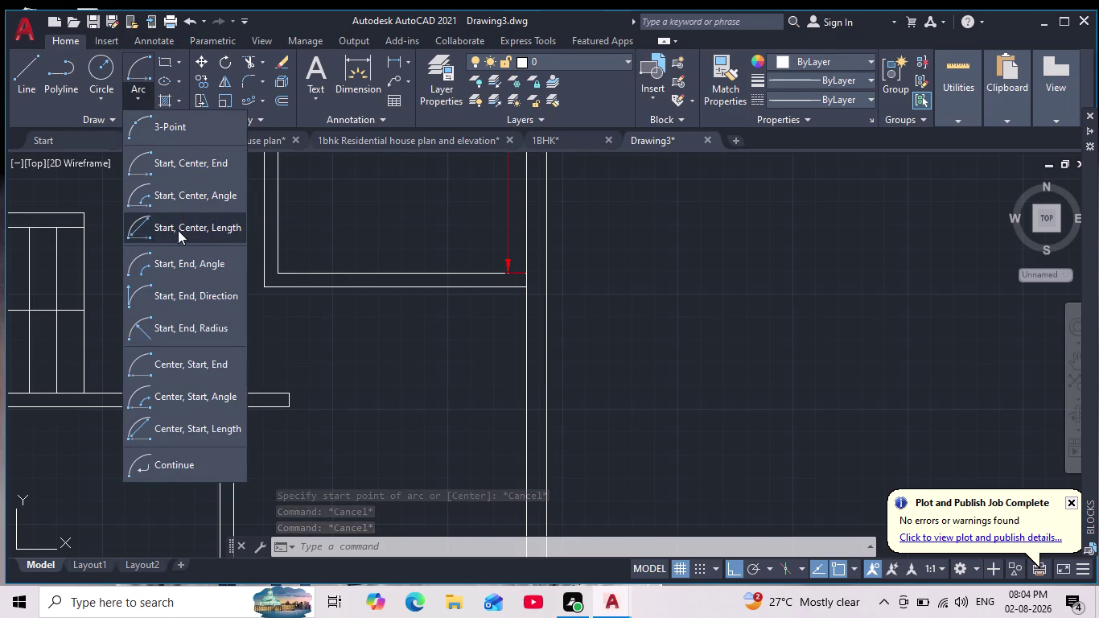
click(147, 298)
scroll(up, 3)
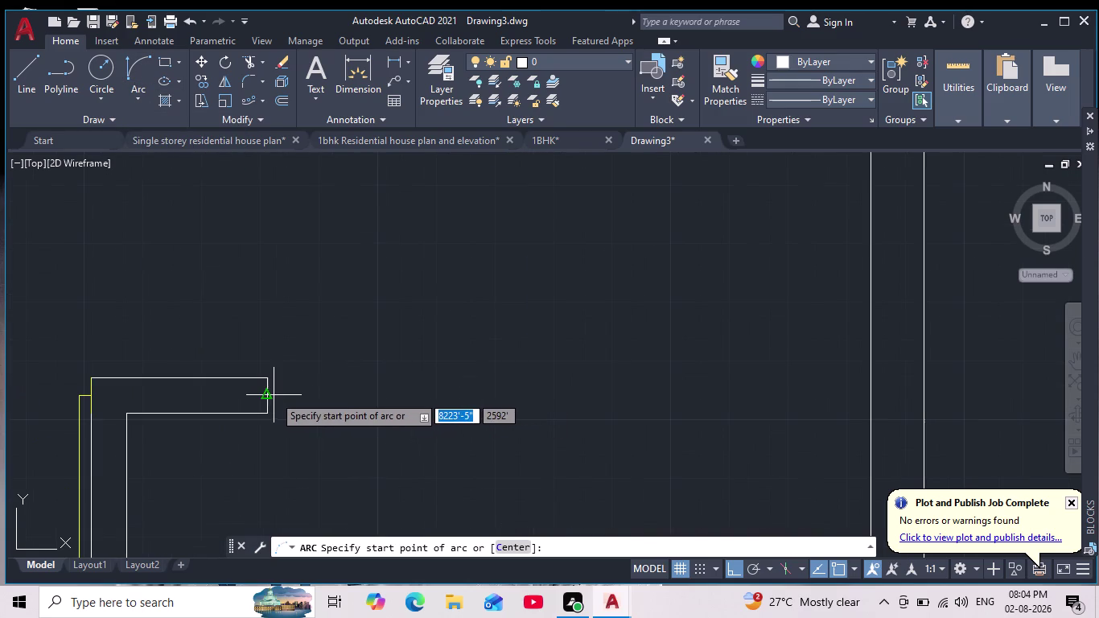
click(269, 395)
middle_drag(357, 288, 350, 300)
scroll(down, 3)
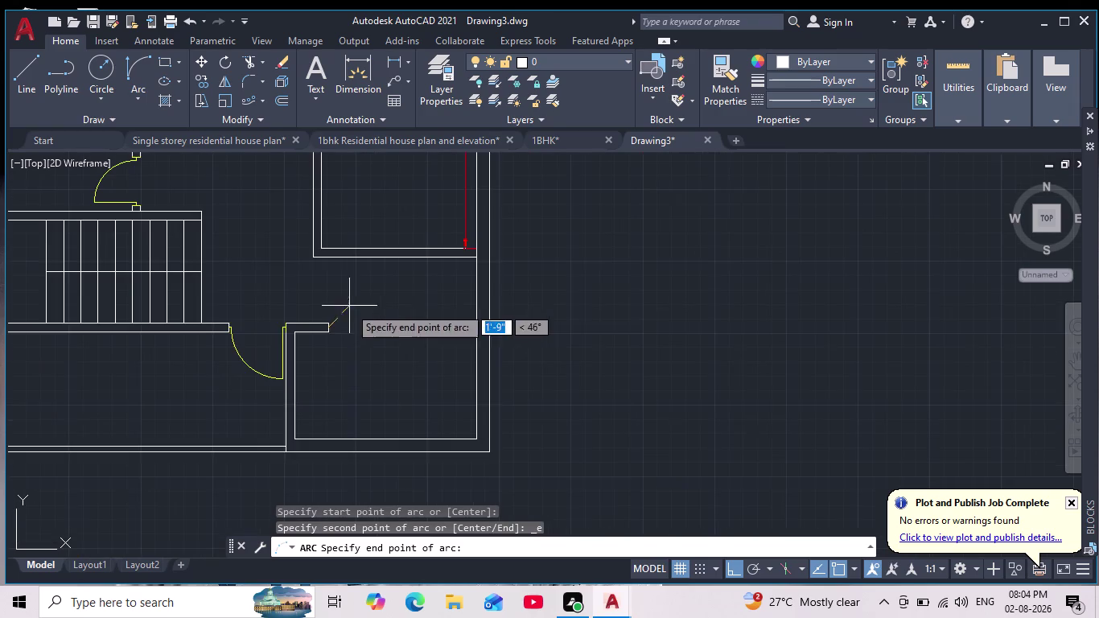
scroll(up, 3)
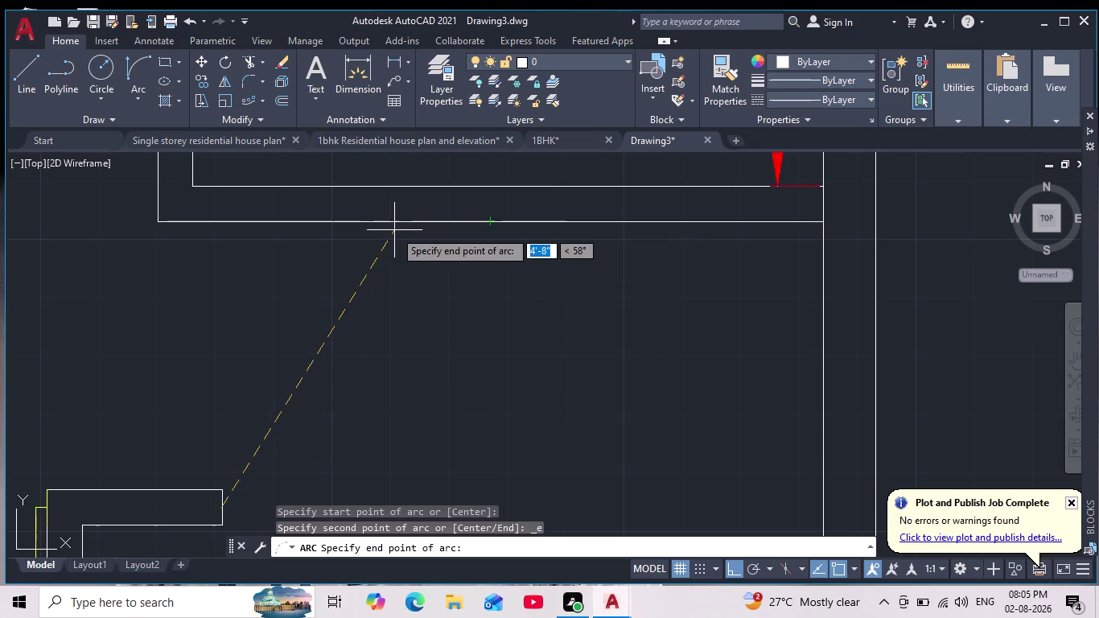
click(370, 222)
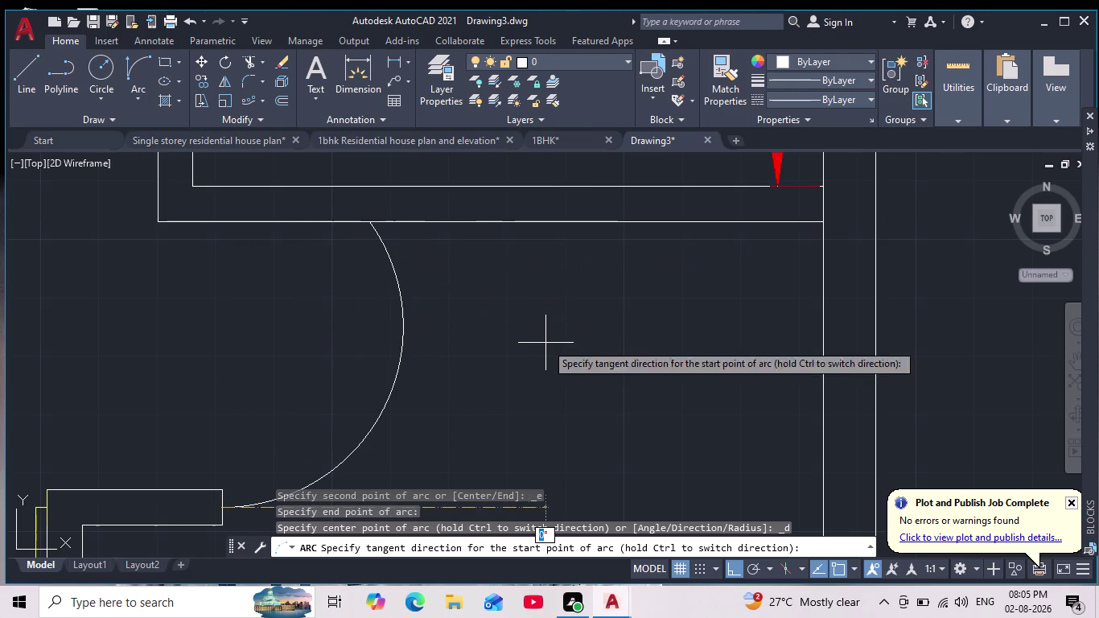
scroll(down, 3)
click(547, 355)
scroll(down, 3)
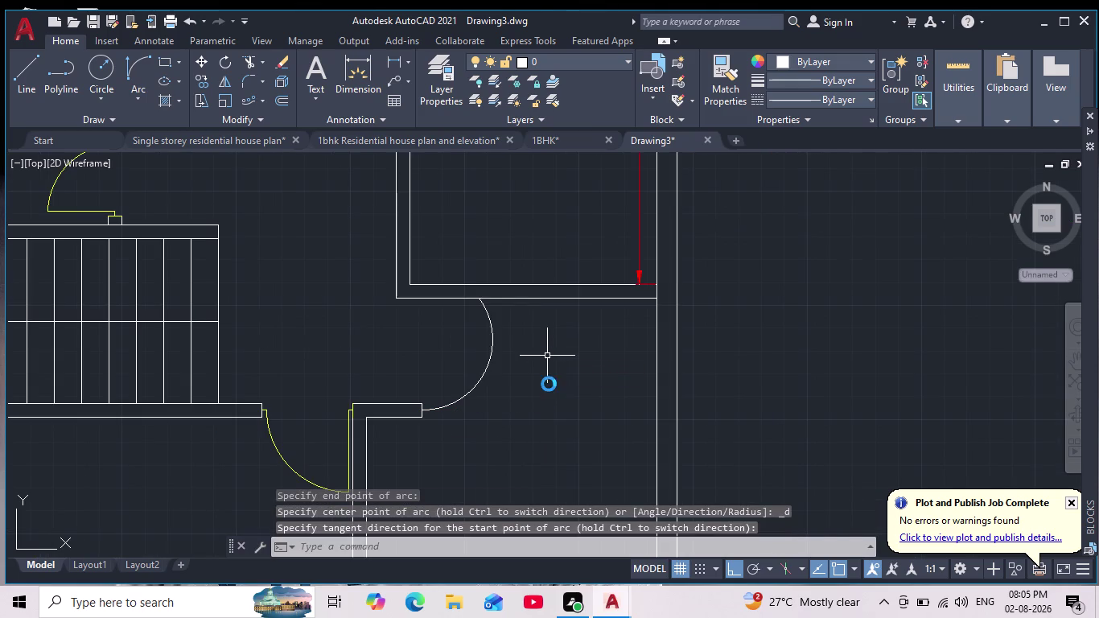
scroll(down, 3)
scroll(up, 3)
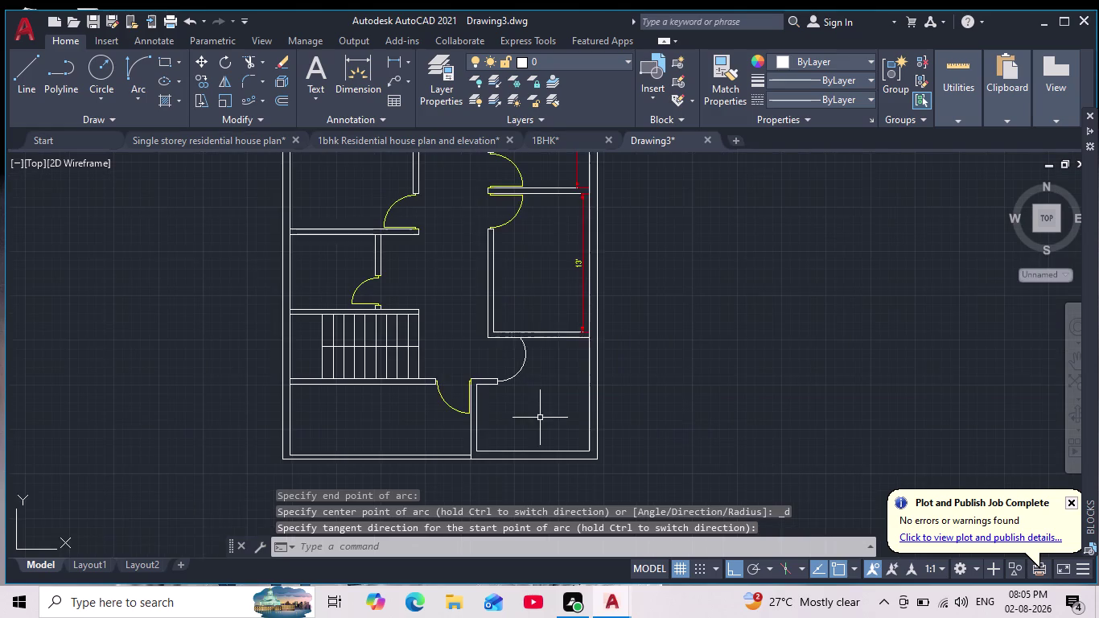
scroll(up, 3)
Move the new door swing arc onto the doors layer.
key(Escape)
click(520, 366)
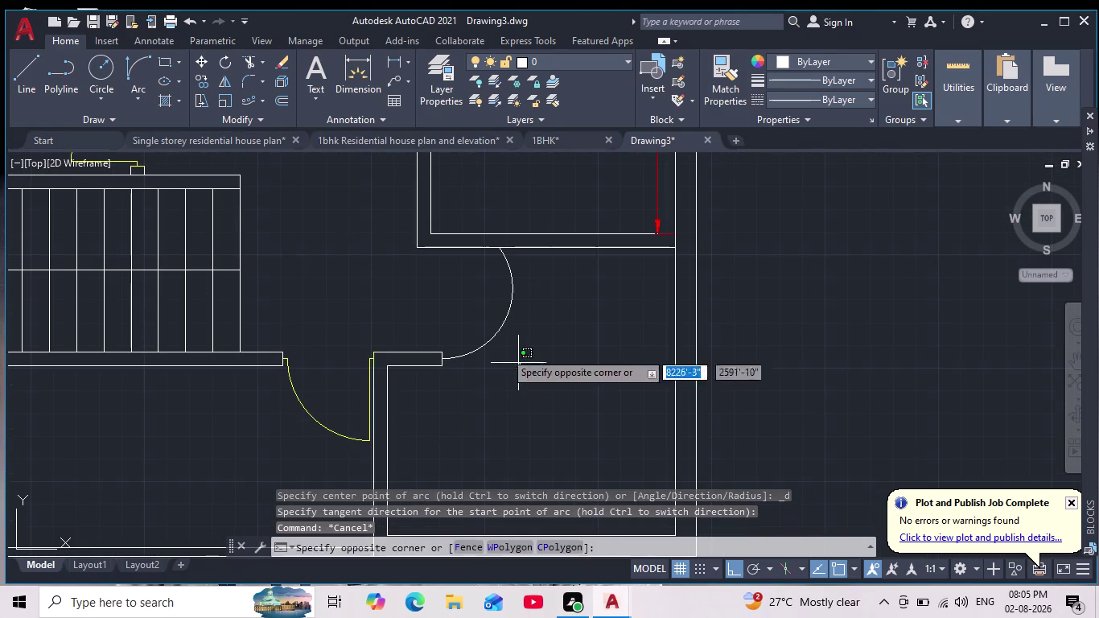
click(471, 320)
click(619, 63)
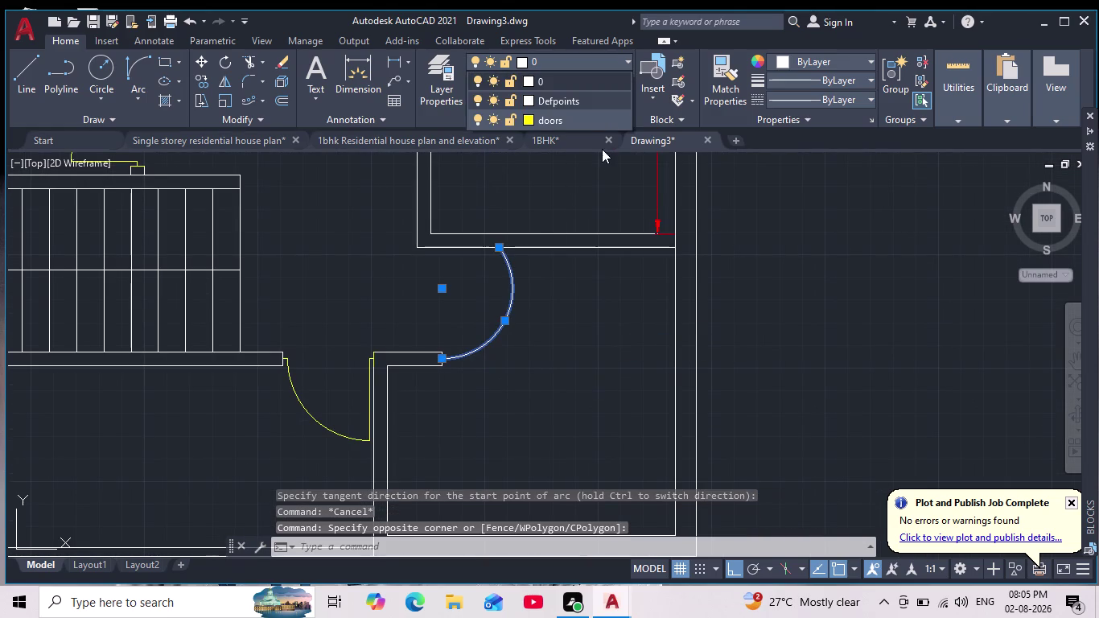
click(577, 120)
key(Escape)
scroll(down, 3)
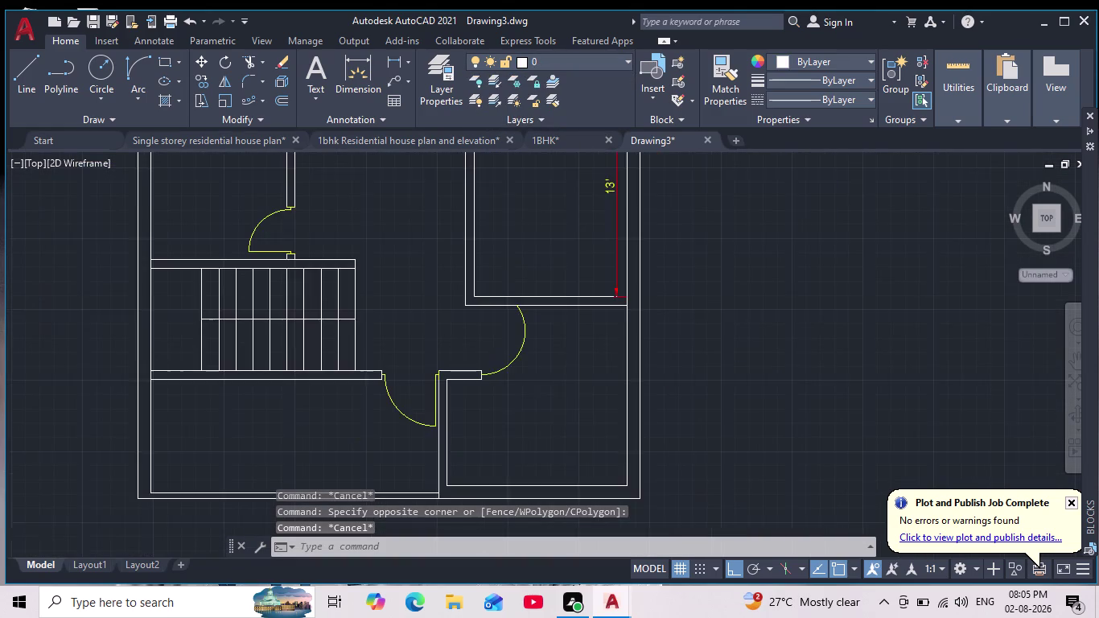
middle_drag(545, 404, 528, 387)
Draw lines from the door jamb corner: 2' down, 1' across, then back to the wall.
scroll(up, 3)
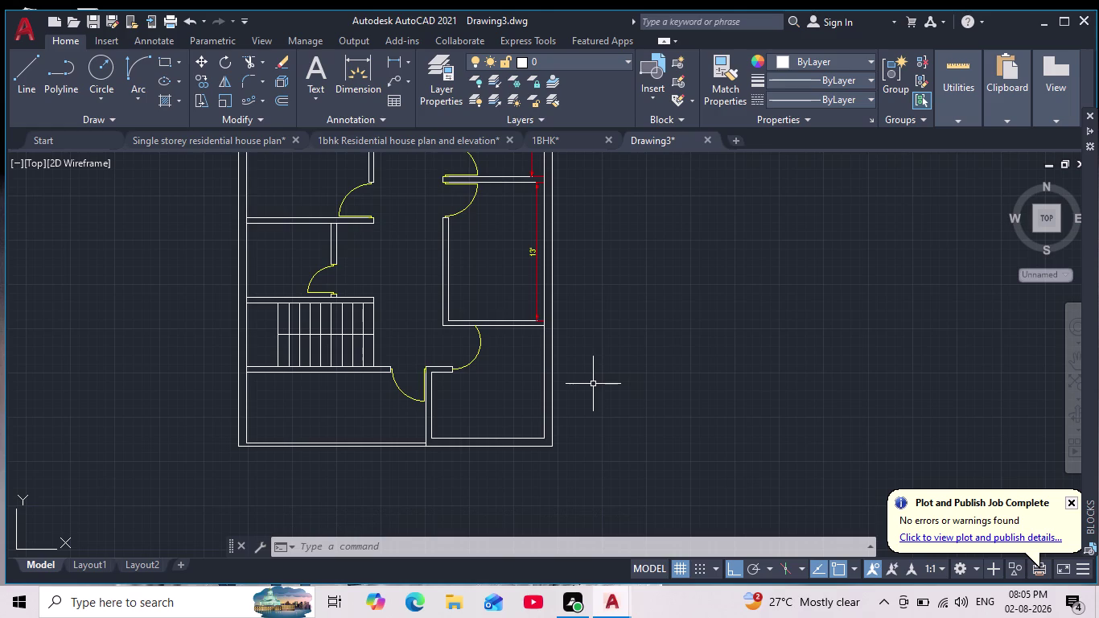
click(24, 62)
scroll(up, 3)
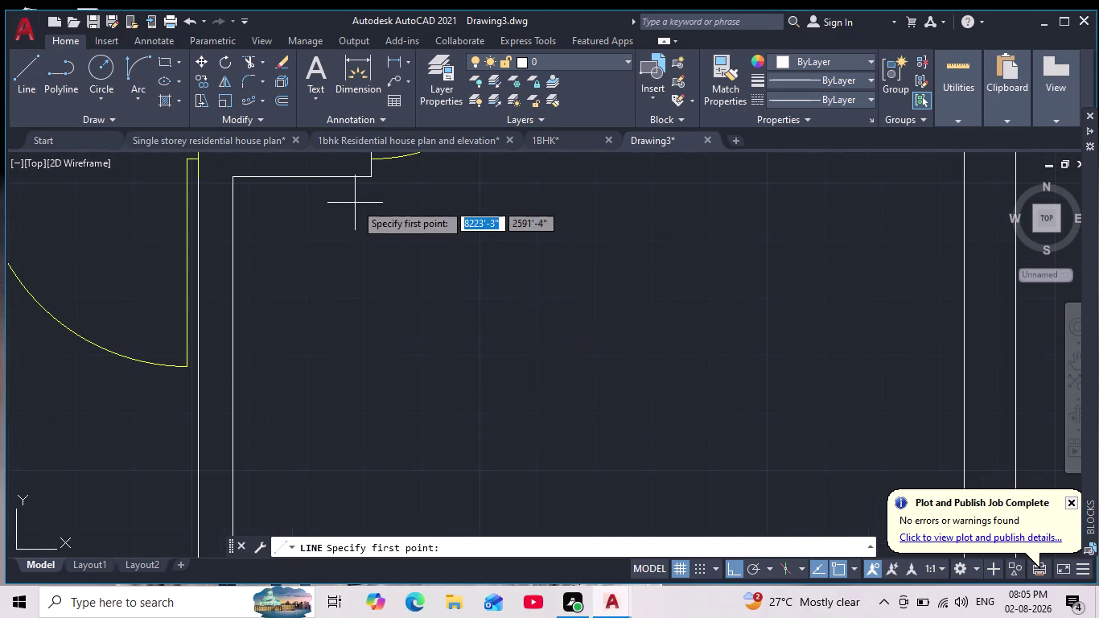
click(370, 179)
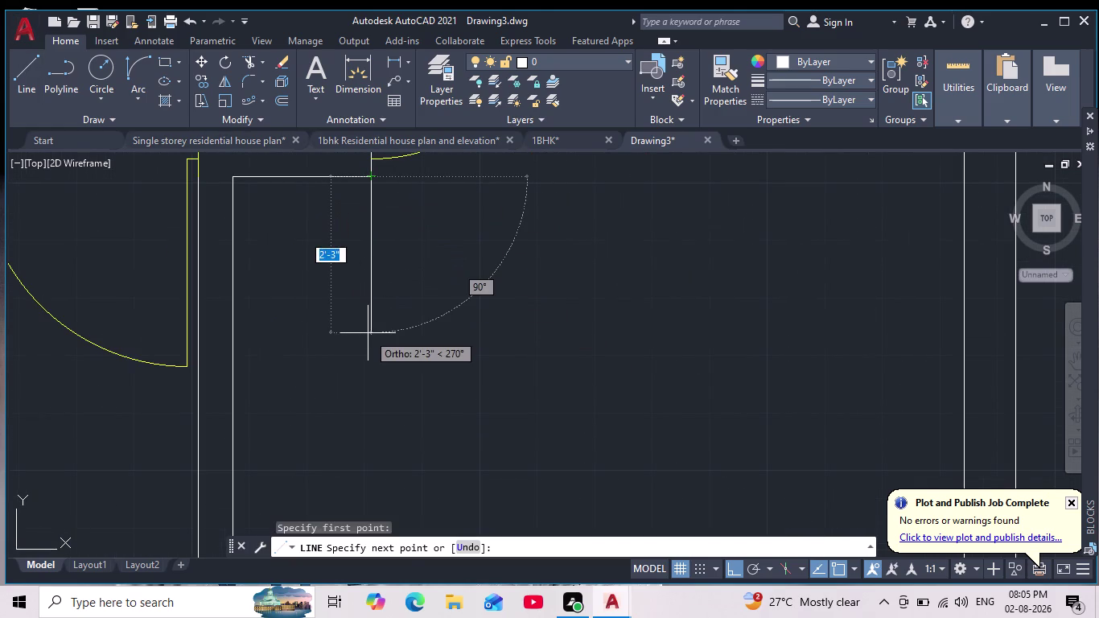
text(2')
key(Return)
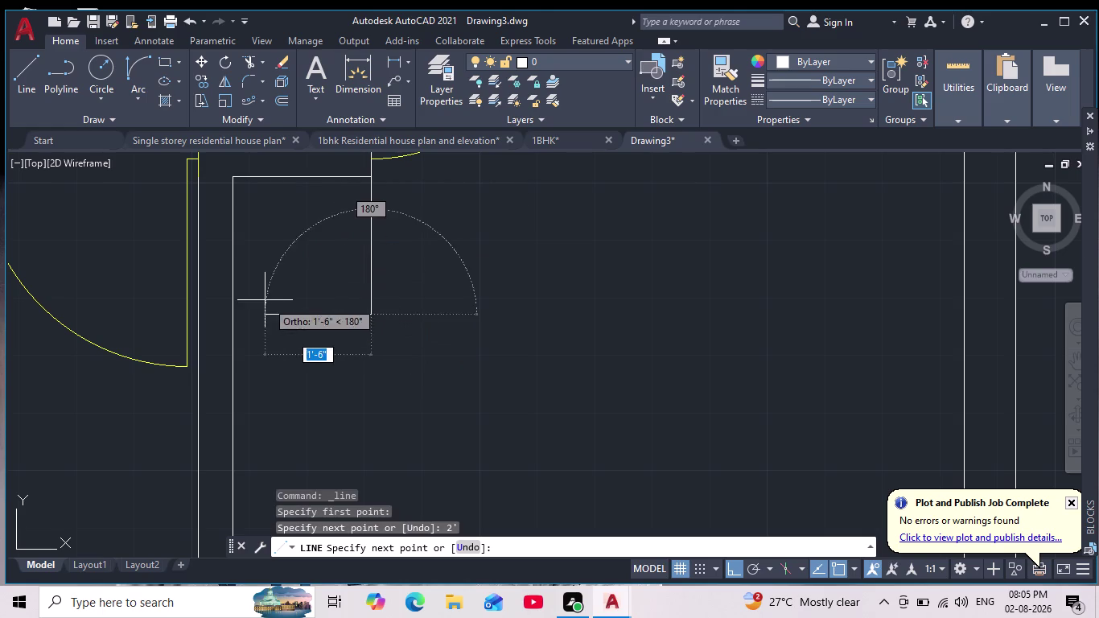
scroll(down, 3)
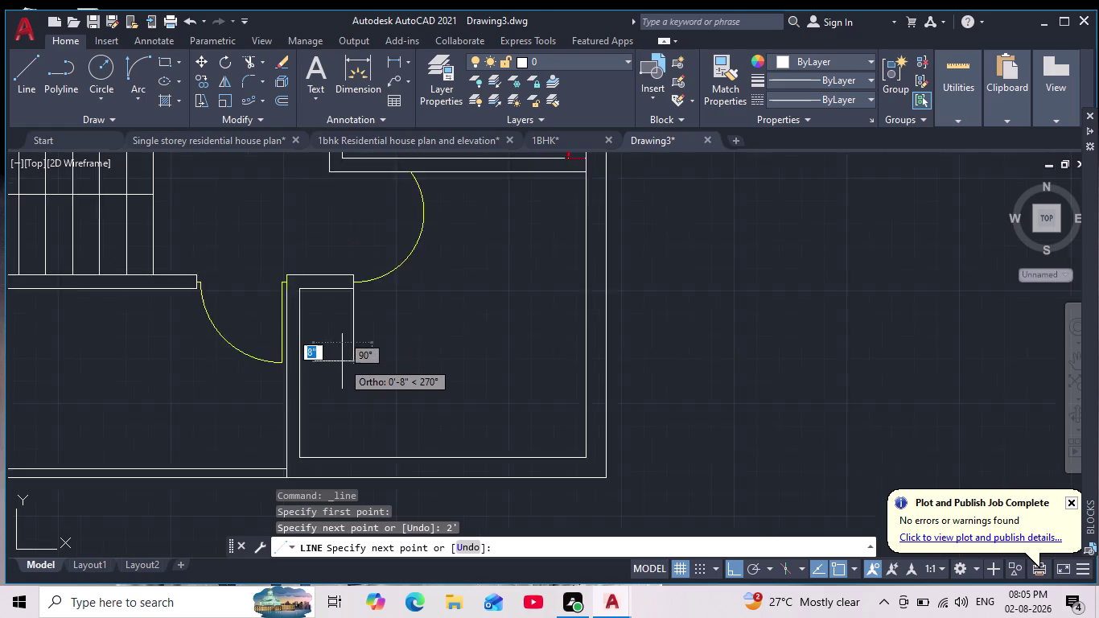
scroll(down, 3)
text(1')
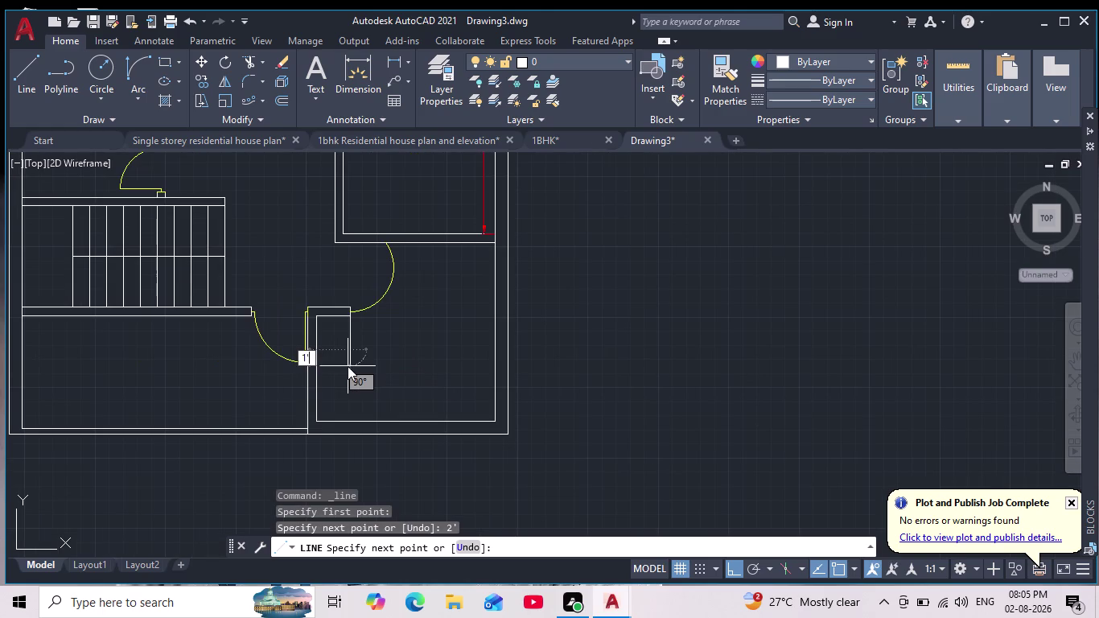
key(Return)
scroll(up, 3)
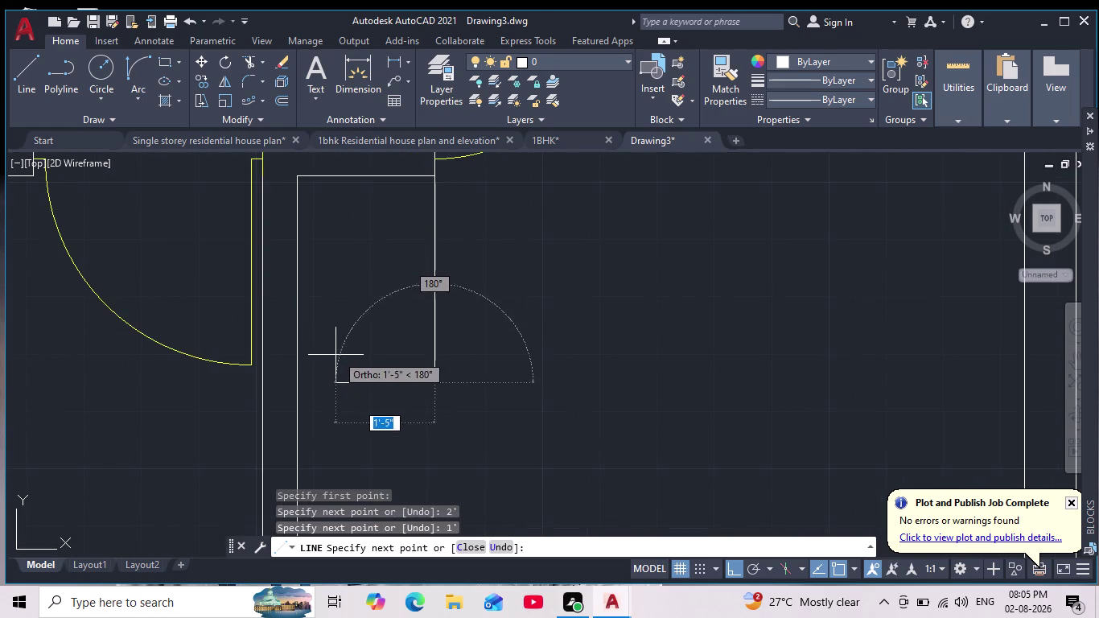
click(299, 382)
key(Escape)
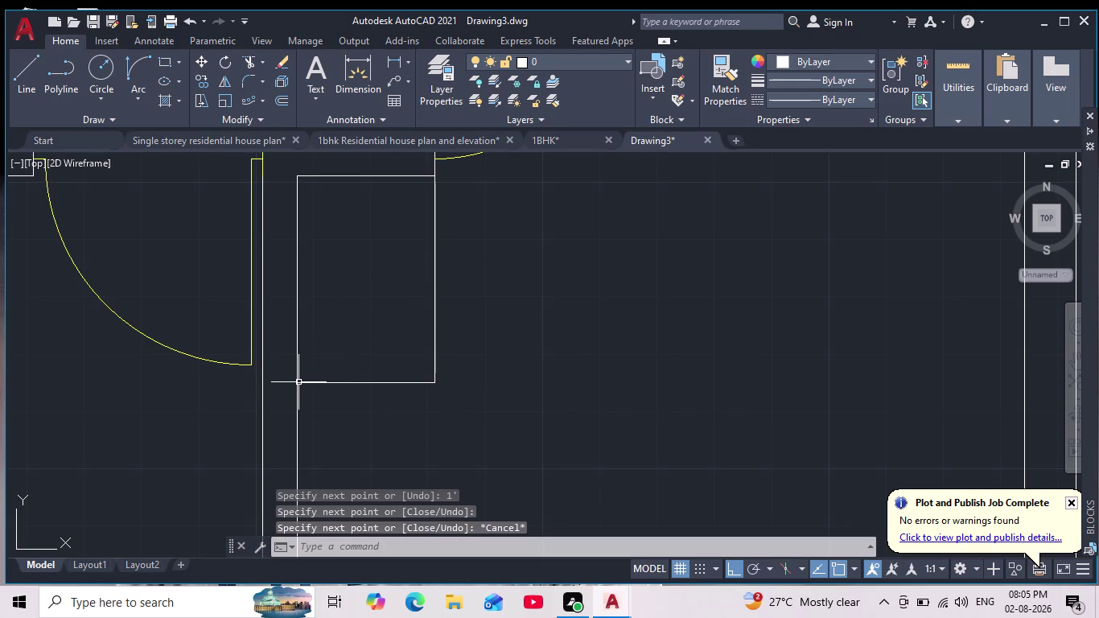
Pan and zoom over the lower right room to check the new outline.
scroll(down, 3)
middle_drag(614, 305, 617, 310)
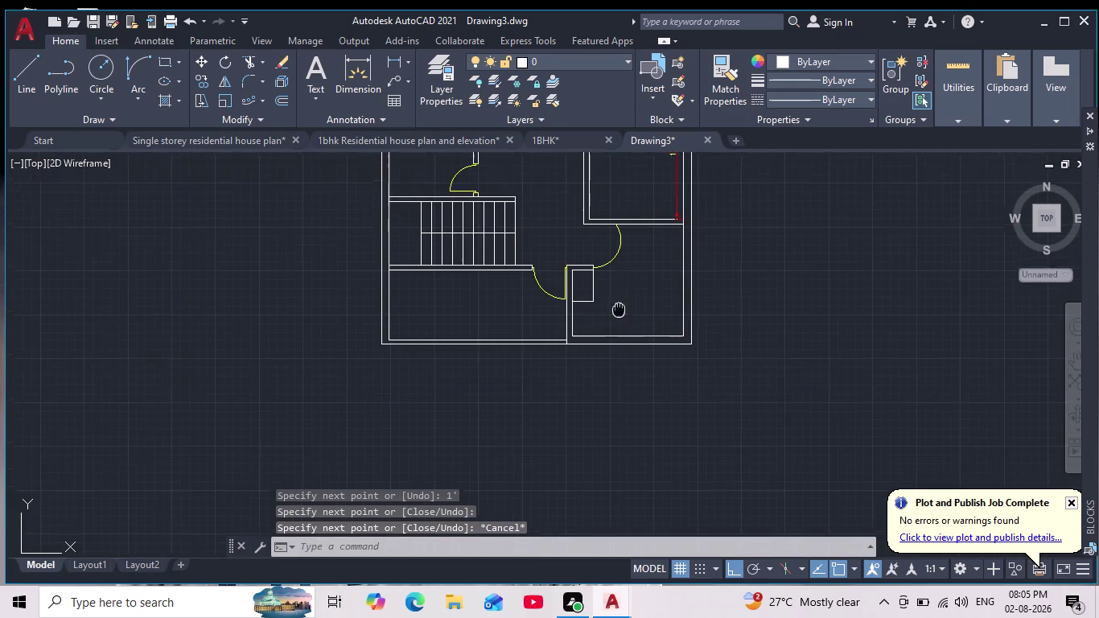
middle_drag(617, 310, 565, 338)
scroll(down, 3)
scroll(up, 3)
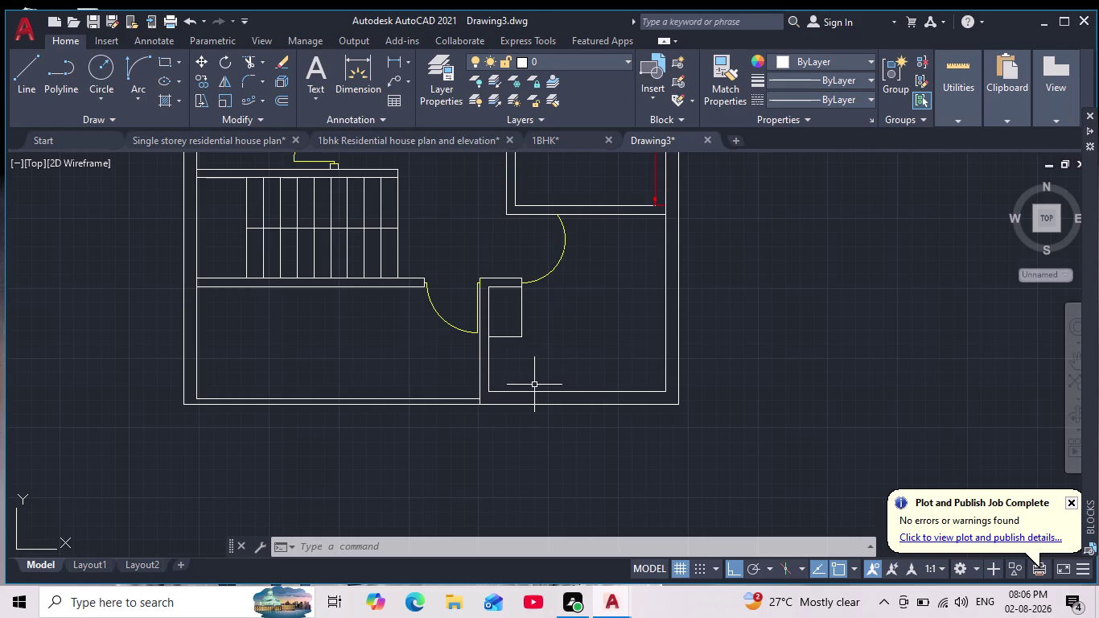
scroll(up, 3)
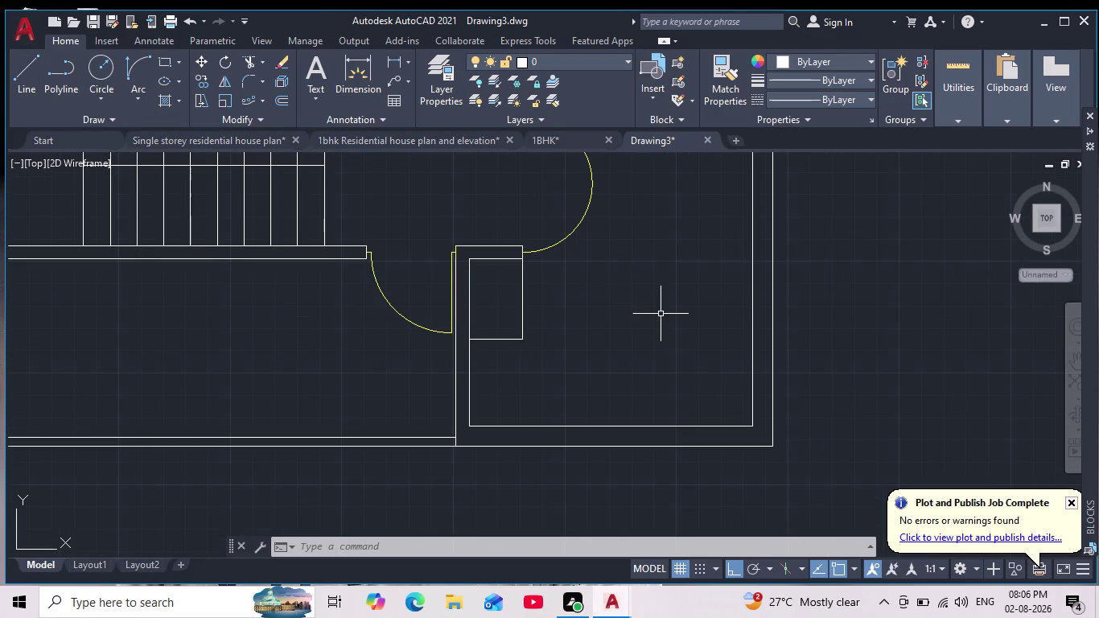
Offset the rectangle's right edge 2 units inward.
key(o)
key(Return)
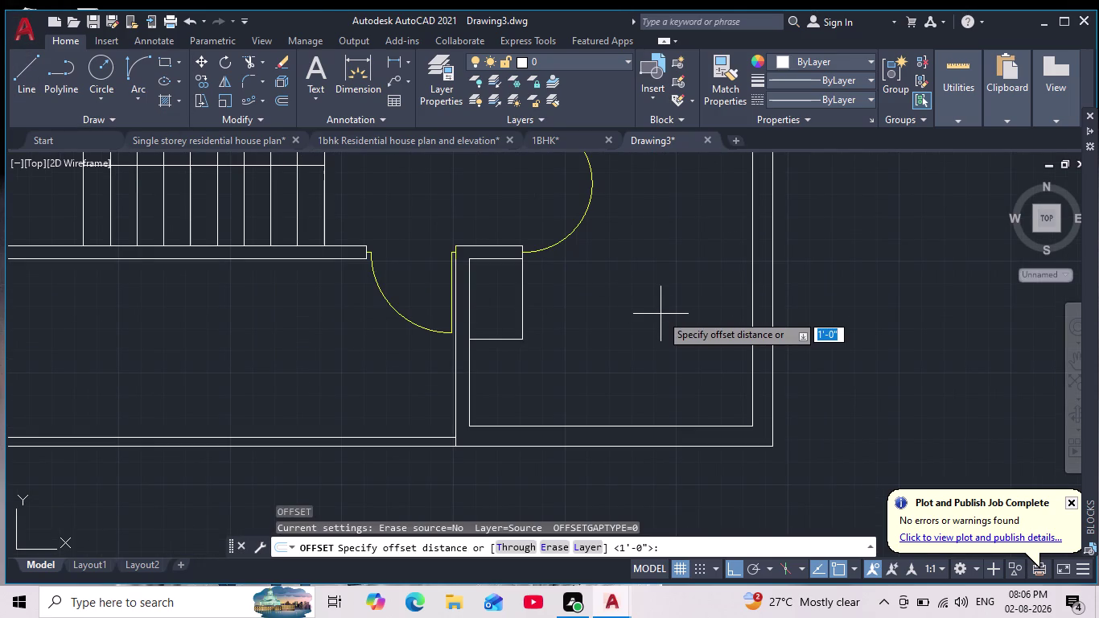
key(2)
key(Return)
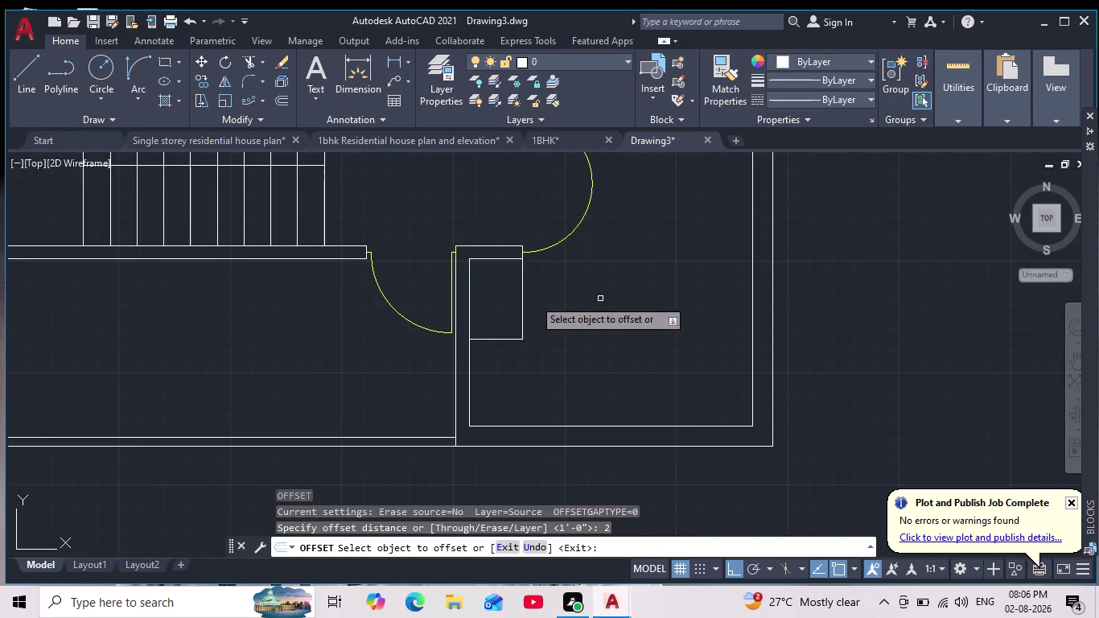
click(521, 308)
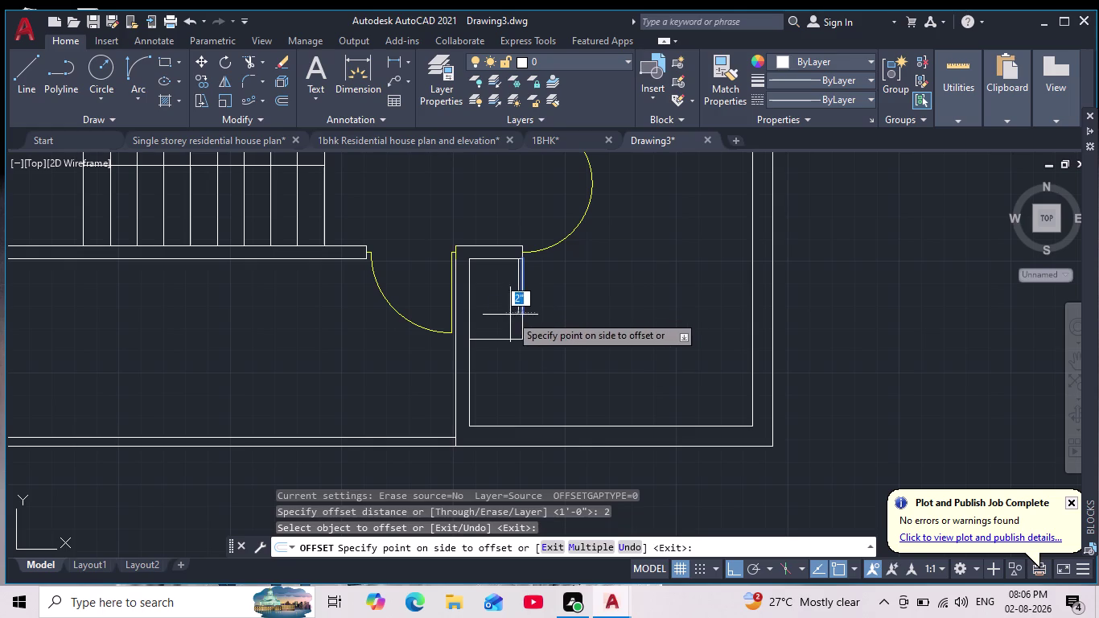
click(510, 316)
scroll(up, 3)
key(Escape)
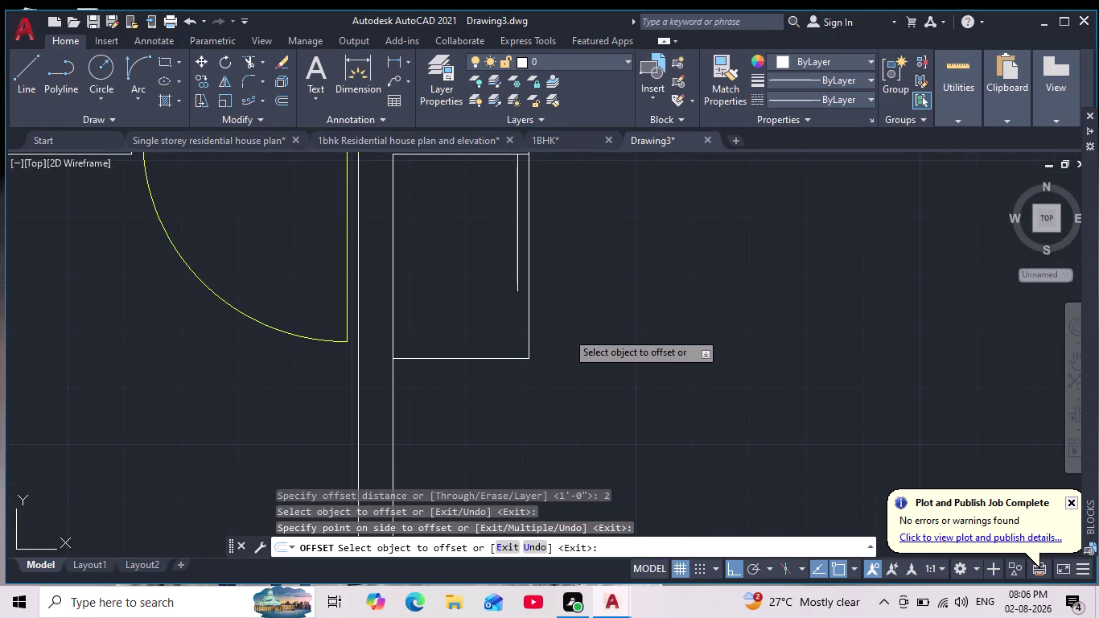
key(Escape)
Extend the new offset line down to the rectangle's bottom edge.
key(e)
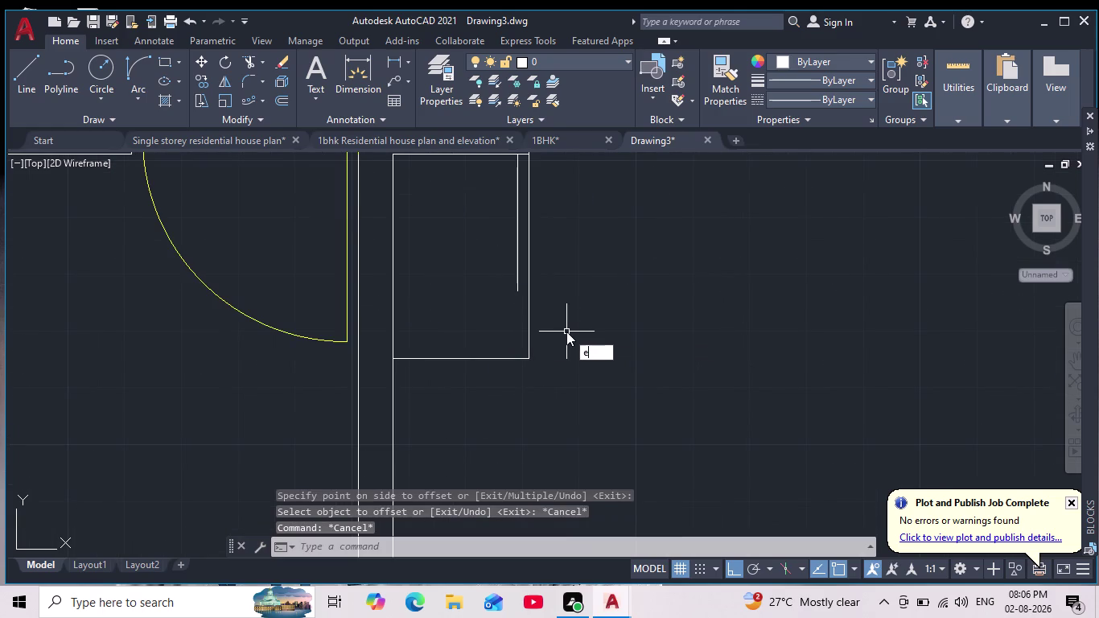
key(x)
key(Return)
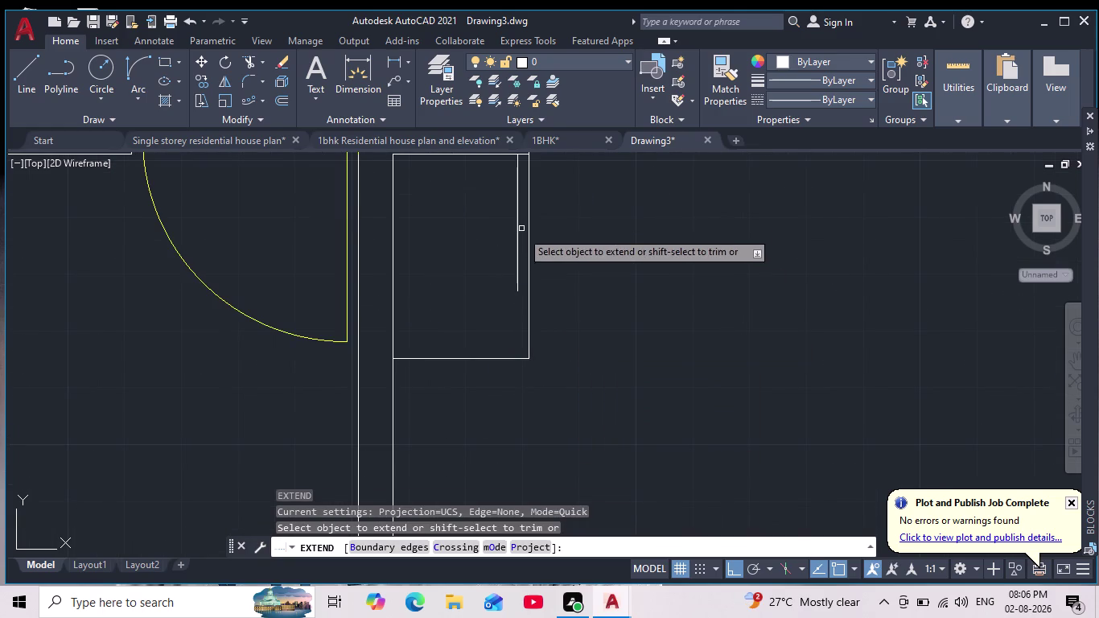
click(517, 273)
key(Escape)
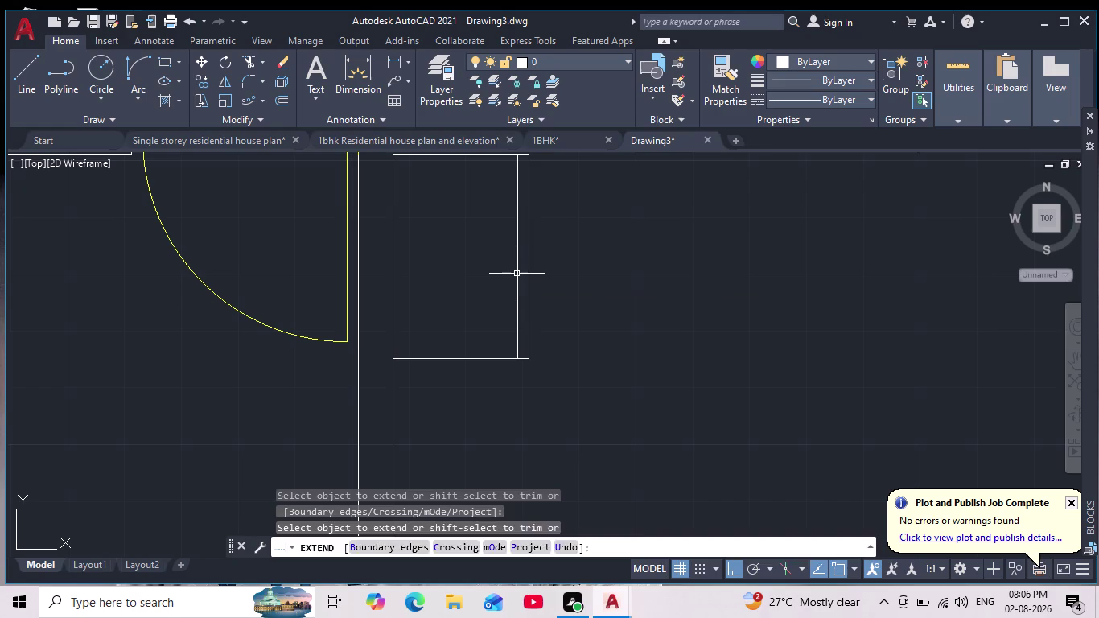
key(Escape)
key(Escape)
Trim the offset line's excess end with a fence.
click(252, 59)
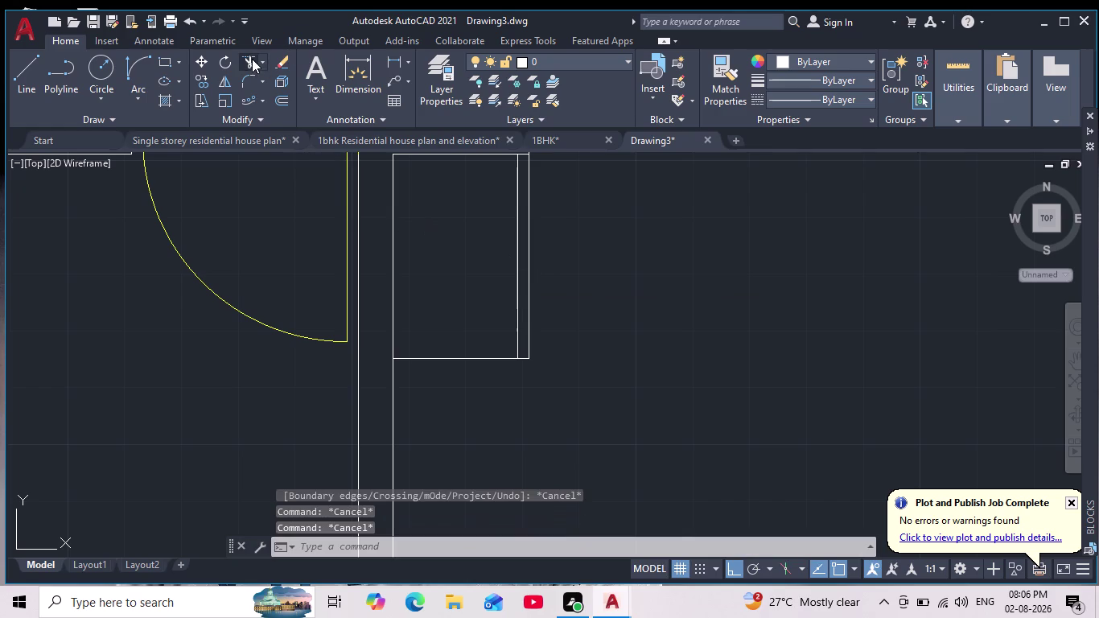
scroll(up, 3)
drag(522, 350, 531, 391)
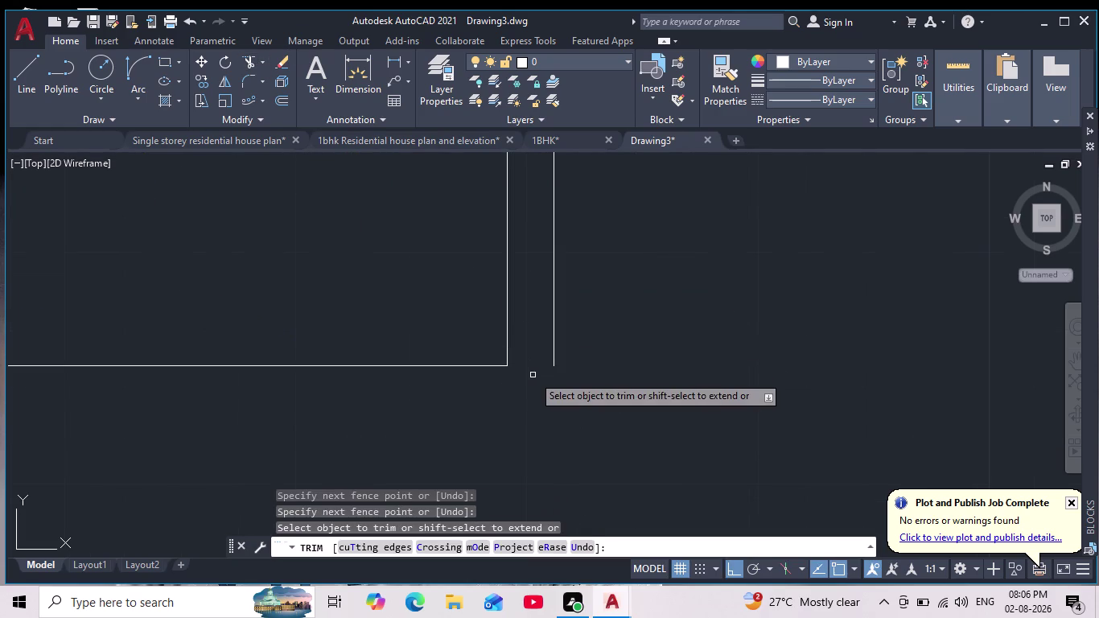
key(Escape)
key(Escape)
scroll(down, 3)
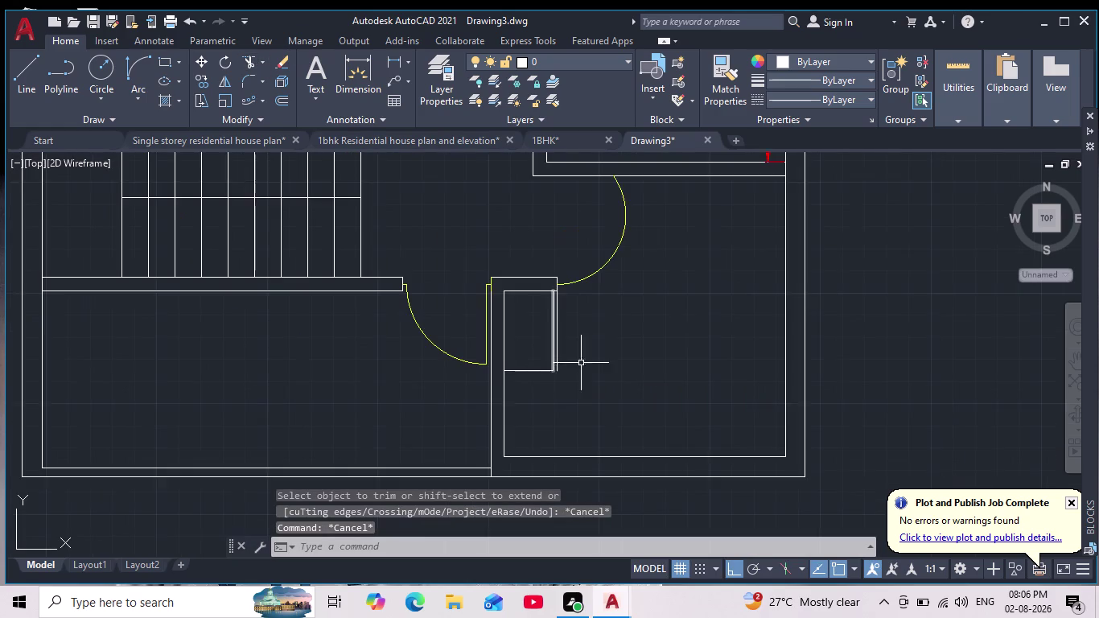
scroll(up, 3)
Start a new line in the lower right room, then abandon it.
click(24, 70)
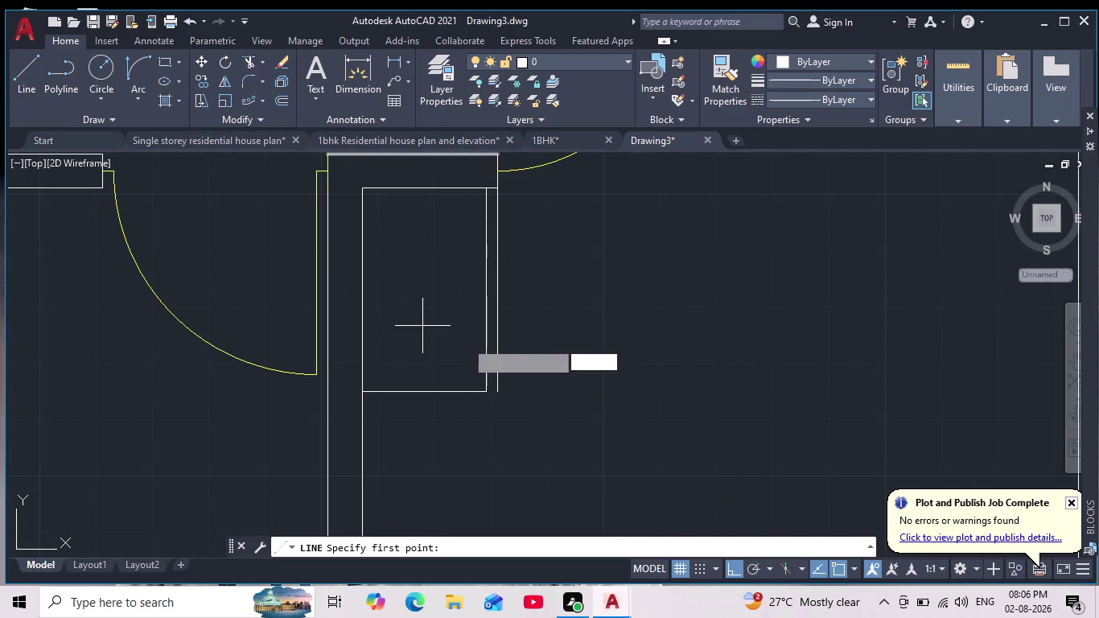
click(498, 396)
middle_drag(510, 402, 444, 310)
scroll(down, 3)
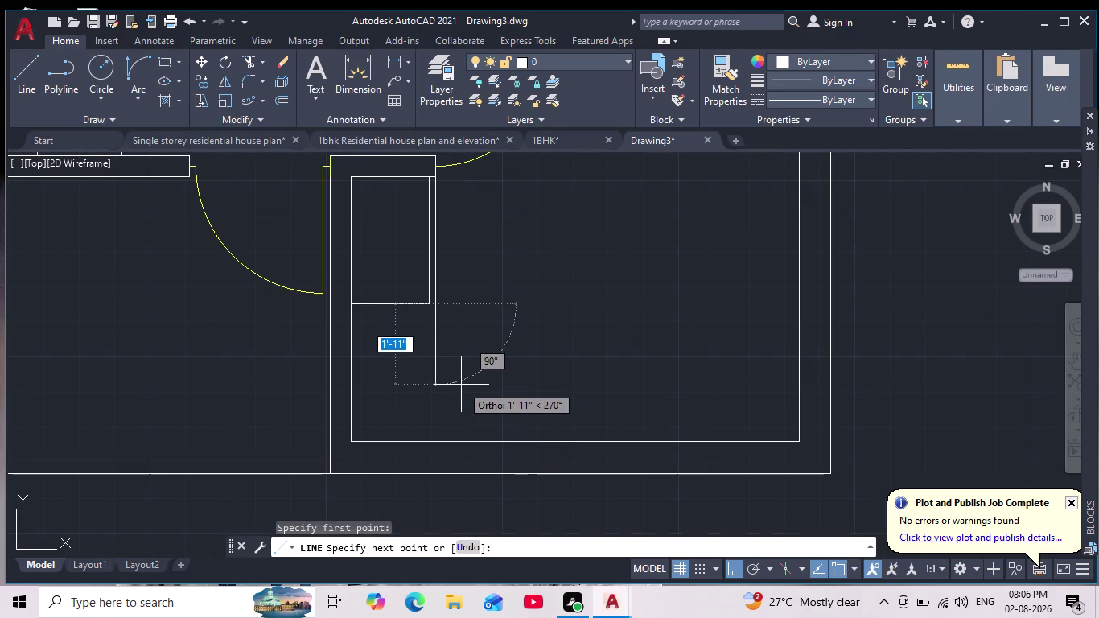
key(Escape)
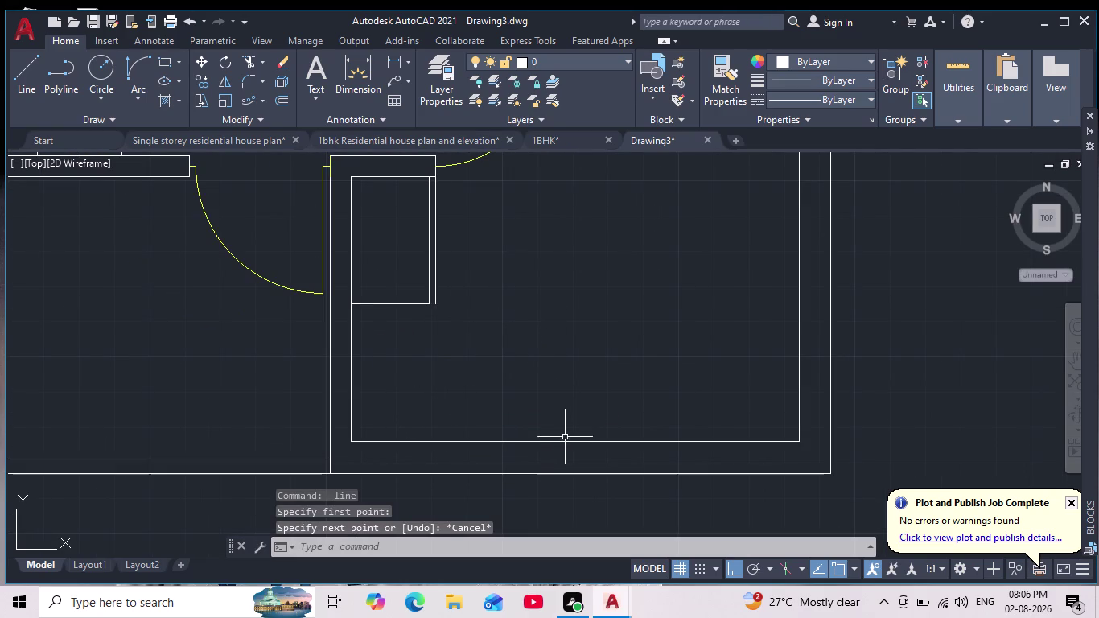
Offset the washroom's bottom wall line 2' upward.
key(o)
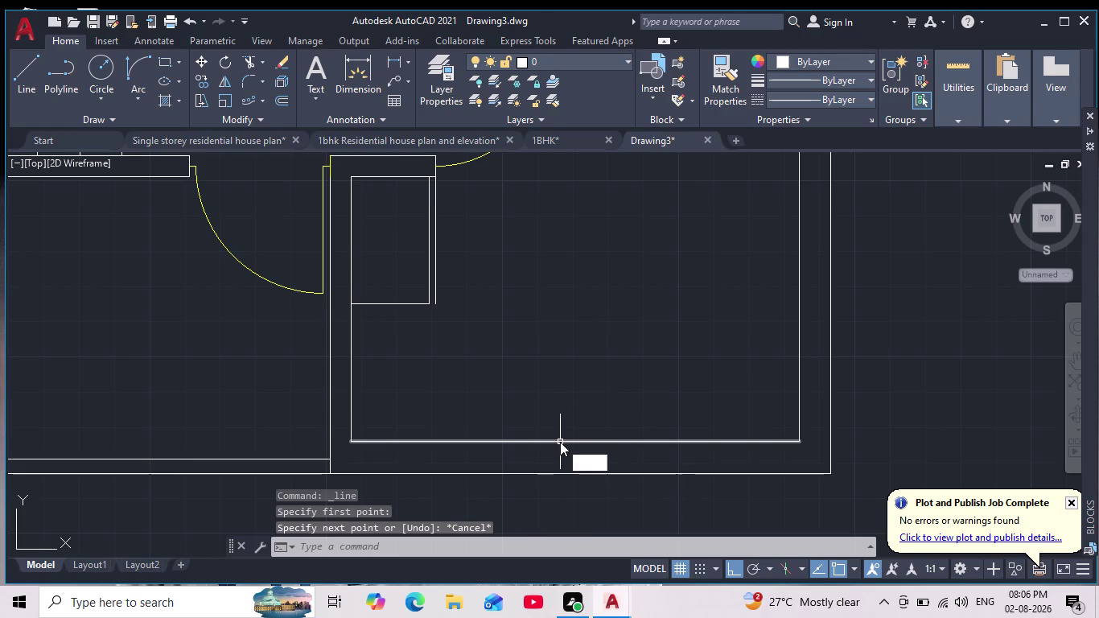
key(Return)
text(2')
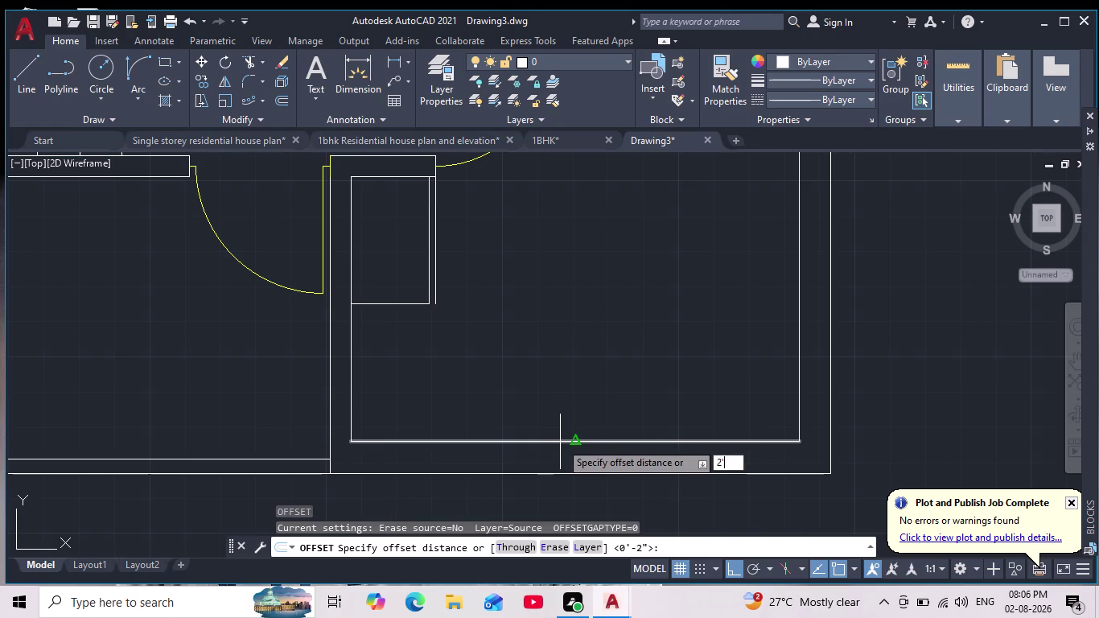
key(Return)
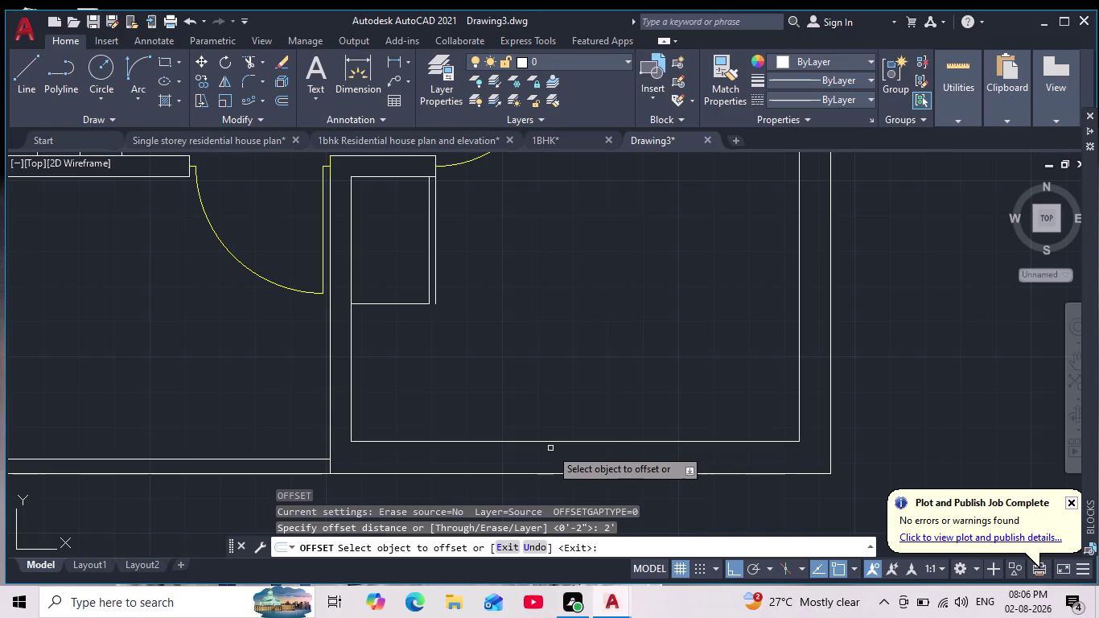
click(536, 441)
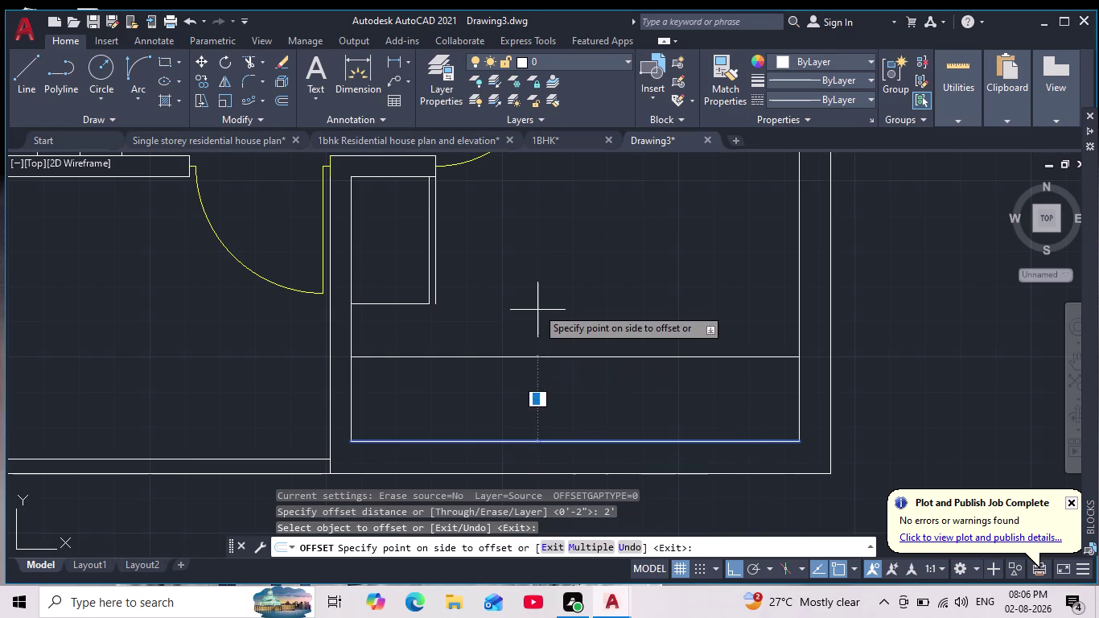
click(535, 303)
key(Escape)
key(Escape)
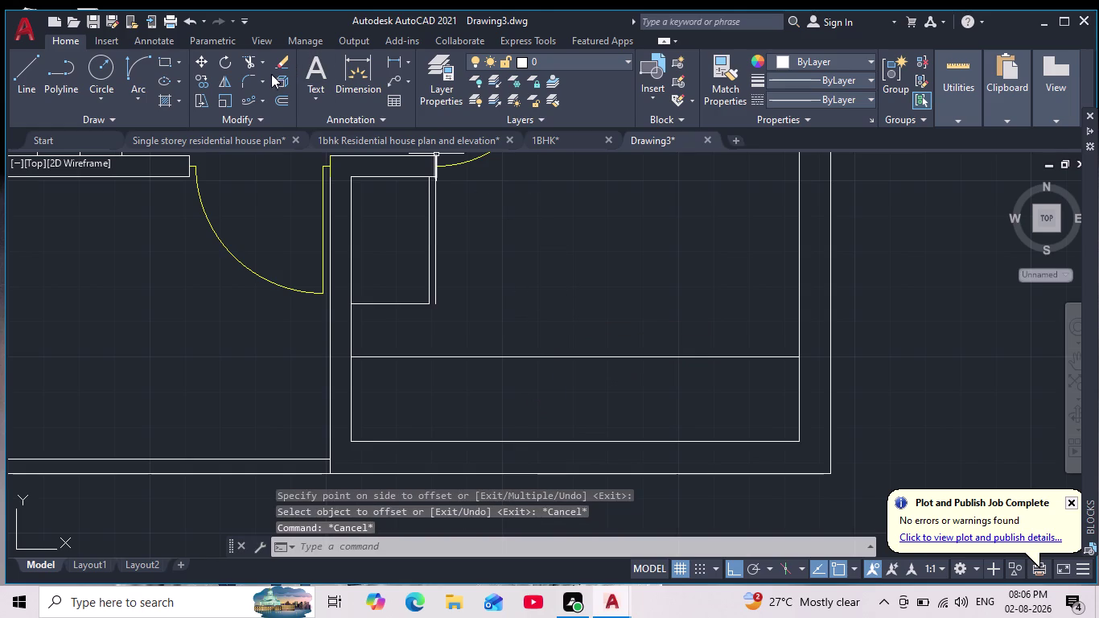
Fillet the new horizontal line with the short vertical line into a corner.
click(242, 84)
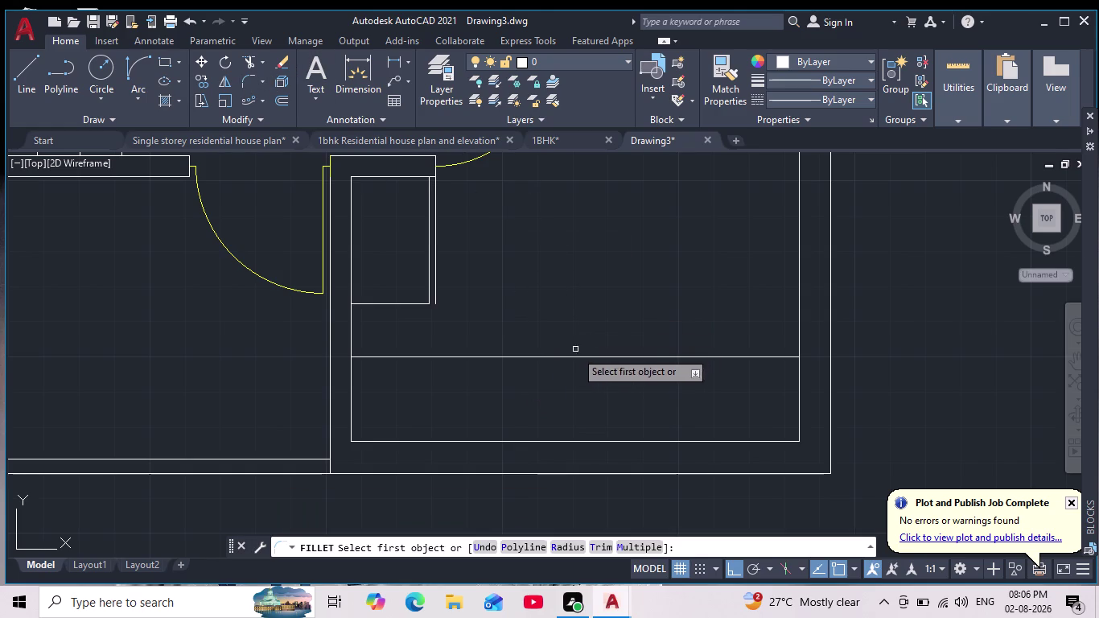
click(539, 358)
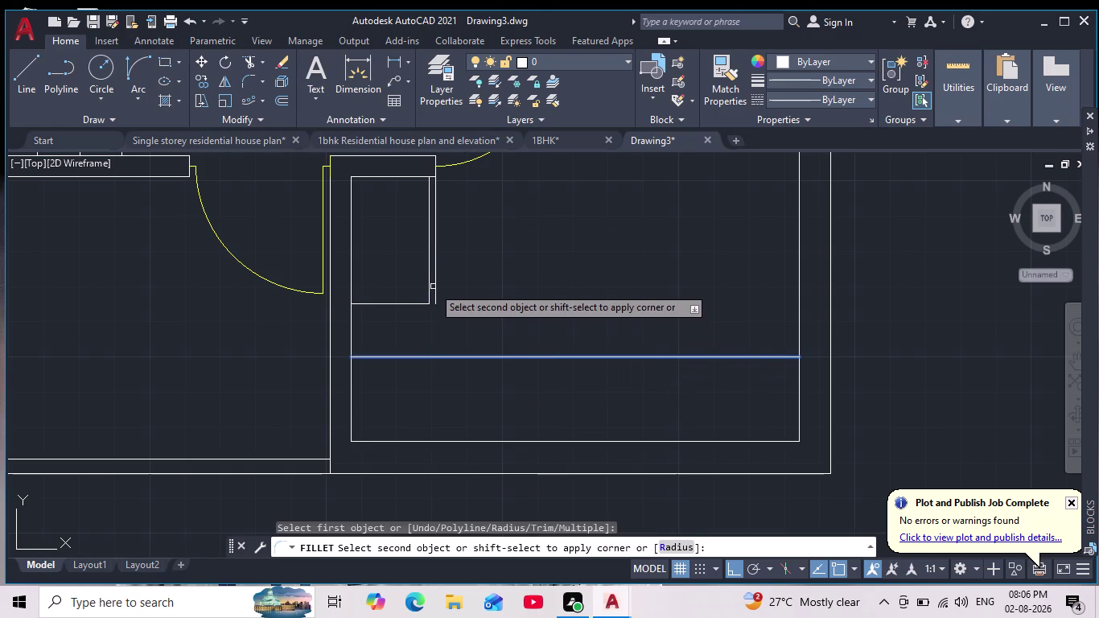
click(435, 285)
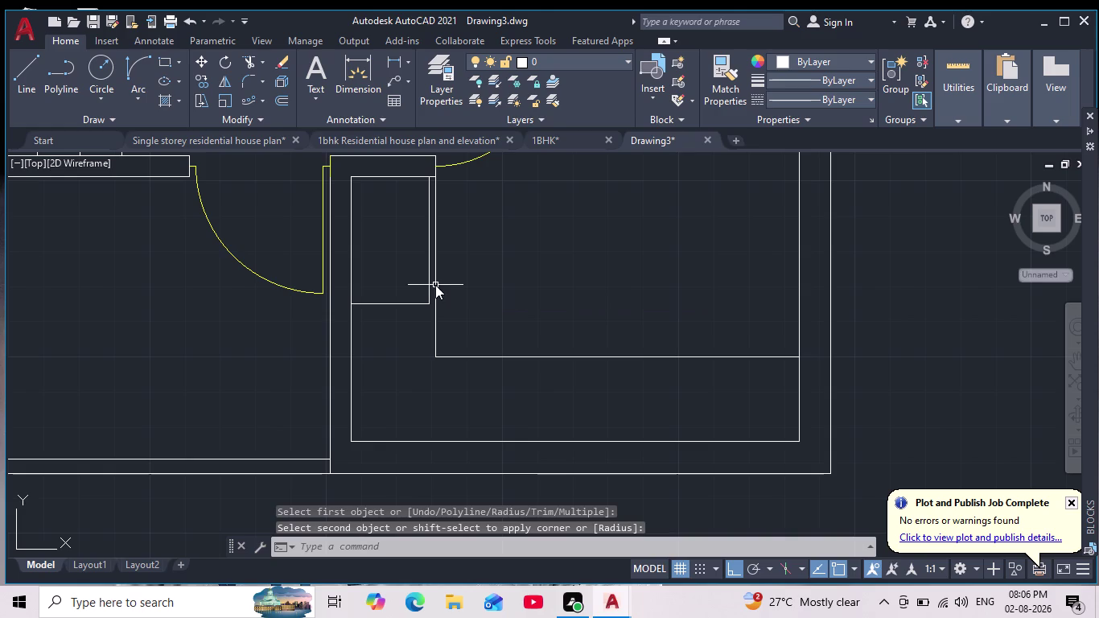
key(Escape)
key(Escape)
key(Escape)
key(Escape)
key(Escape)
scroll(down, 3)
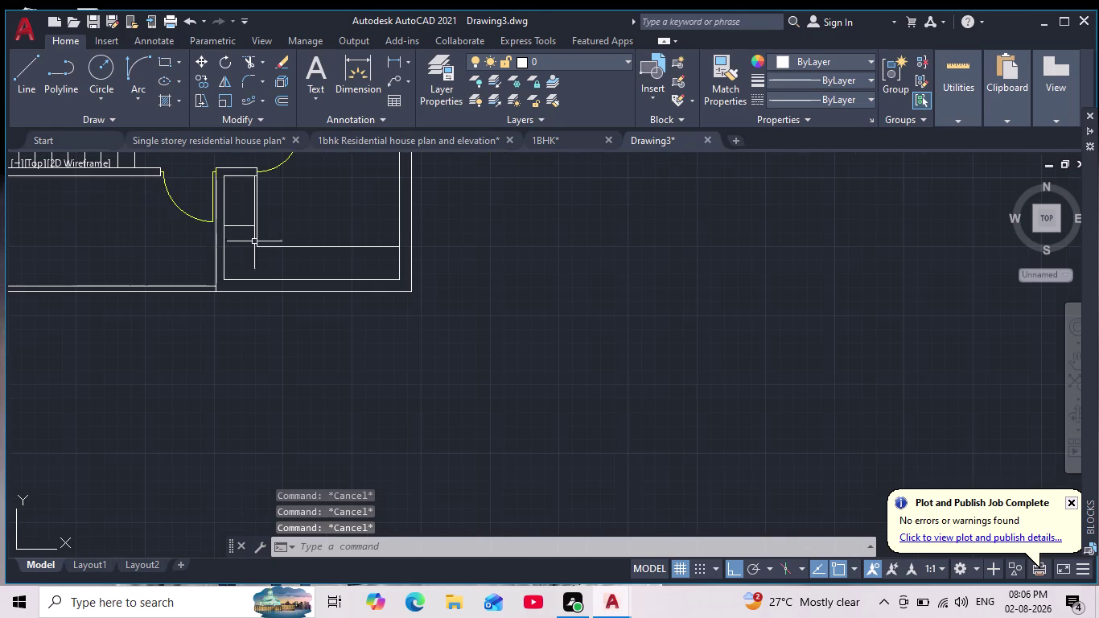
scroll(down, 3)
middle_drag(284, 264, 324, 341)
scroll(up, 3)
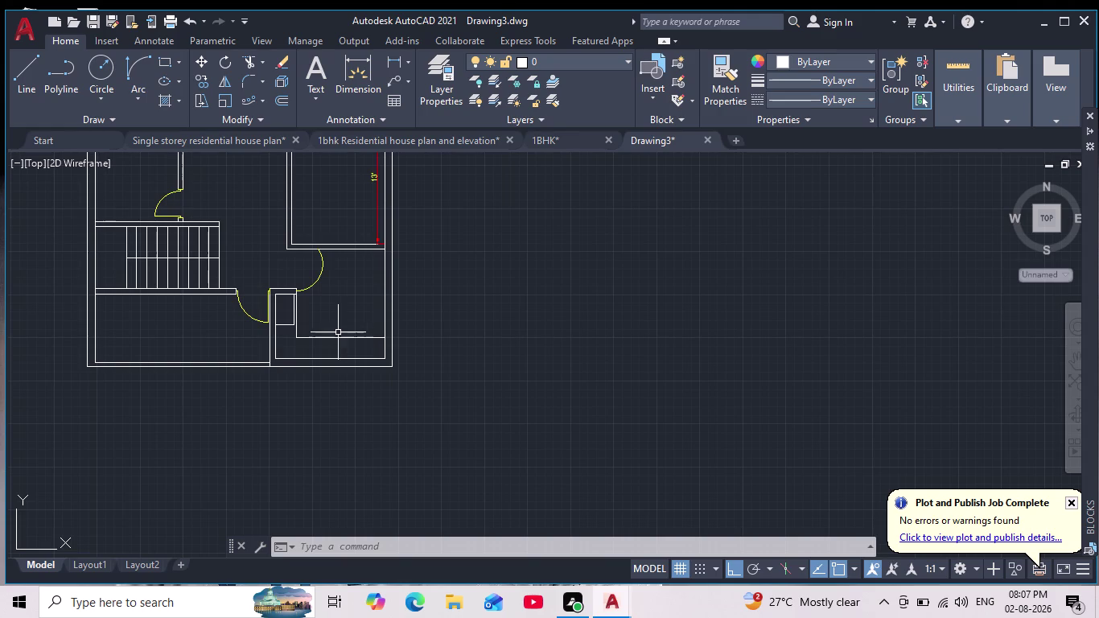
scroll(down, 3)
scroll(up, 3)
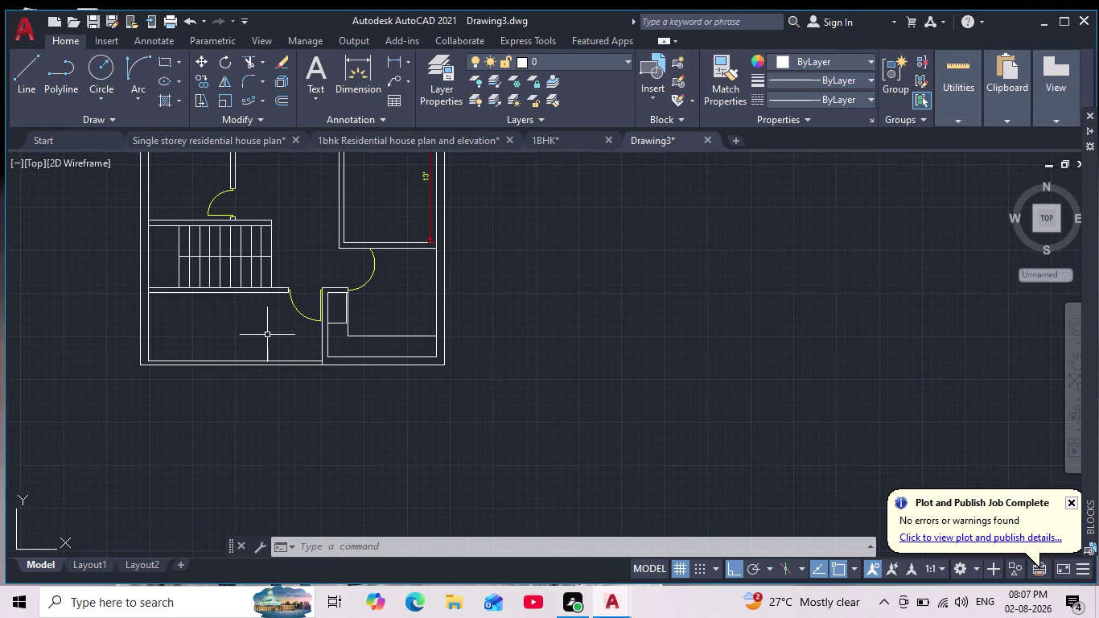
middle_drag(264, 341, 331, 330)
scroll(down, 3)
scroll(up, 3)
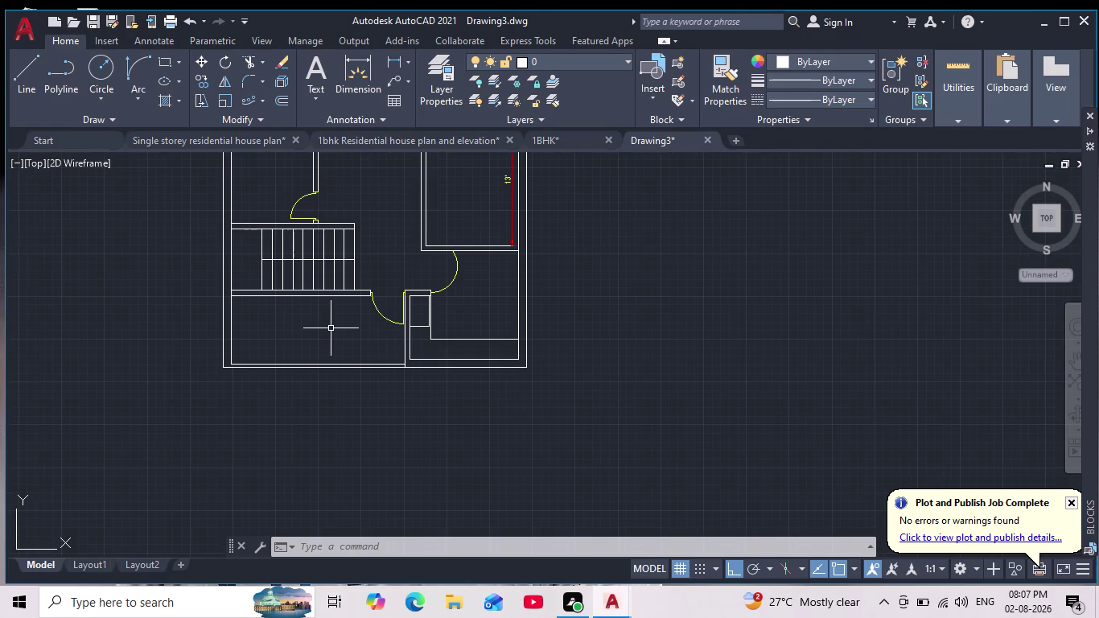
click(393, 62)
scroll(up, 3)
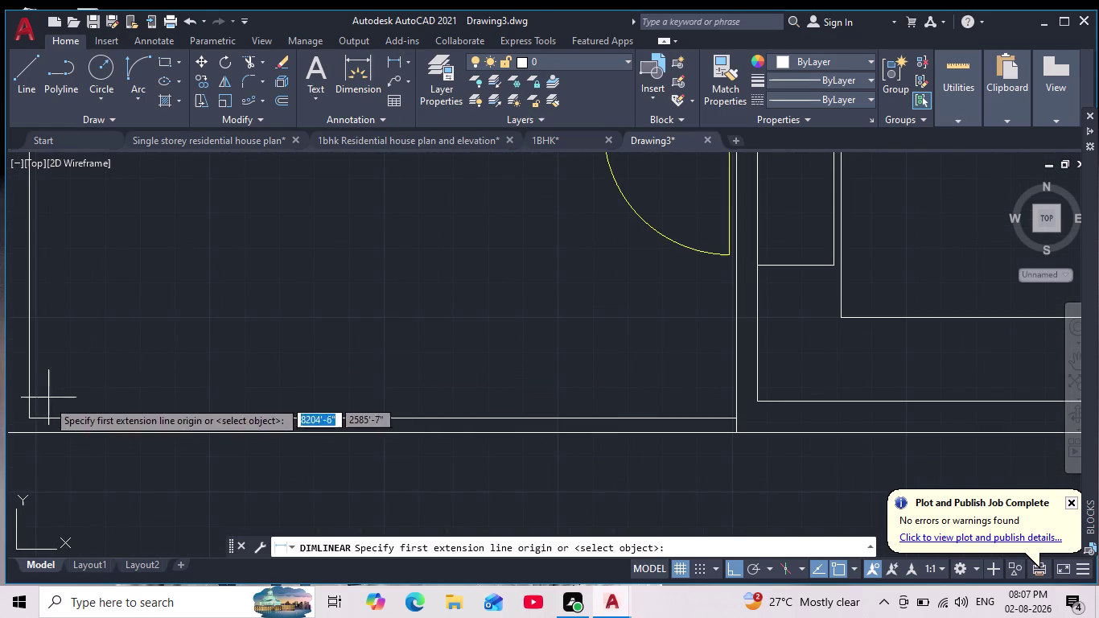
click(33, 412)
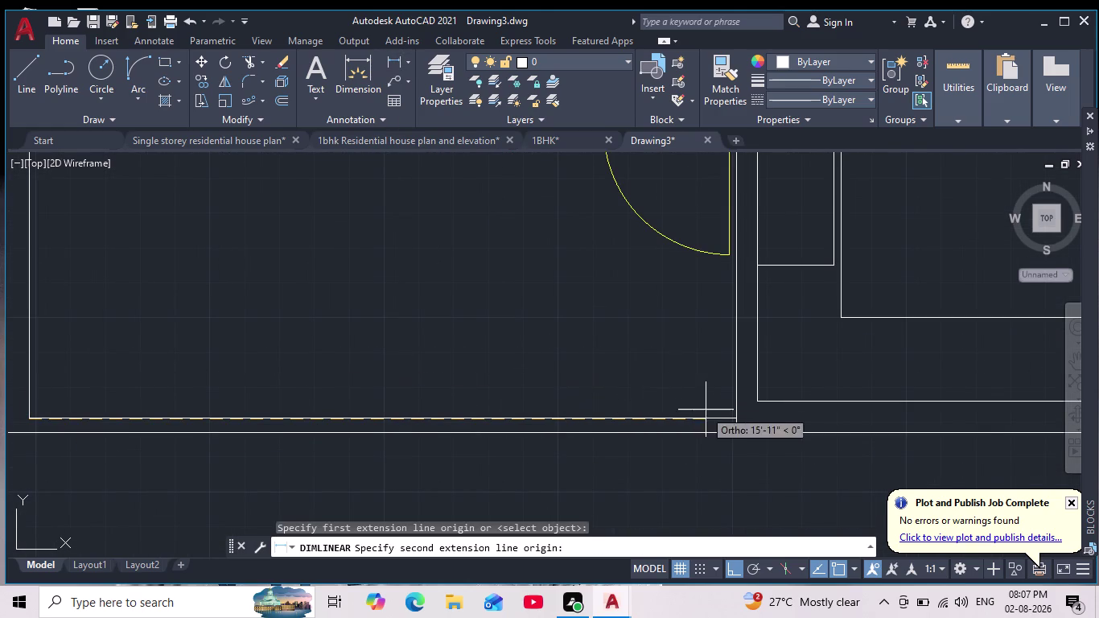
click(736, 415)
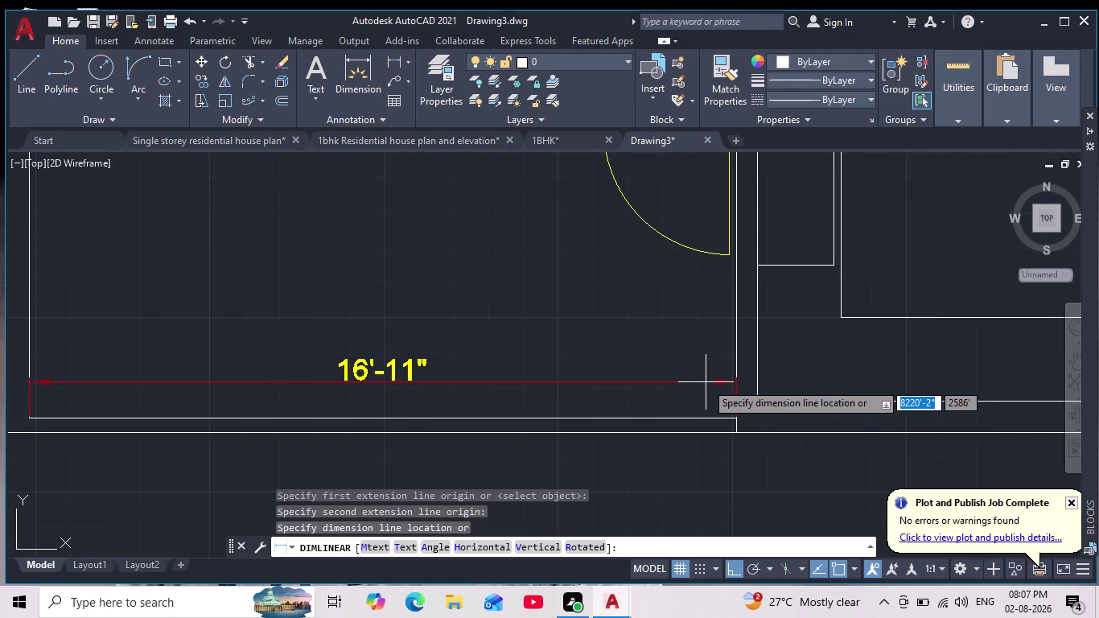
key(Escape)
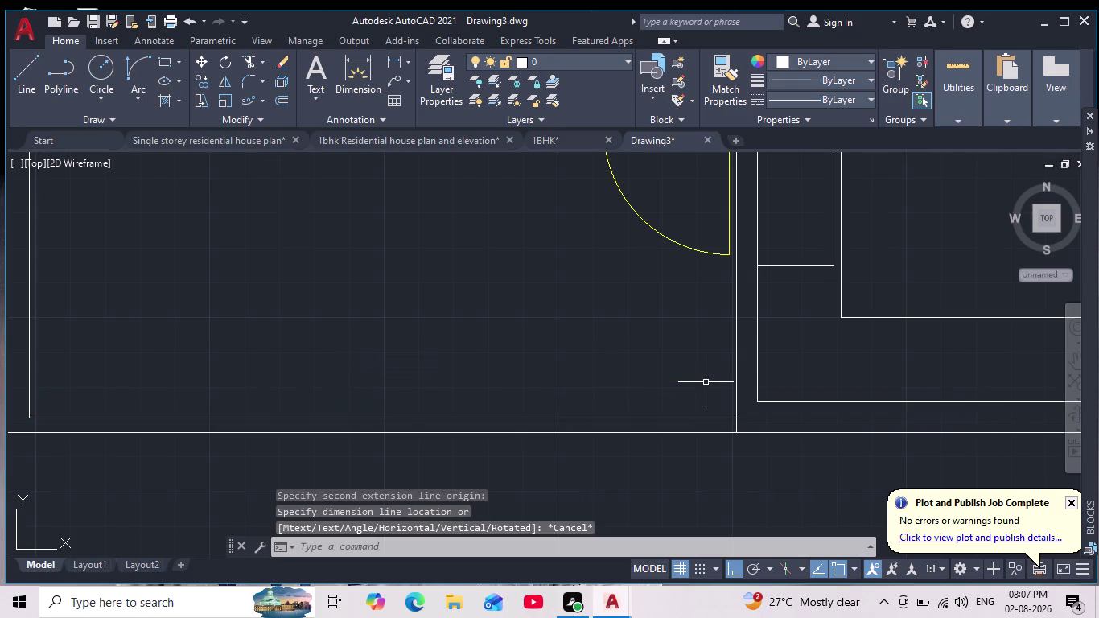
scroll(down, 3)
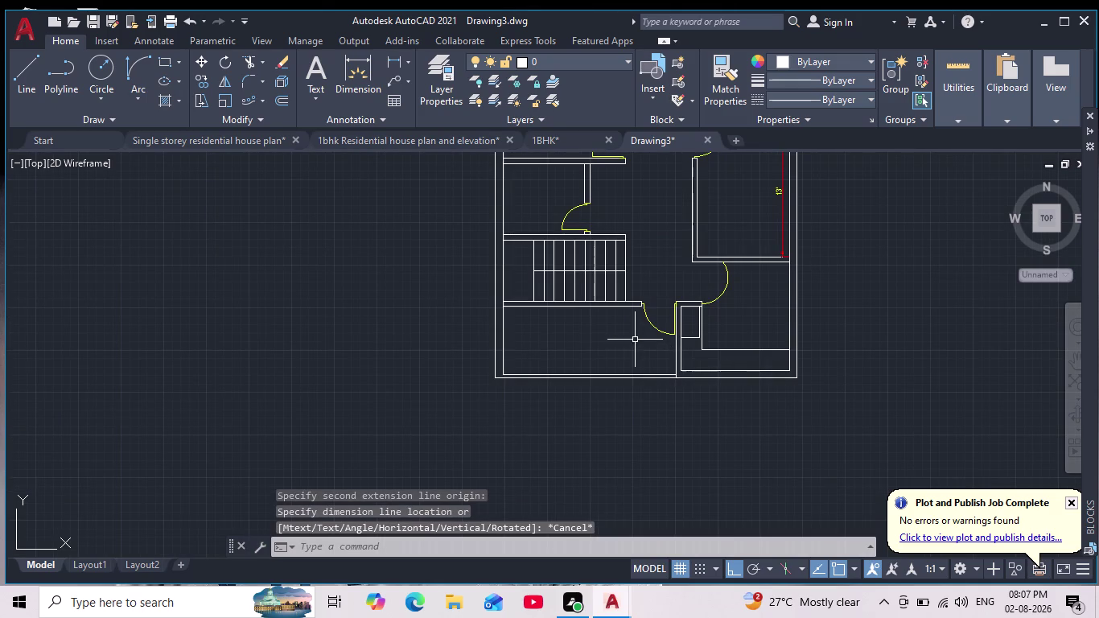
scroll(up, 3)
middle_drag(635, 339, 616, 357)
scroll(down, 3)
scroll(up, 3)
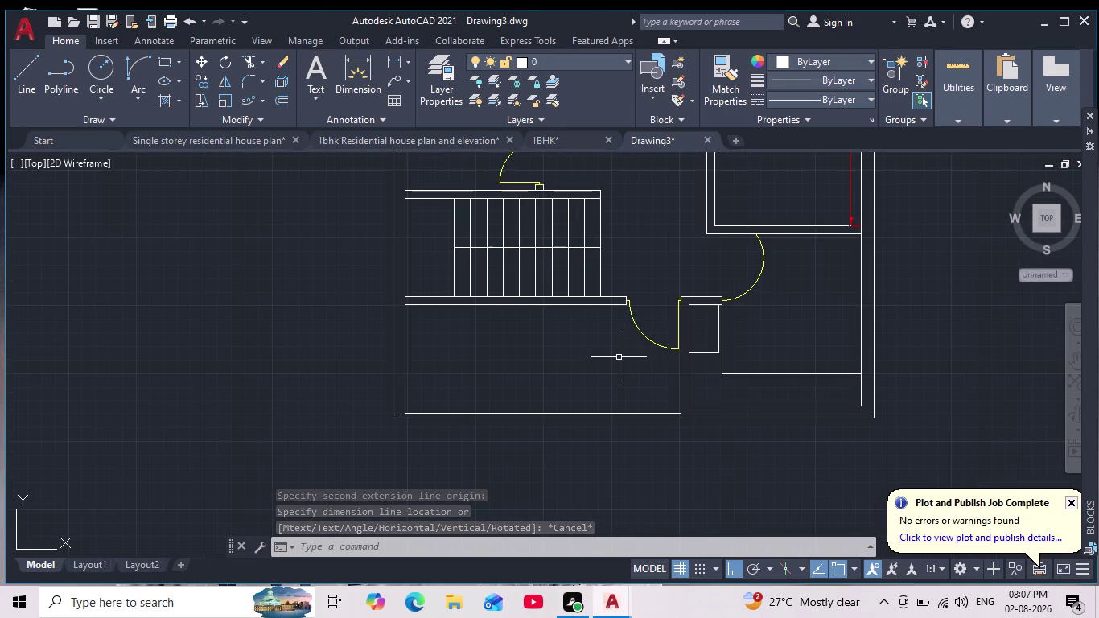
scroll(down, 3)
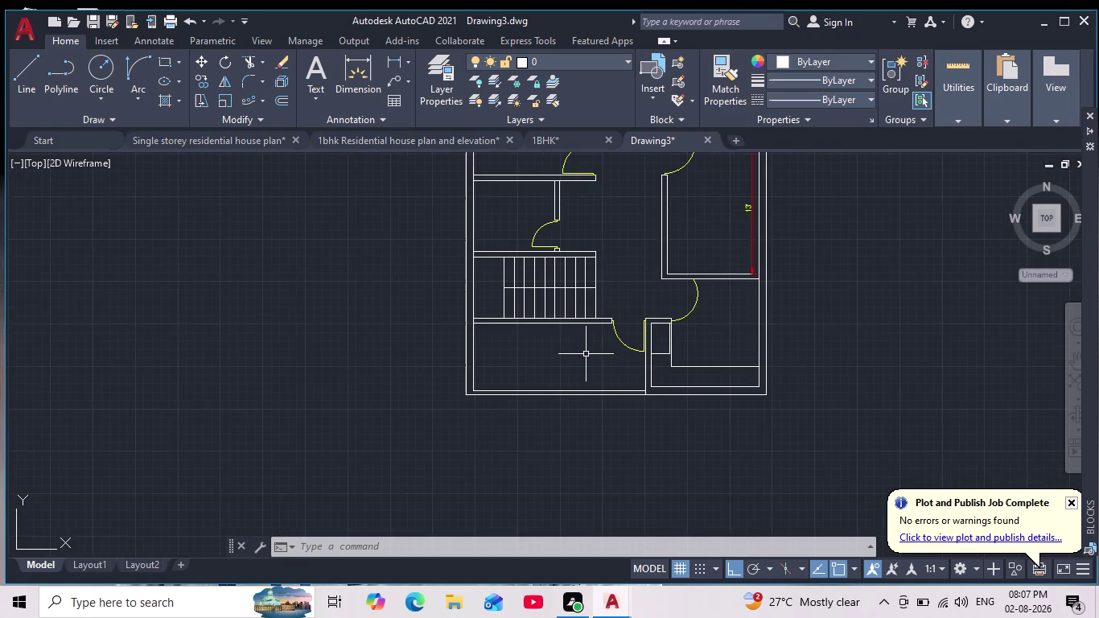
middle_drag(585, 354, 525, 399)
scroll(down, 3)
scroll(up, 3)
middle_drag(525, 400, 521, 423)
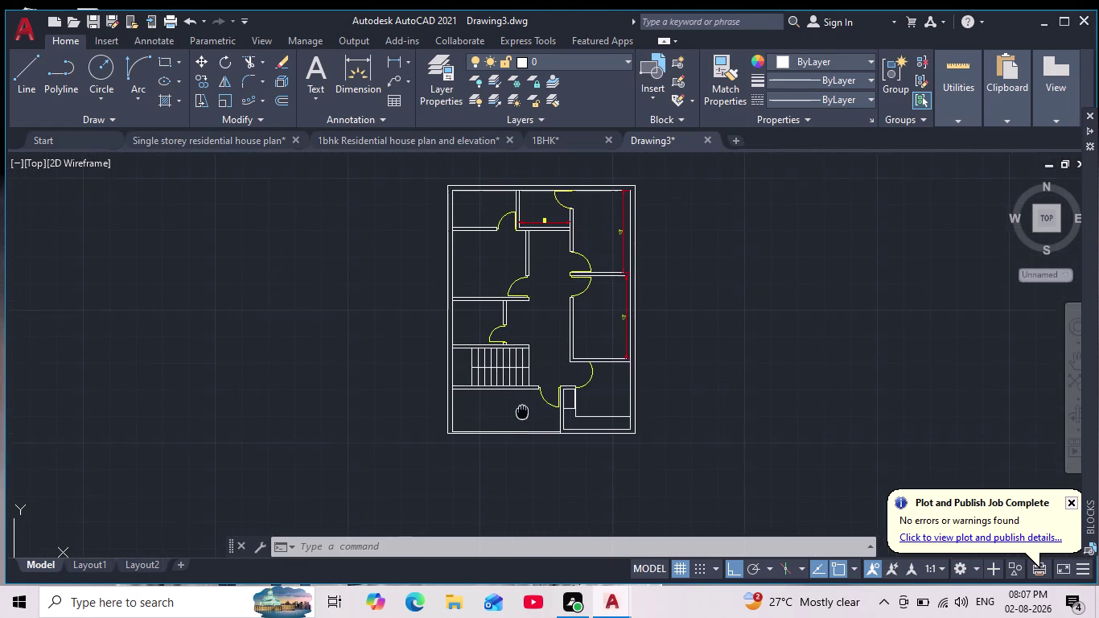
middle_drag(520, 423, 519, 474)
scroll(up, 3)
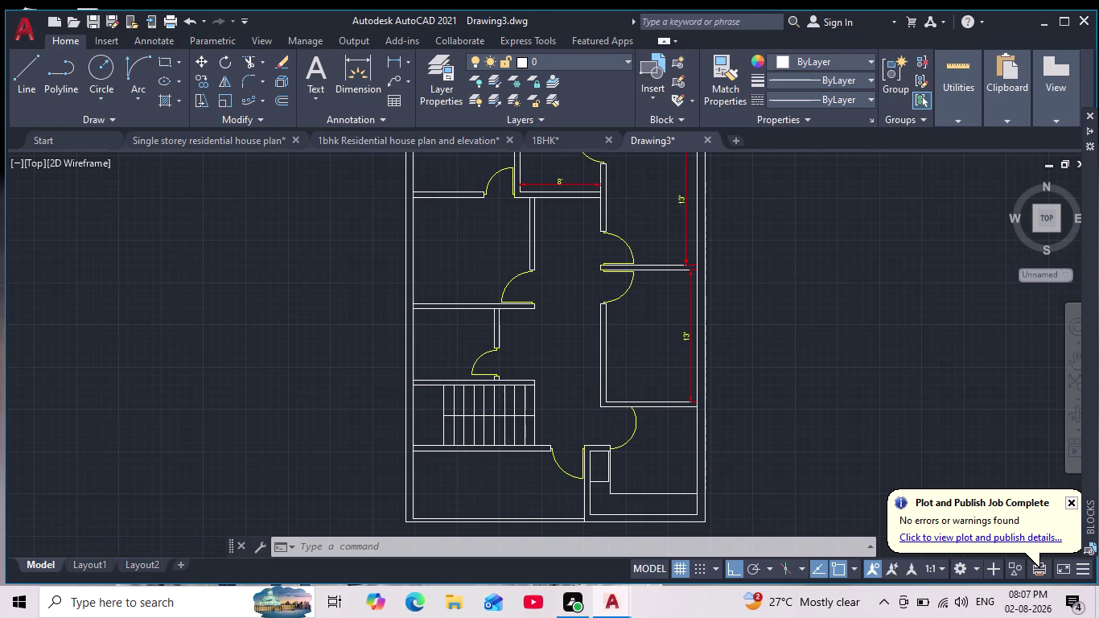
middle_drag(423, 363, 414, 472)
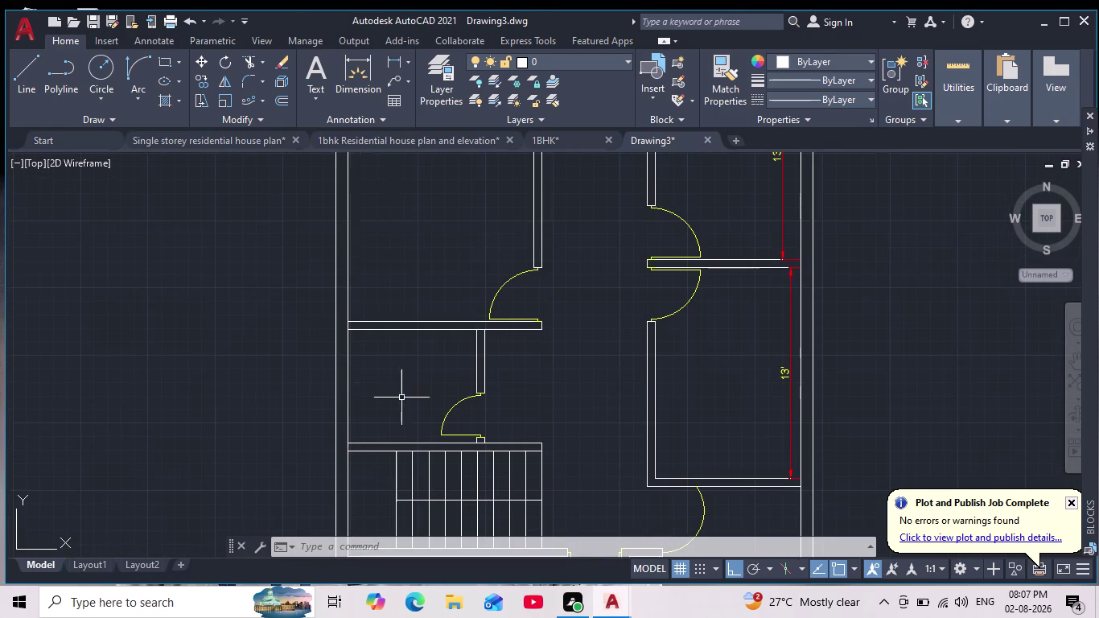
click(165, 56)
middle_drag(355, 201, 293, 331)
scroll(down, 3)
middle_drag(293, 331, 288, 351)
scroll(up, 3)
click(259, 343)
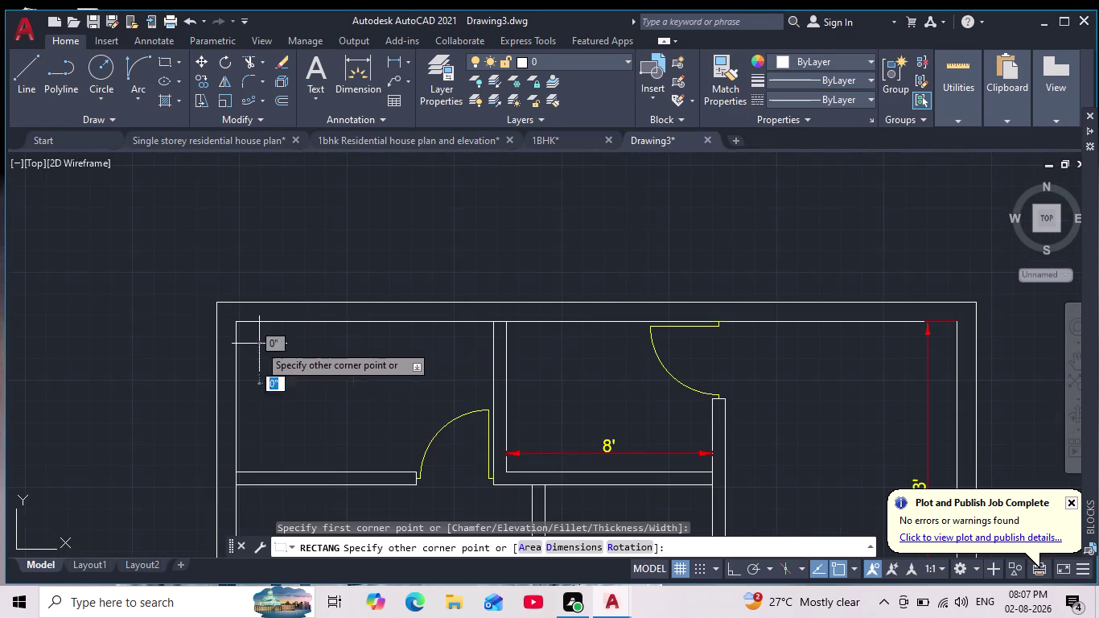
Explode the new tub rectangle into separate lines.
click(307, 455)
scroll(down, 3)
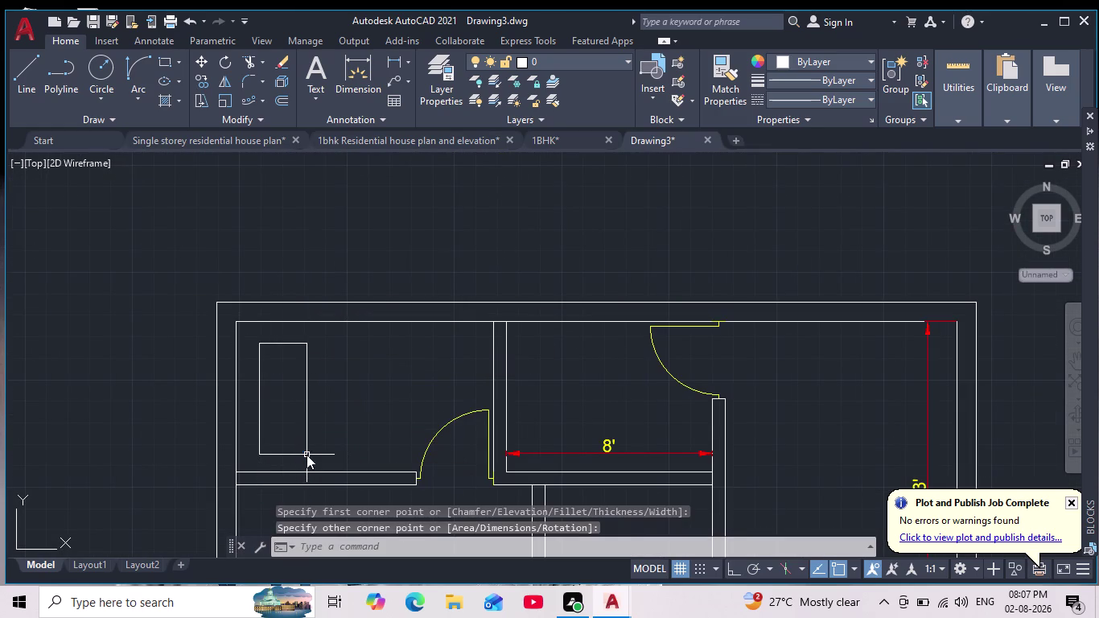
scroll(down, 3)
scroll(up, 3)
middle_drag(334, 425, 340, 344)
scroll(up, 3)
scroll(up, 3)
click(306, 352)
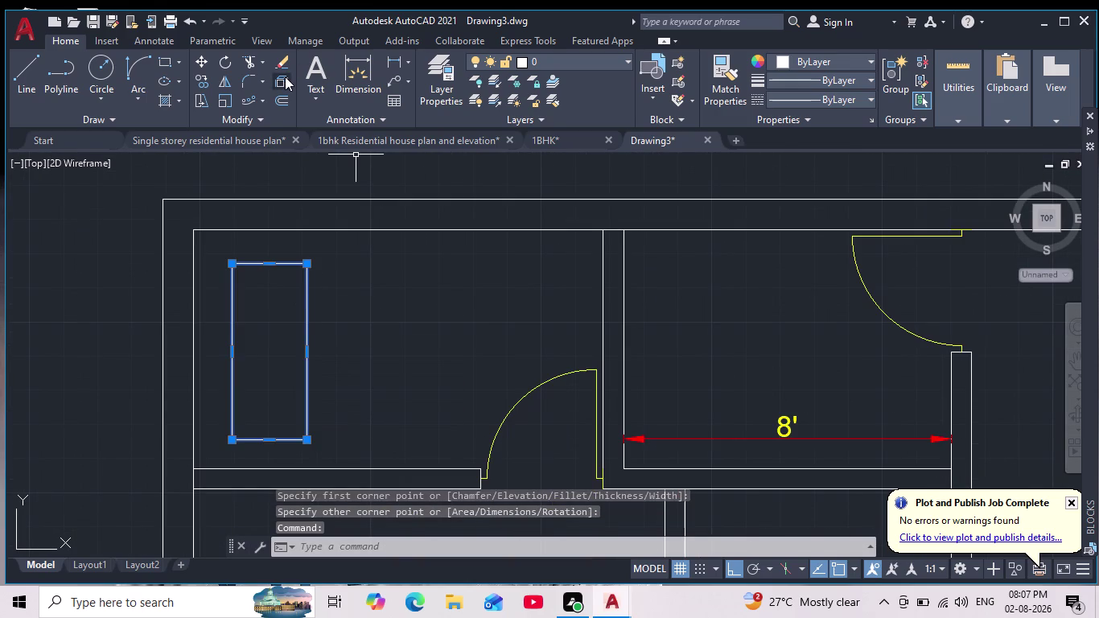
click(285, 77)
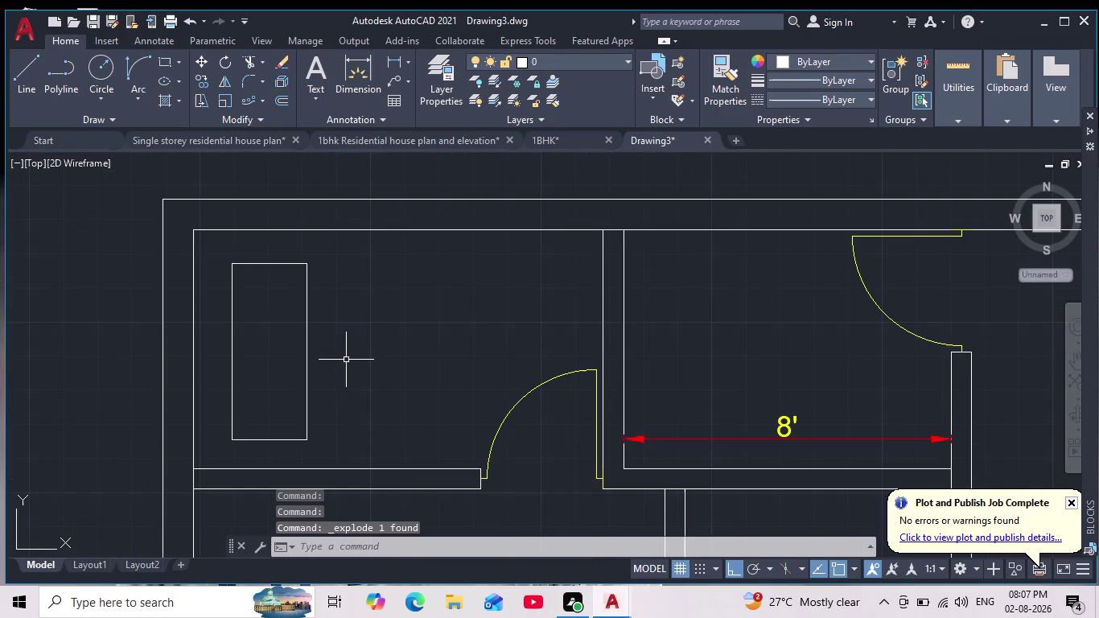
Fillet the tub's top-left and top-right corners with a radius of 5.
click(246, 74)
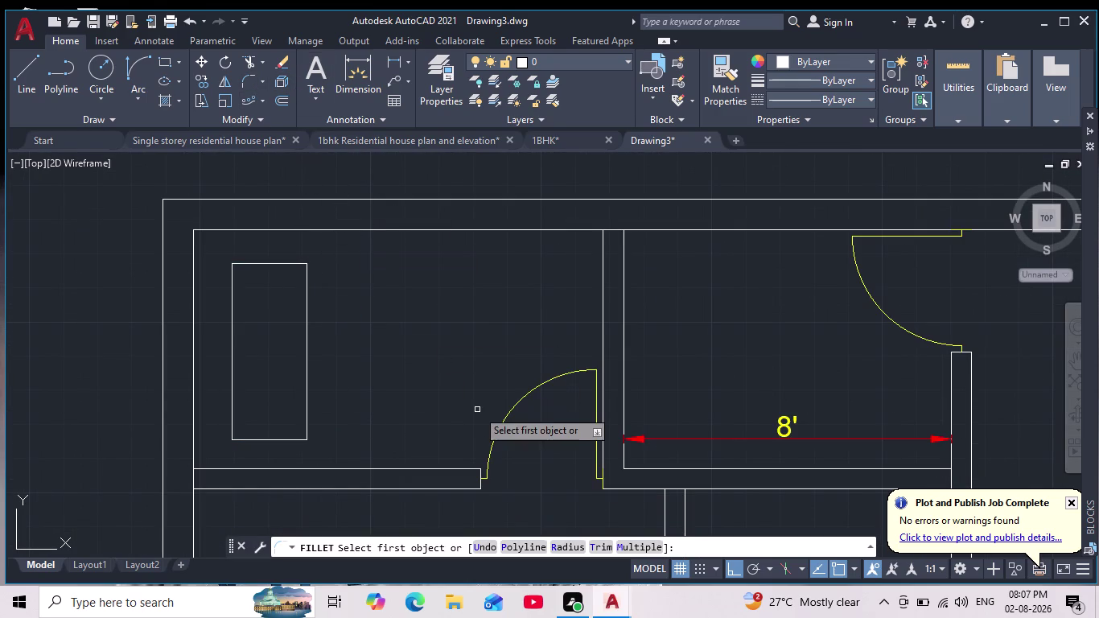
click(567, 544)
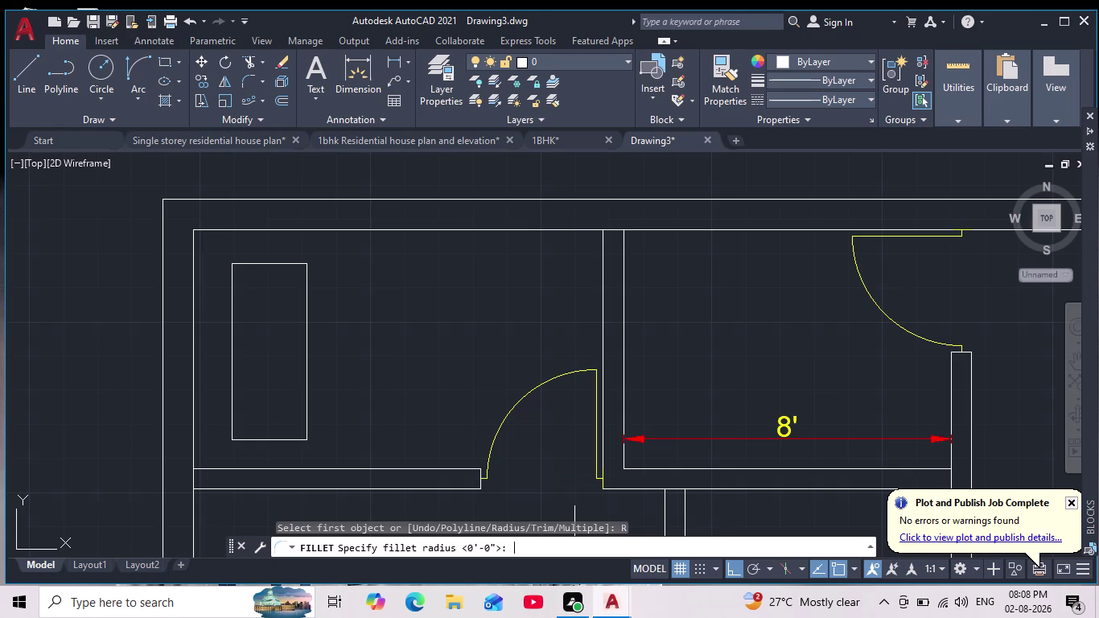
key(5)
key(Return)
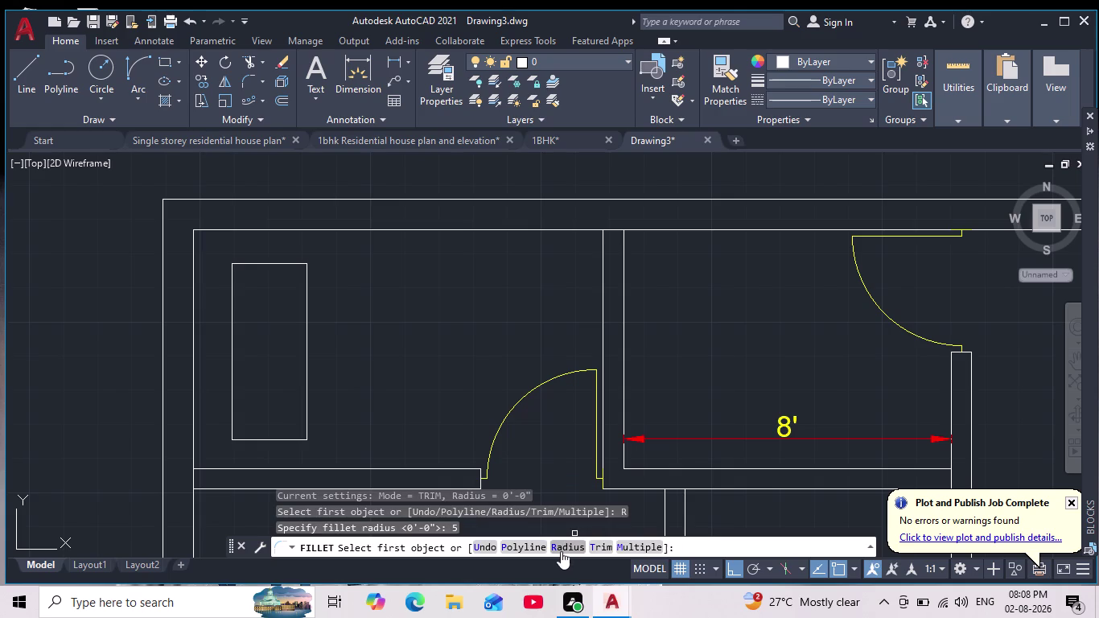
click(232, 290)
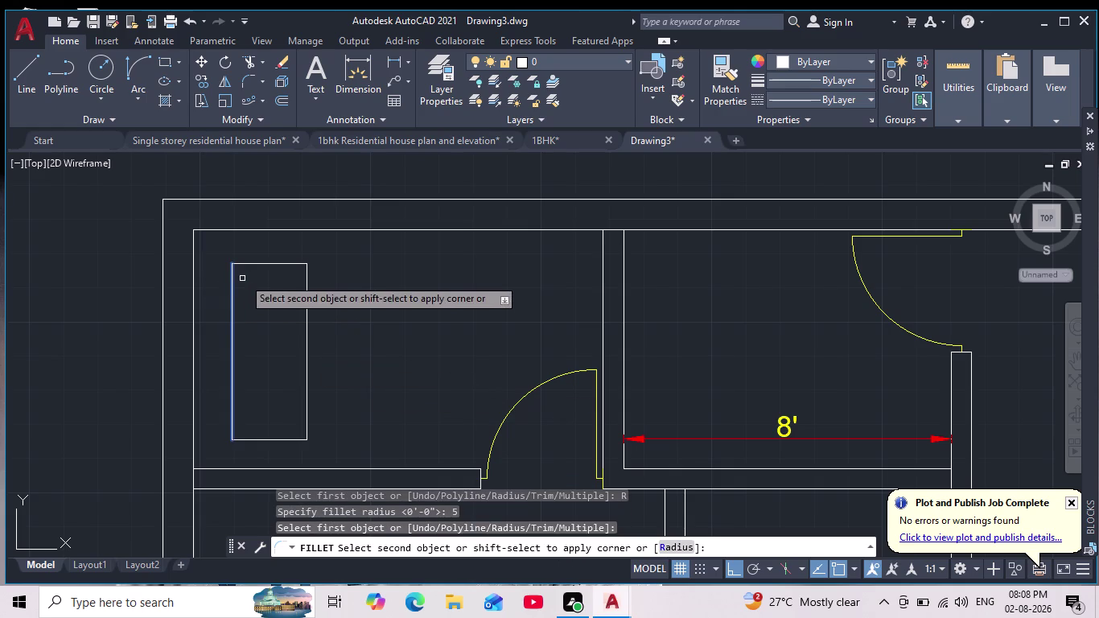
click(248, 264)
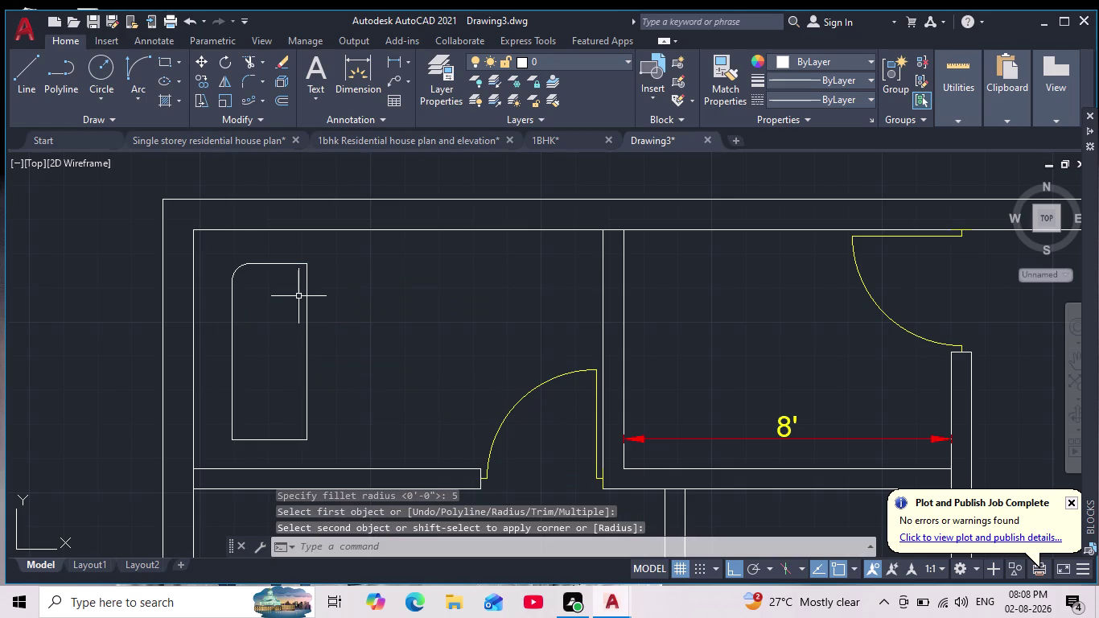
key(Return)
click(306, 296)
click(284, 256)
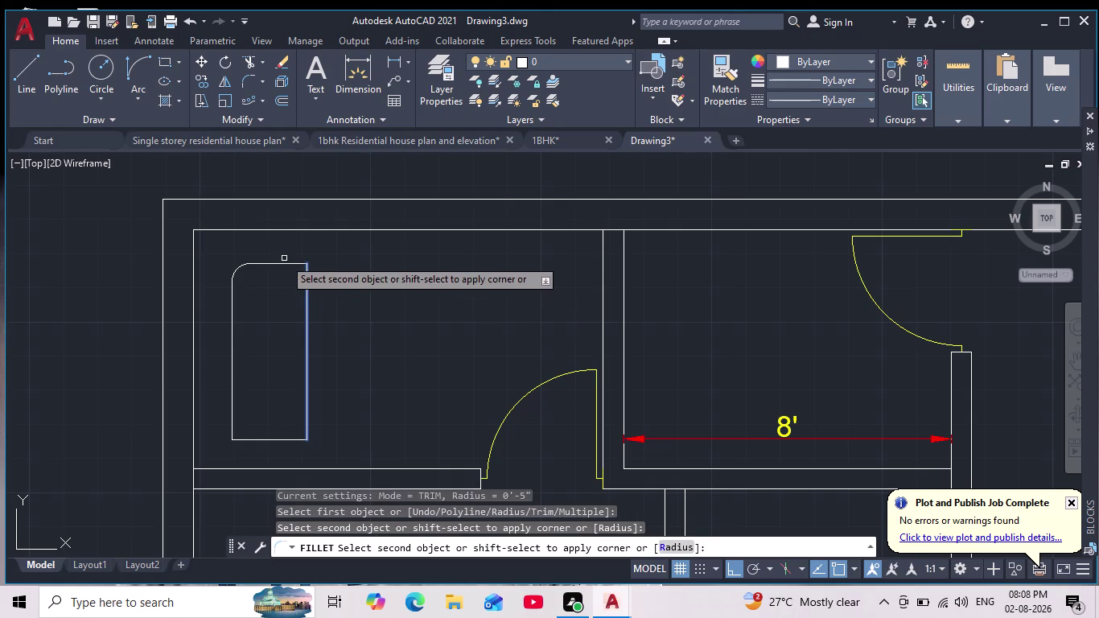
click(287, 266)
Fillet the tub's bottom-right and bottom-left corners, then cancel the leftover command.
key(Return)
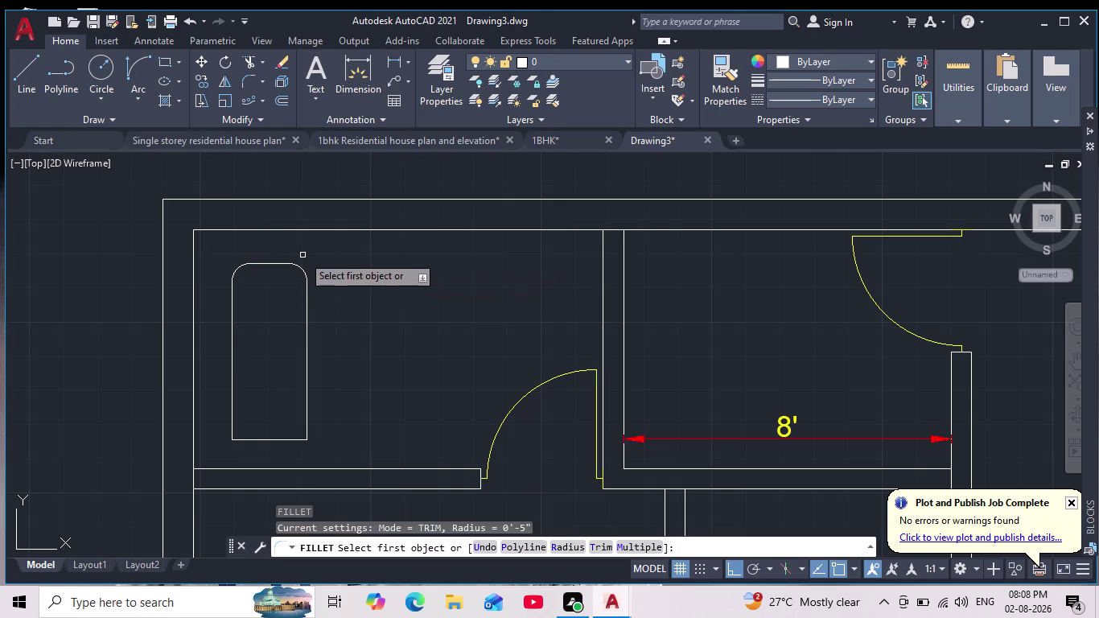
click(269, 441)
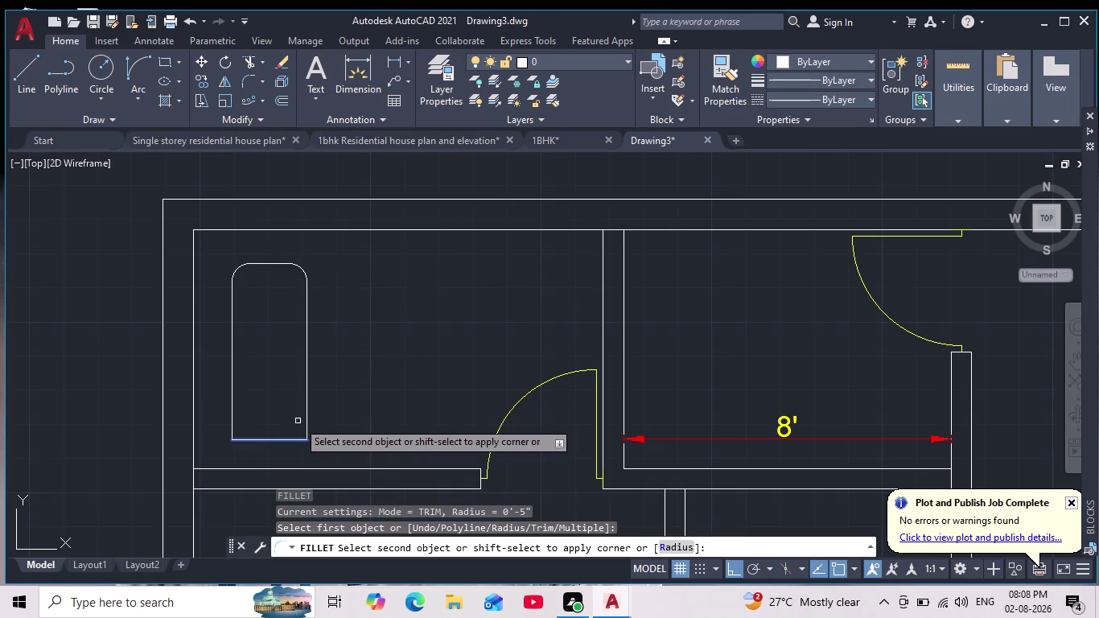
click(306, 414)
key(Return)
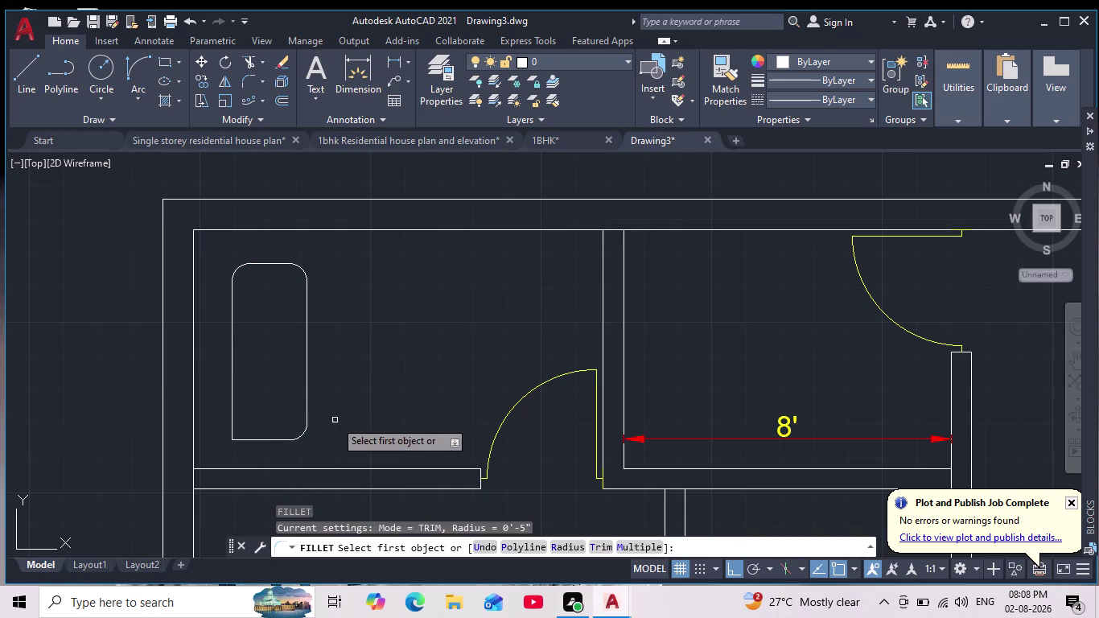
click(249, 439)
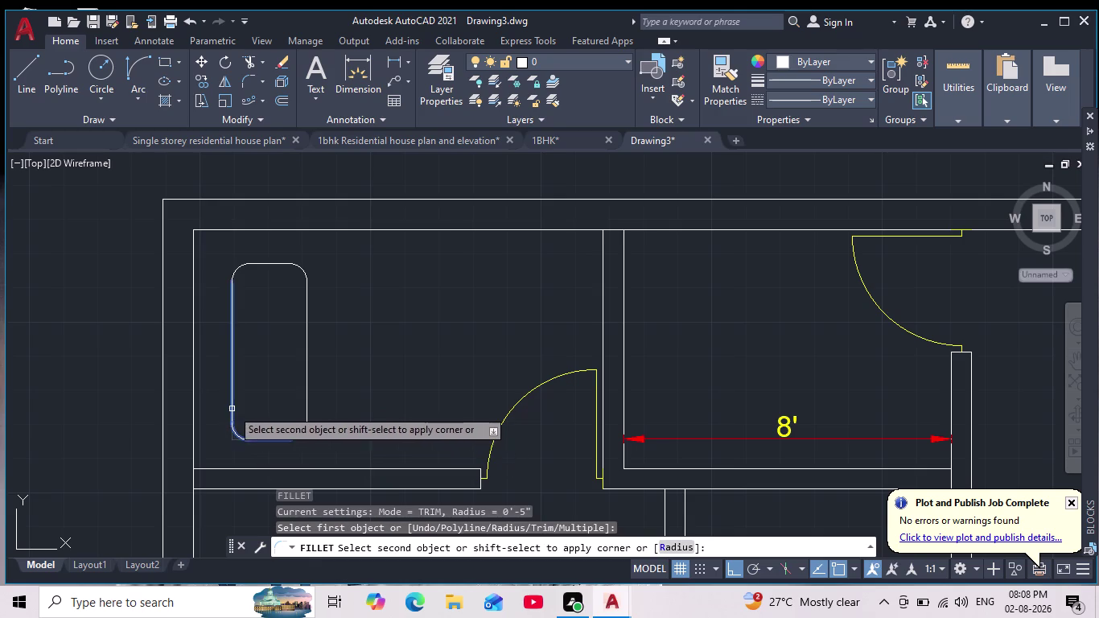
click(231, 409)
key(Escape)
key(Escape)
key(Escape)
key(Escape)
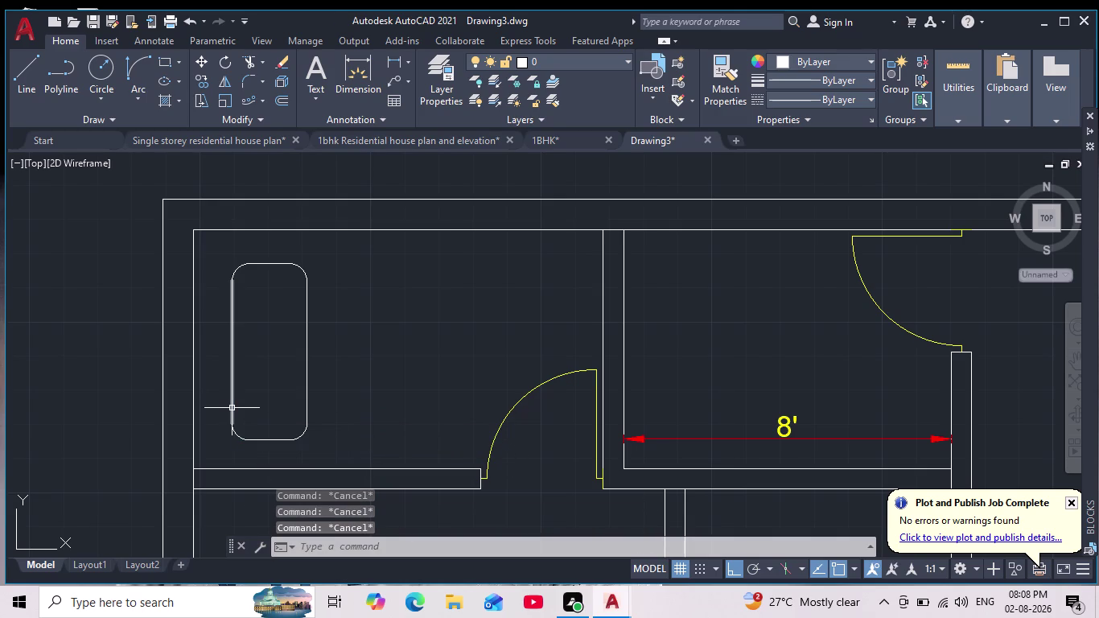
scroll(down, 3)
scroll(down, 3)
middle_drag(370, 394, 304, 412)
scroll(down, 3)
scroll(up, 3)
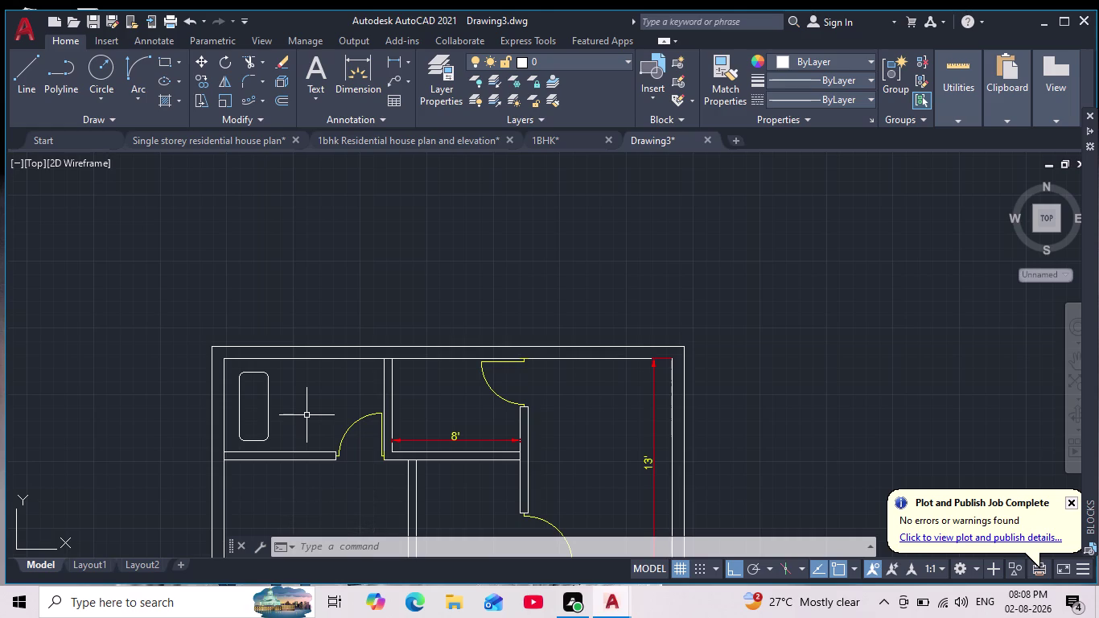
Draw a small drain circle inside the tub near its bottom end.
click(90, 67)
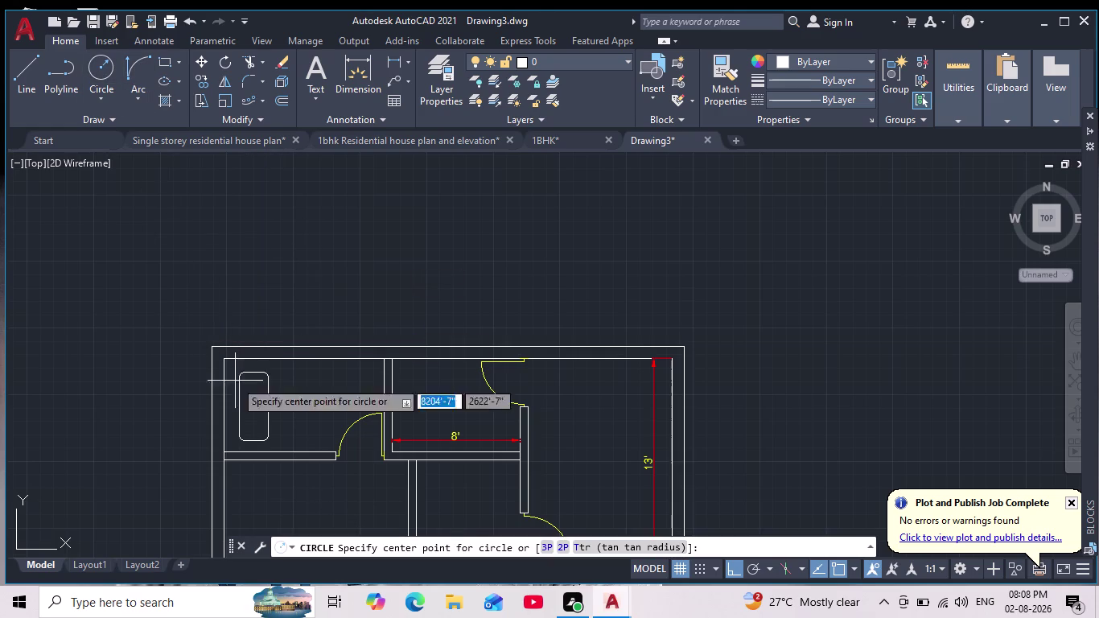
scroll(up, 3)
middle_drag(266, 408, 263, 328)
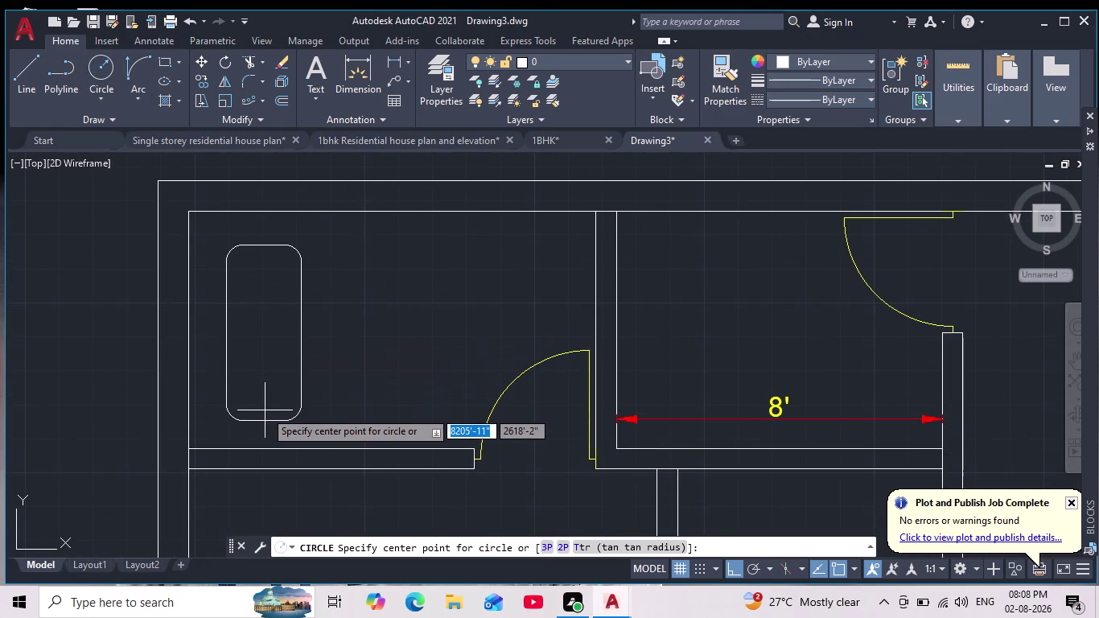
click(264, 410)
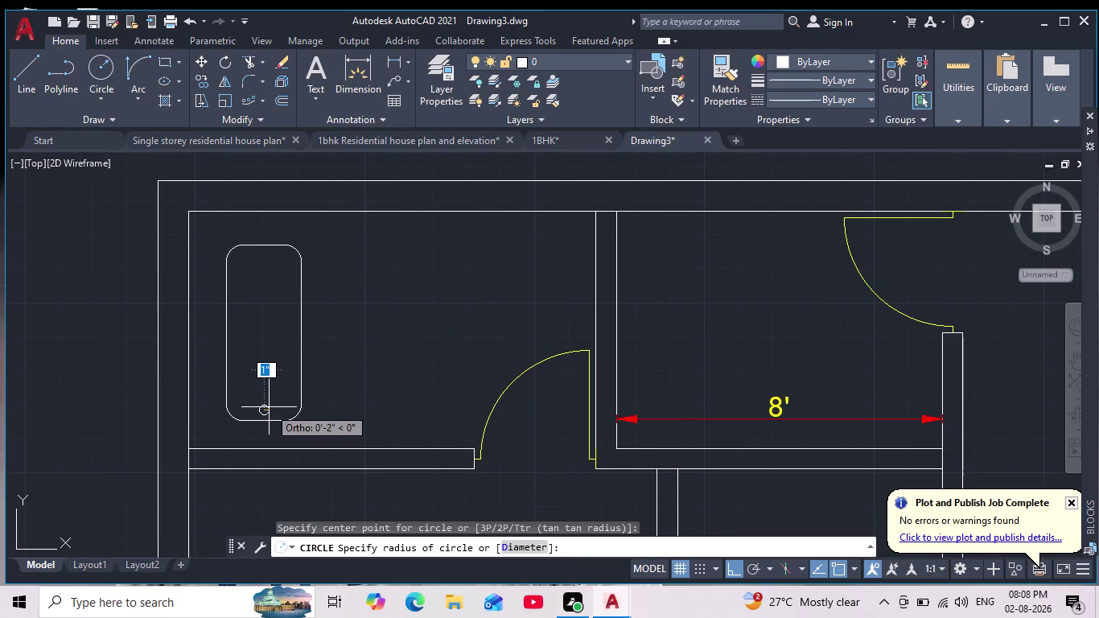
click(269, 407)
scroll(down, 3)
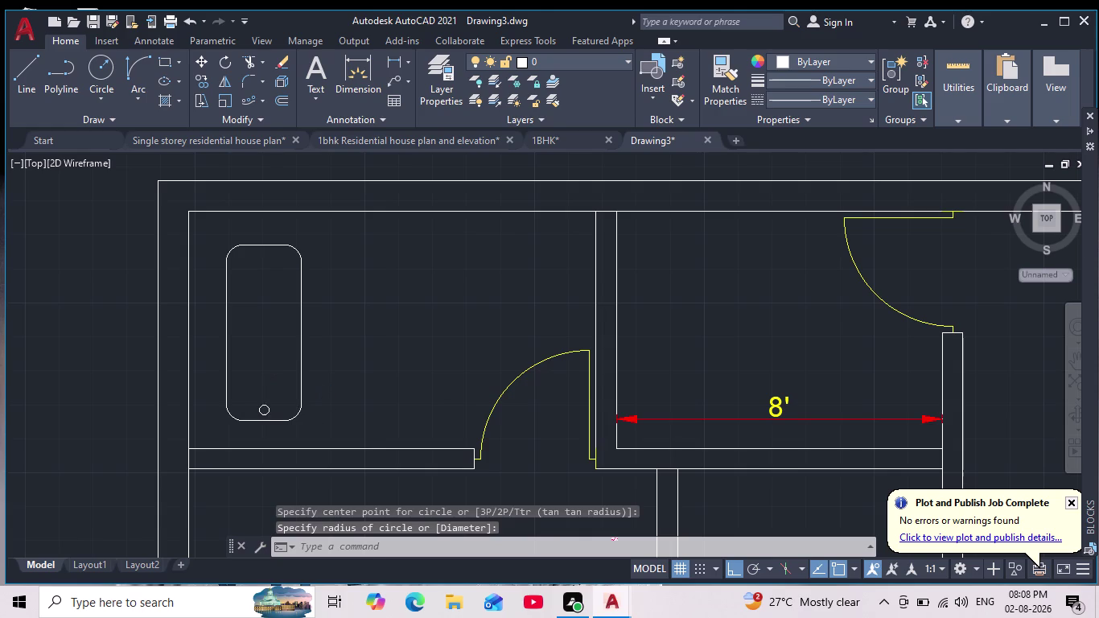
scroll(down, 3)
scroll(up, 3)
middle_drag(339, 395, 288, 421)
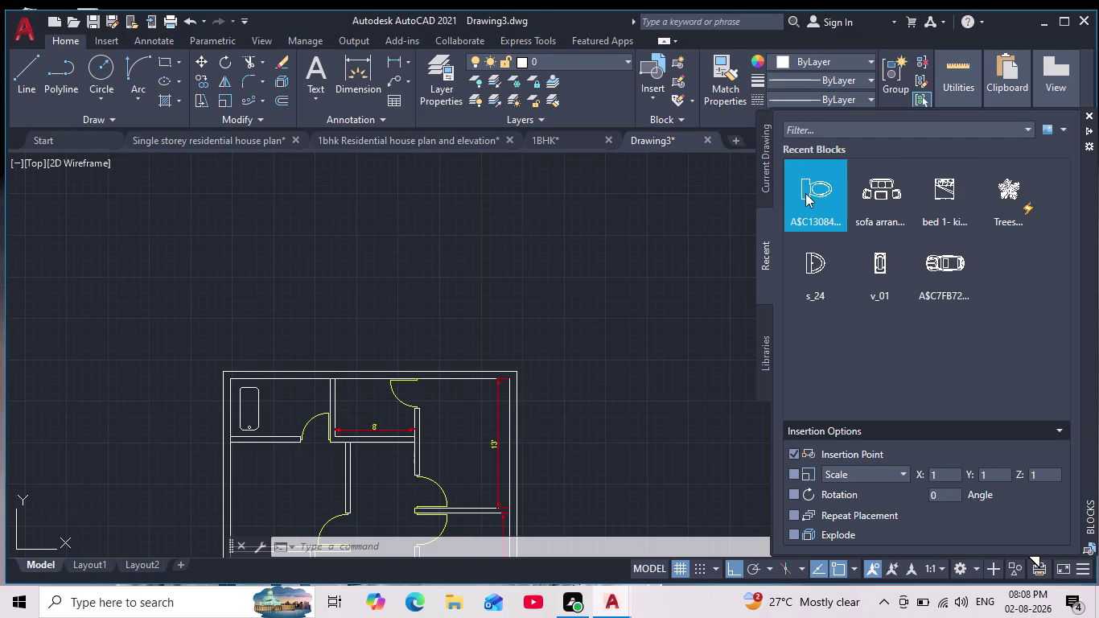
Insert the toilet block from the Blocks palette's Recent tab.
drag(818, 189, 683, 217)
drag(683, 217, 587, 248)
scroll(up, 3)
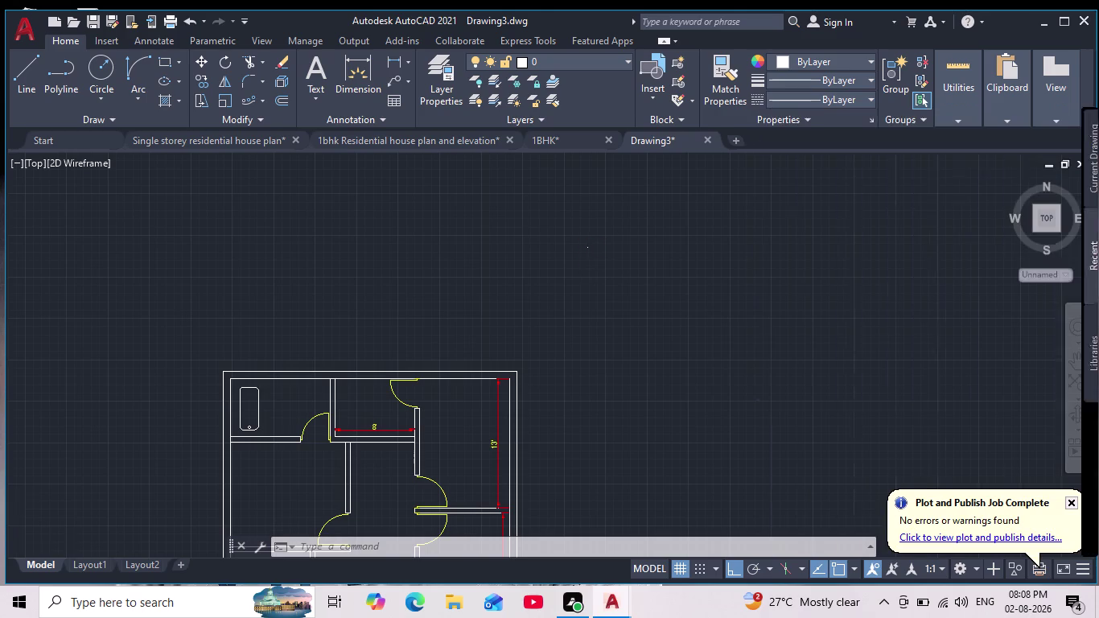
scroll(up, 3)
drag(635, 198, 625, 223)
click(543, 262)
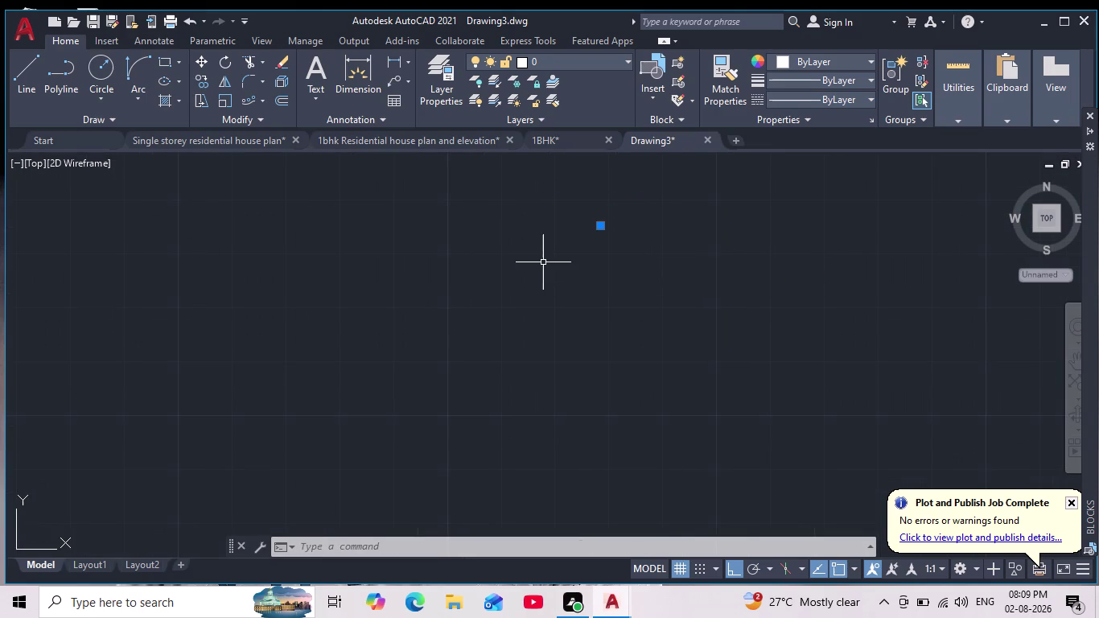
Select the tiny toilet block and scale it up.
click(224, 91)
click(619, 220)
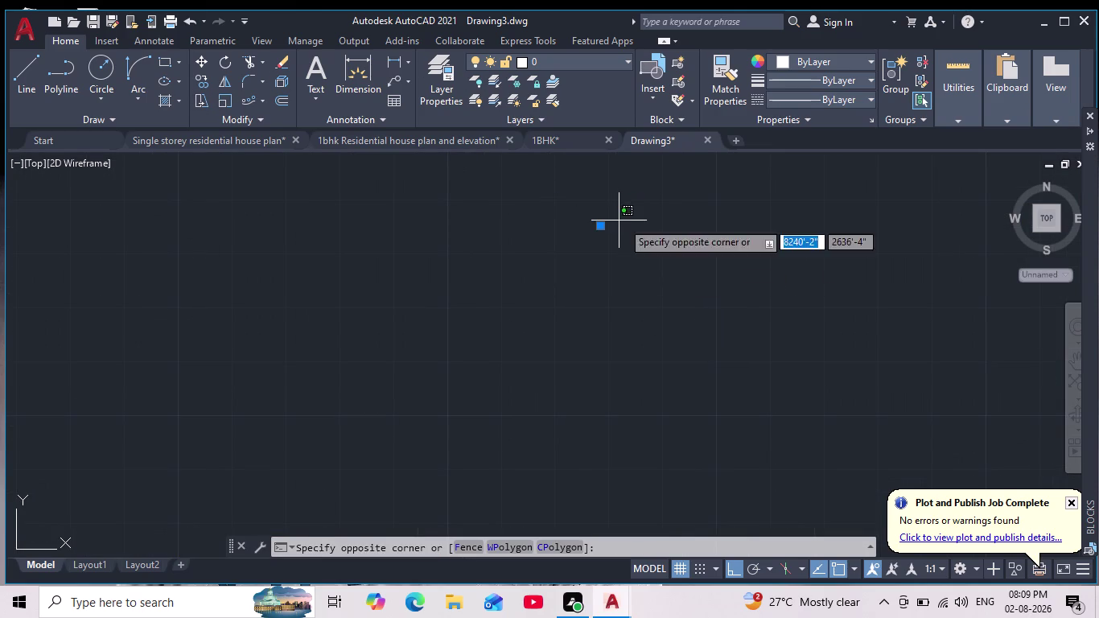
click(725, 212)
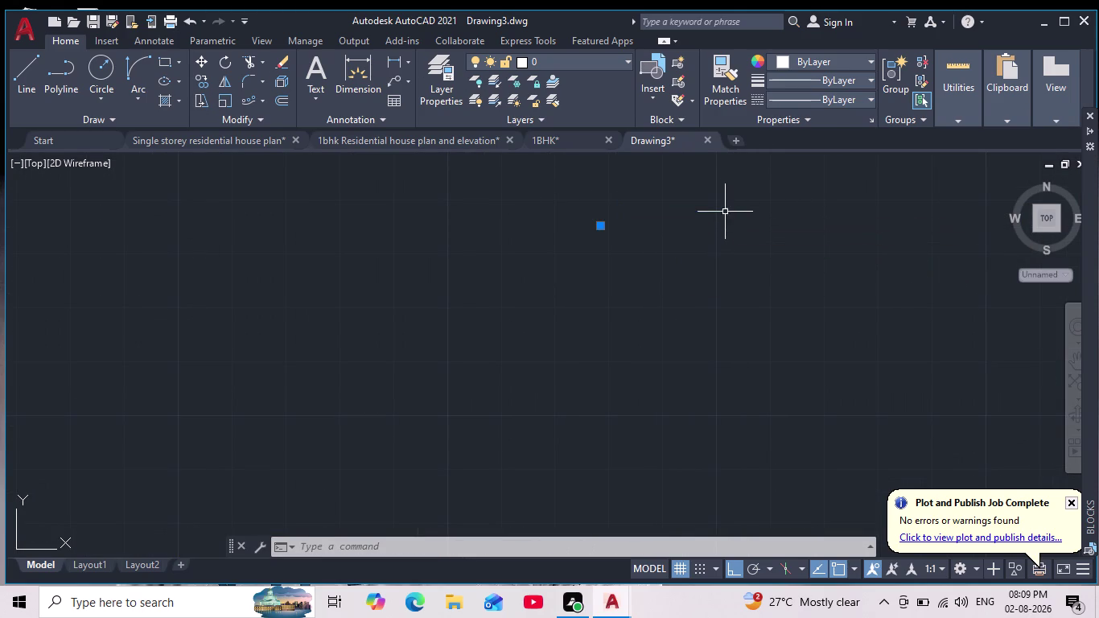
click(229, 102)
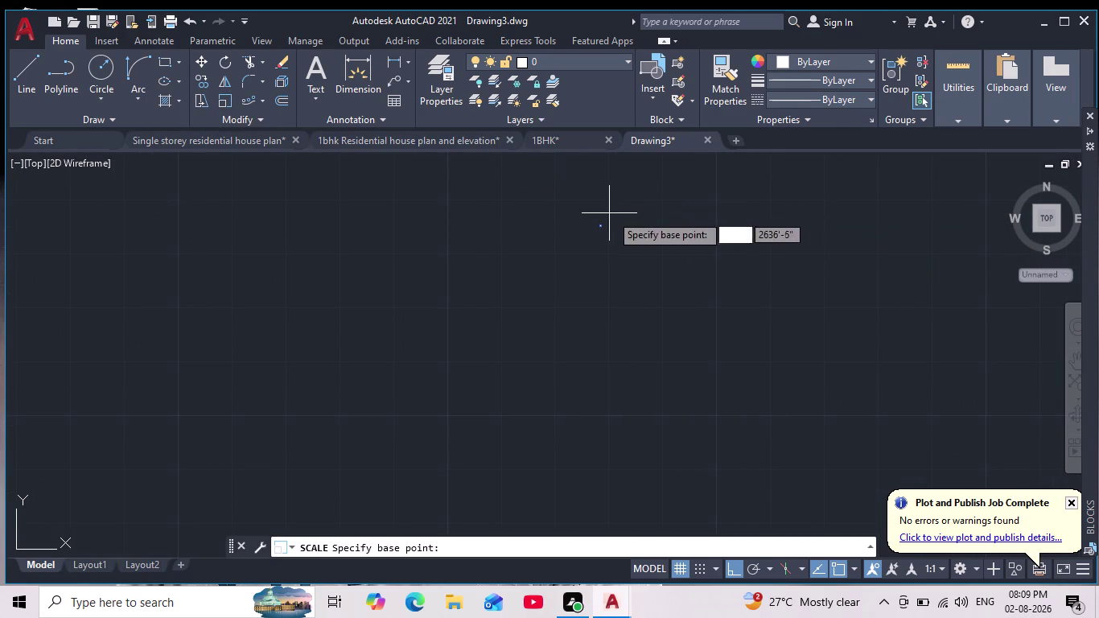
scroll(up, 3)
click(597, 229)
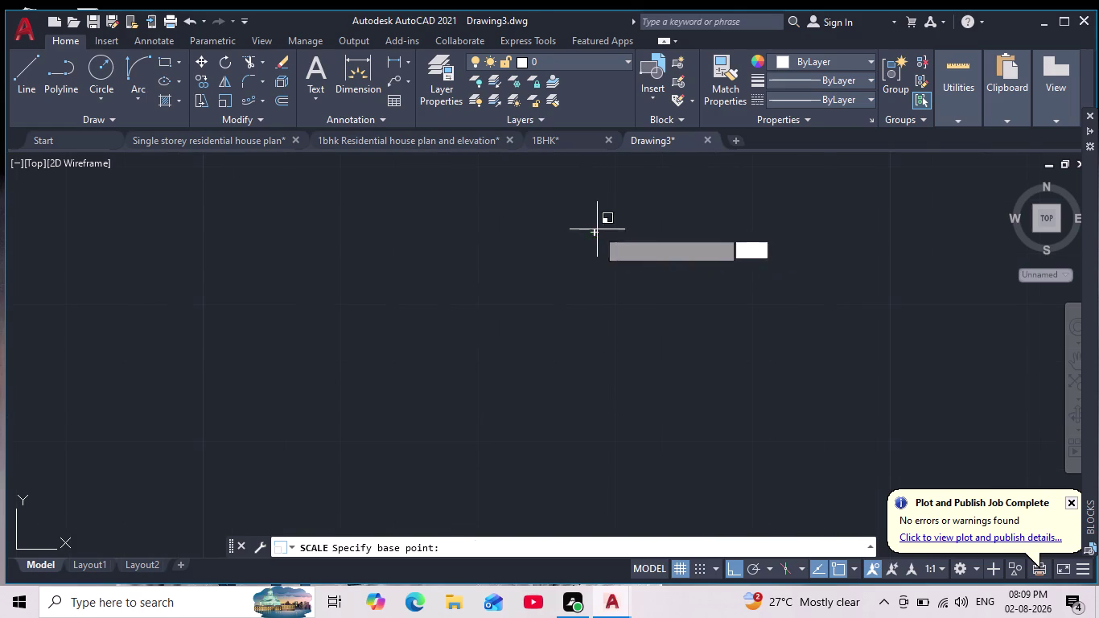
click(658, 237)
scroll(down, 3)
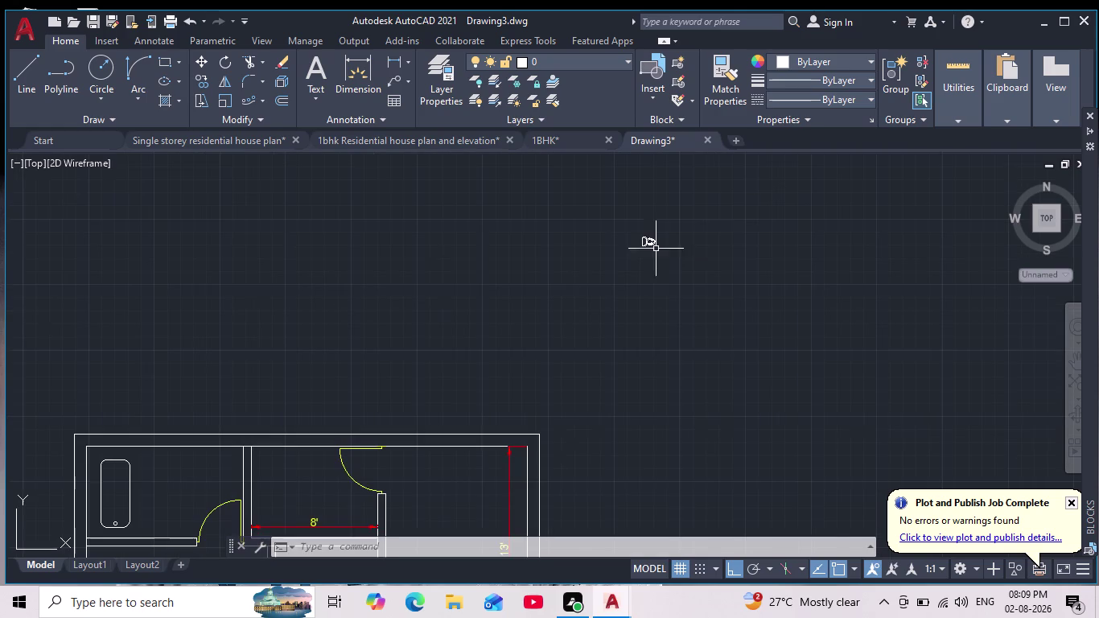
middle_drag(672, 264, 662, 321)
drag(679, 250, 662, 276)
click(595, 331)
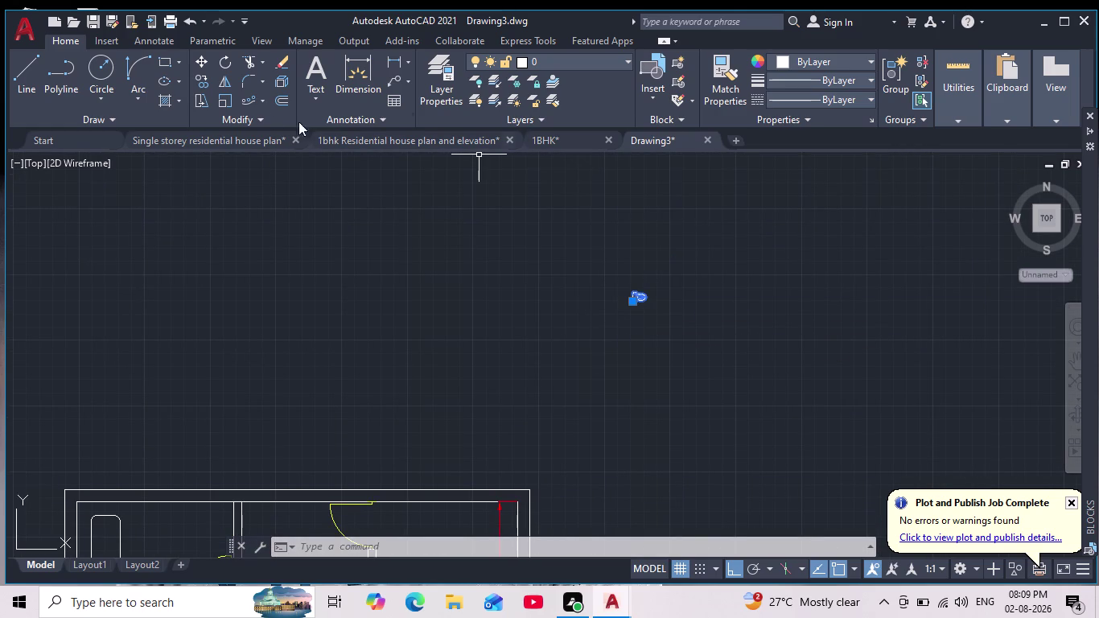
Move the toilet into the bathroom beside the bathtub.
click(199, 60)
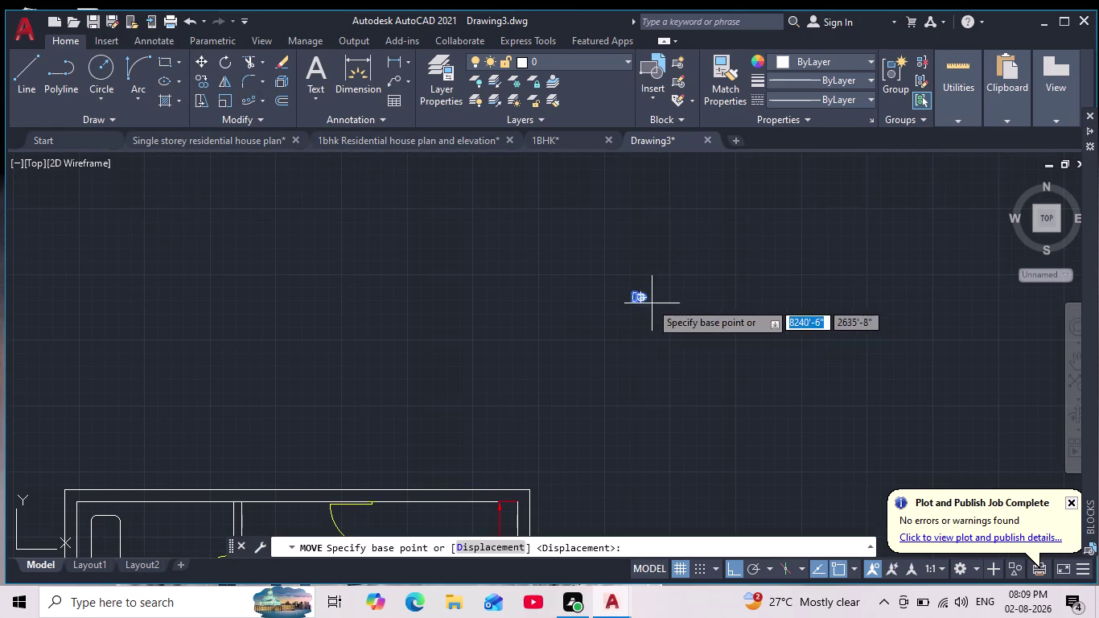
click(650, 302)
middle_drag(446, 395, 664, 266)
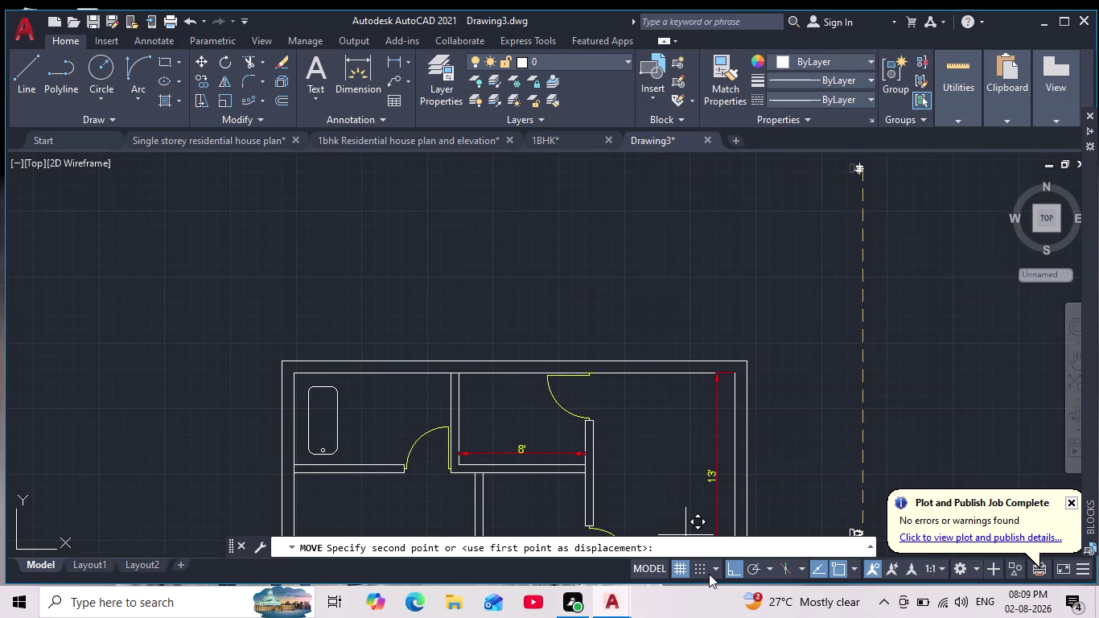
click(731, 565)
scroll(up, 3)
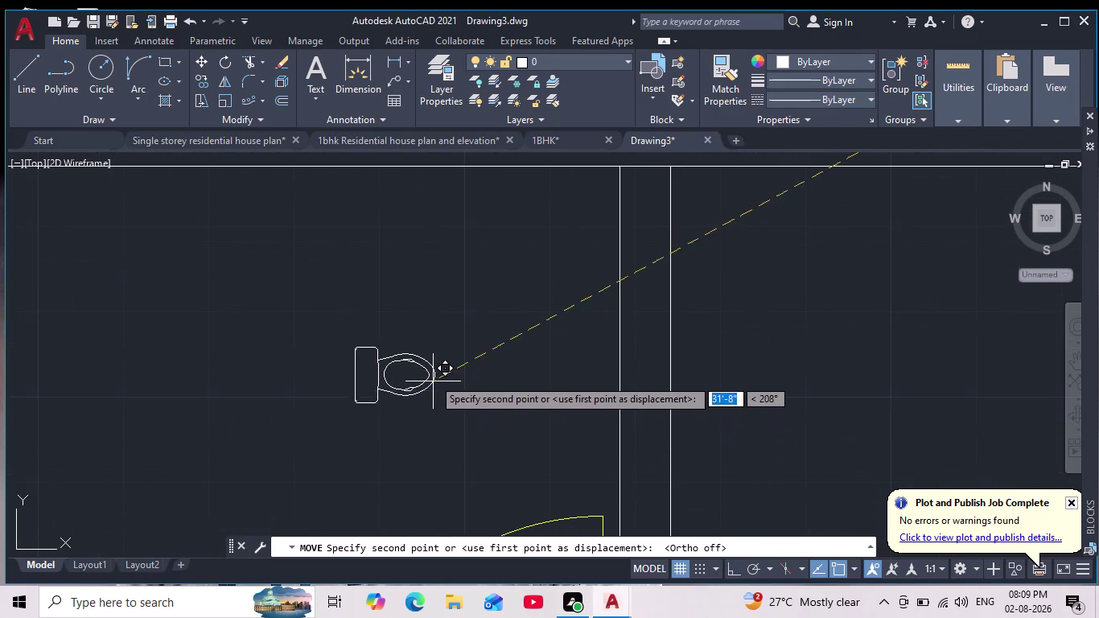
click(433, 367)
scroll(down, 3)
Select the toilet symbol in the bathroom, cancelling a stray command.
scroll(up, 3)
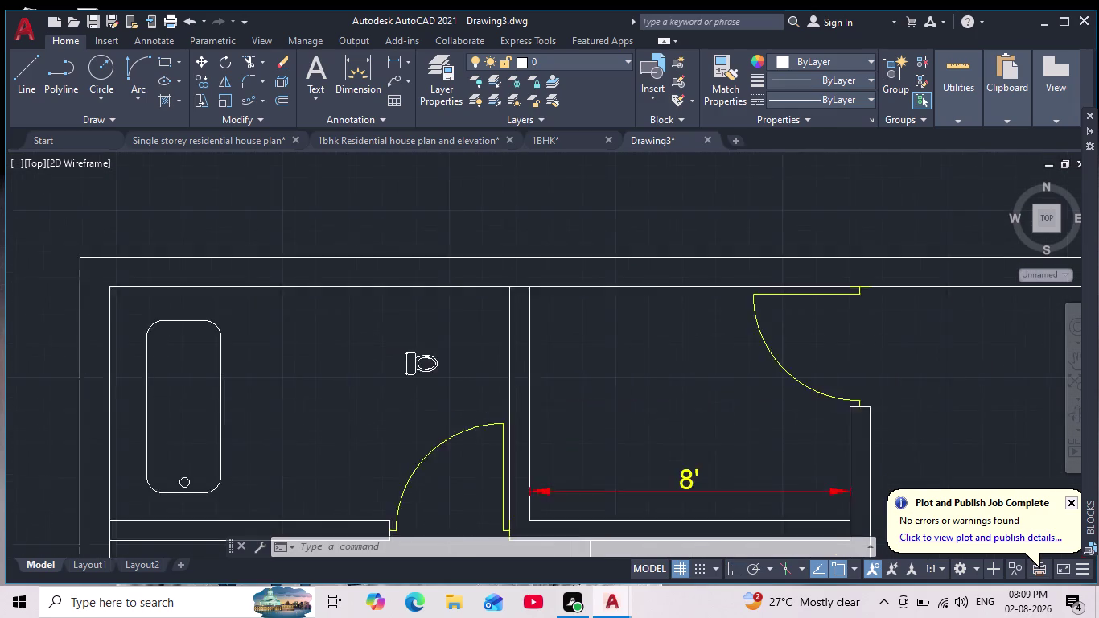
drag(479, 301, 467, 324)
click(355, 406)
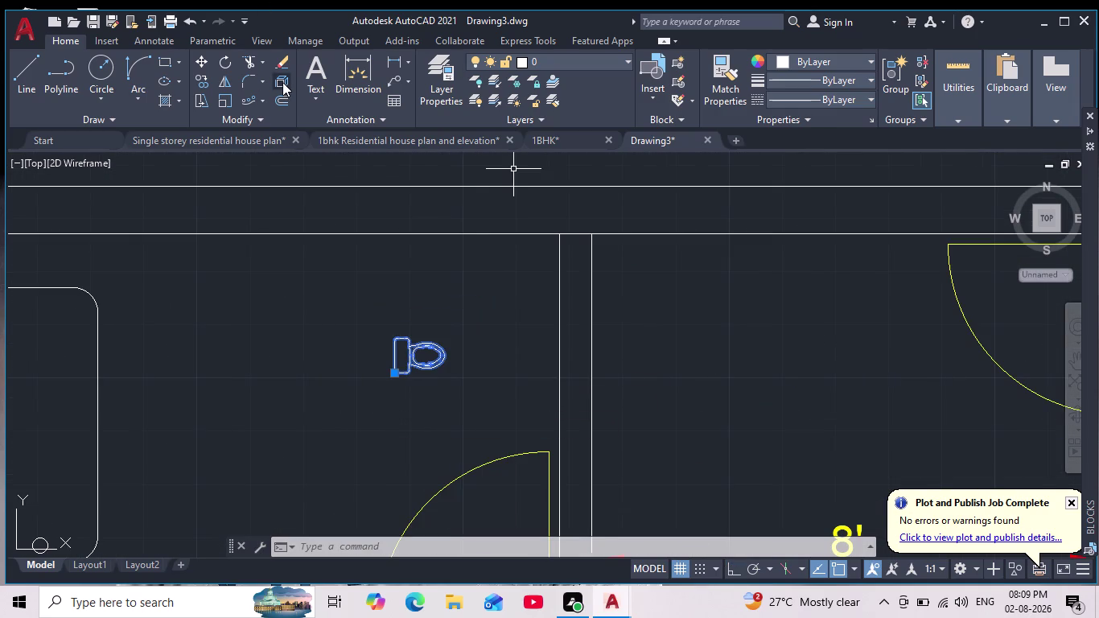
click(282, 82)
key(Escape)
key(Escape)
key(Escape)
click(502, 315)
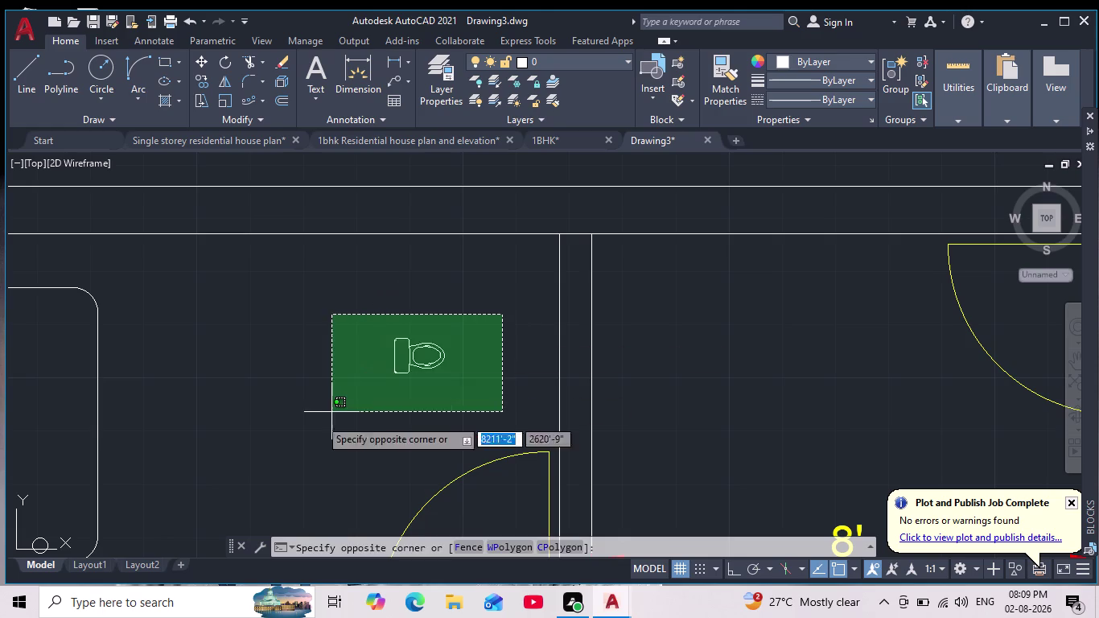
click(271, 431)
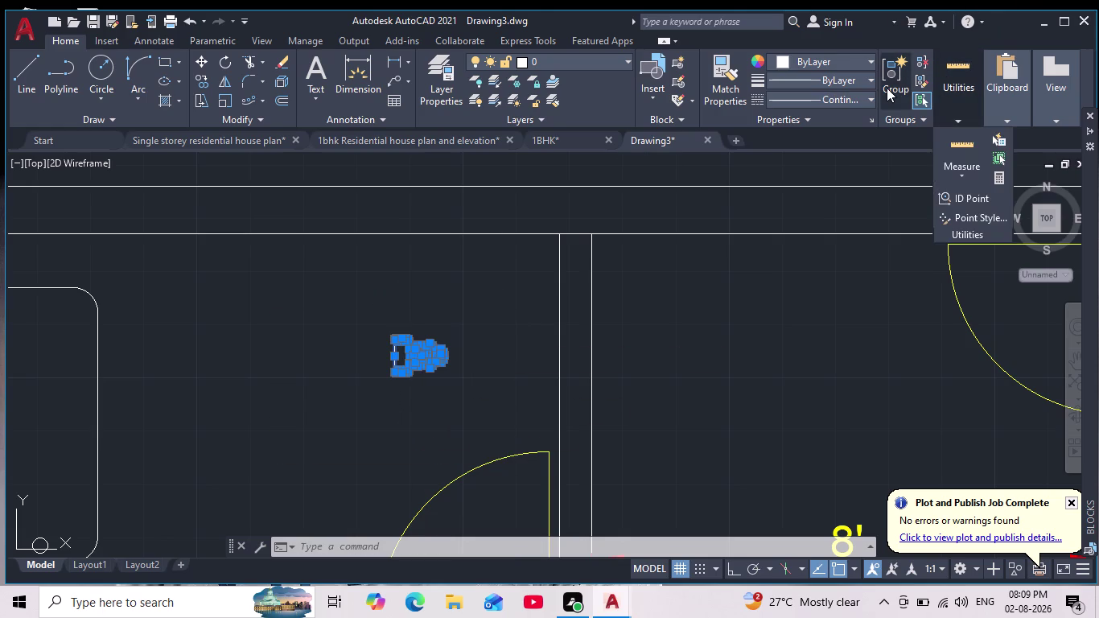
click(886, 88)
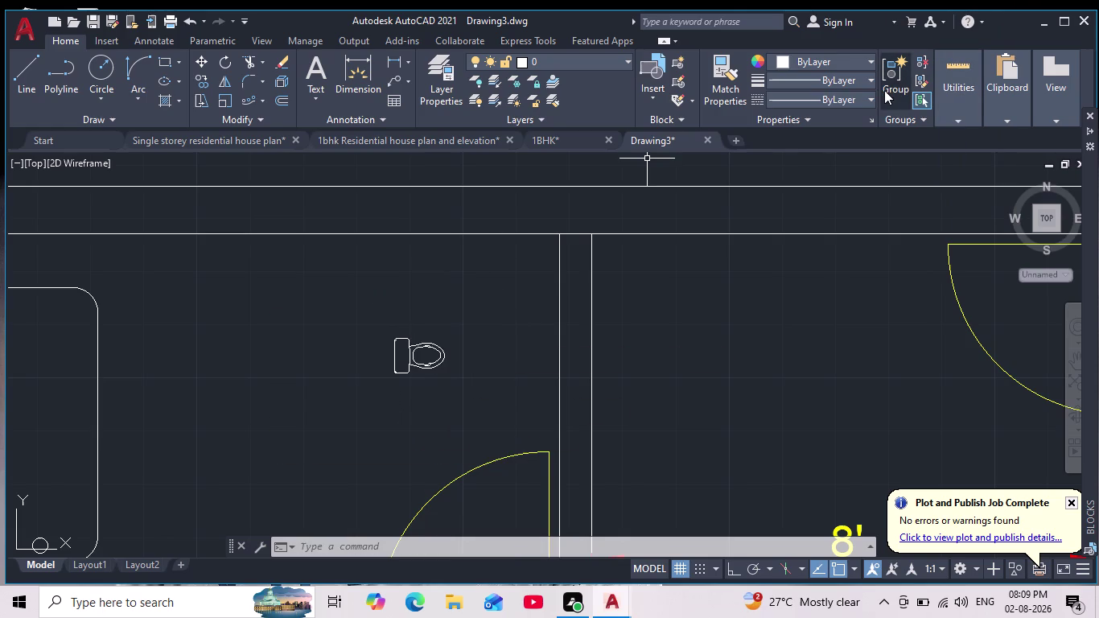
scroll(down, 3)
scroll(up, 3)
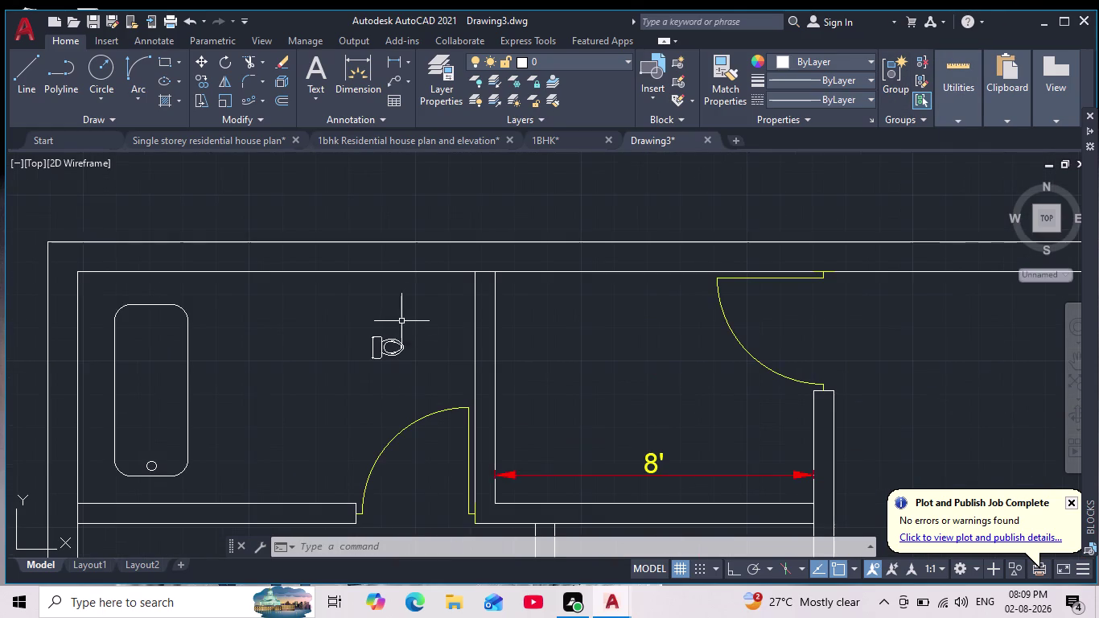
Scale the toilet up about a base point to match the bathtub.
drag(413, 315, 423, 352)
click(347, 388)
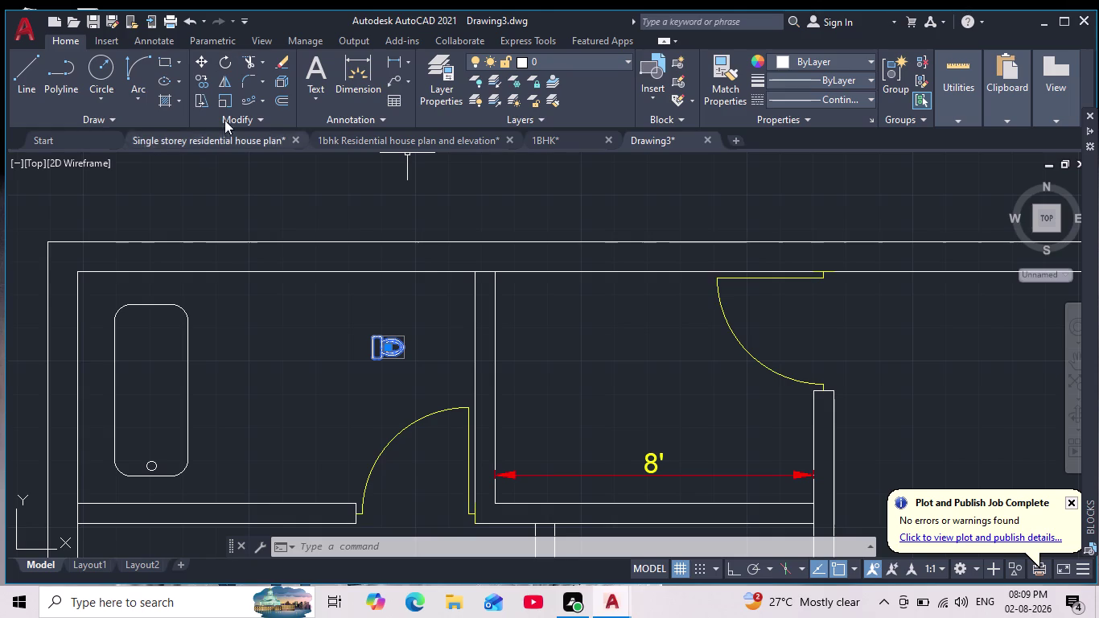
click(224, 98)
click(373, 354)
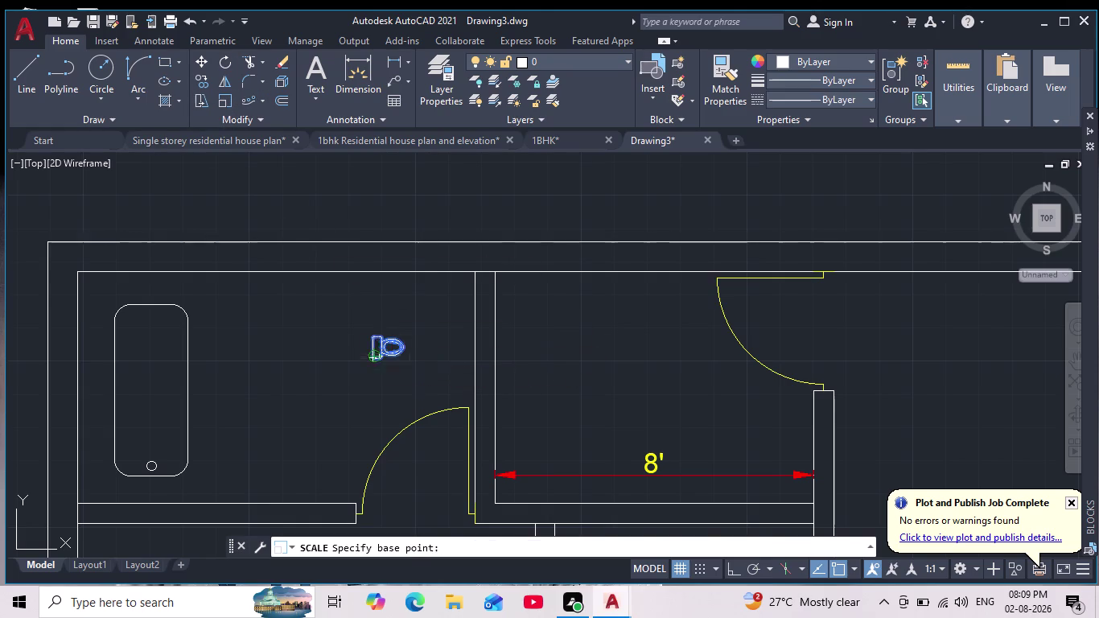
click(336, 372)
scroll(down, 3)
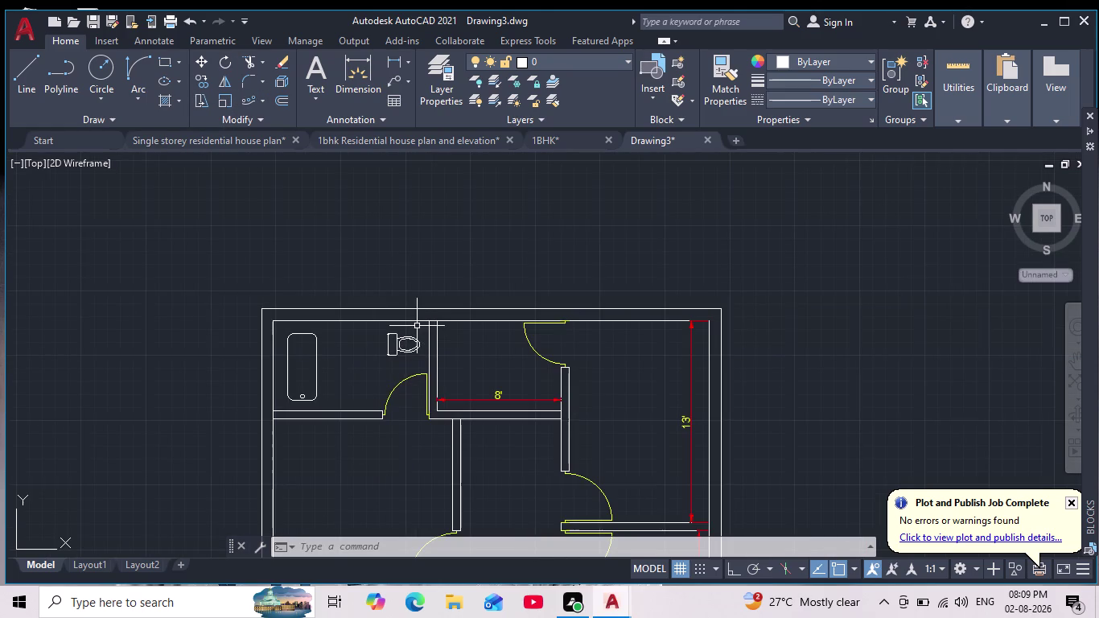
scroll(up, 3)
drag(430, 326, 432, 341)
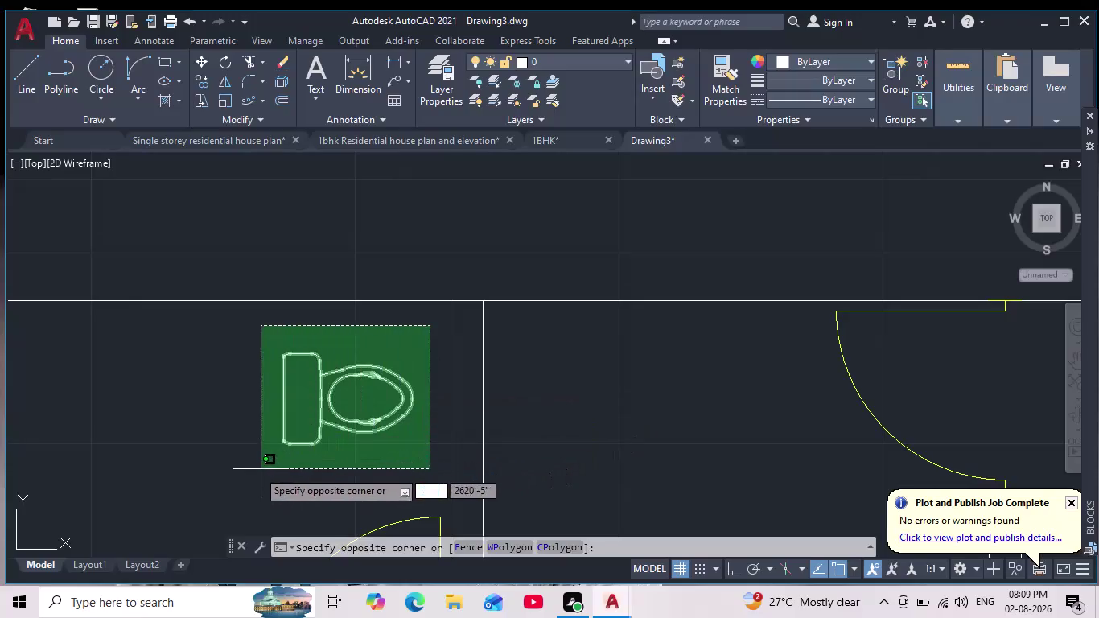
Rotate the toilet 180 degrees with Ortho on so its bowl faces the tub.
click(243, 472)
click(226, 61)
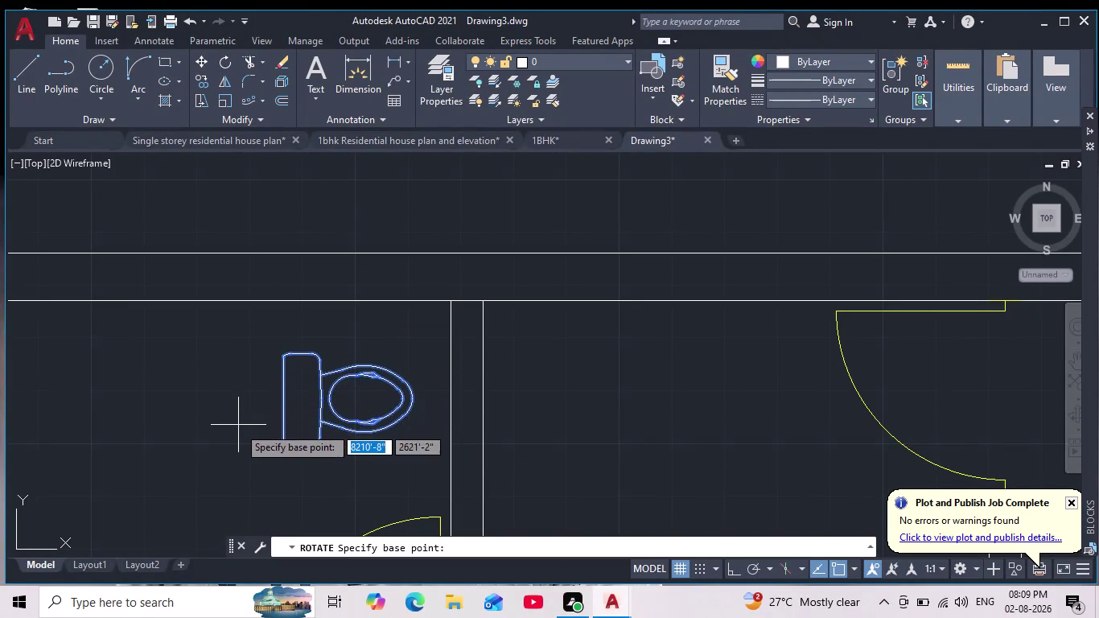
click(229, 446)
middle_drag(233, 460, 262, 318)
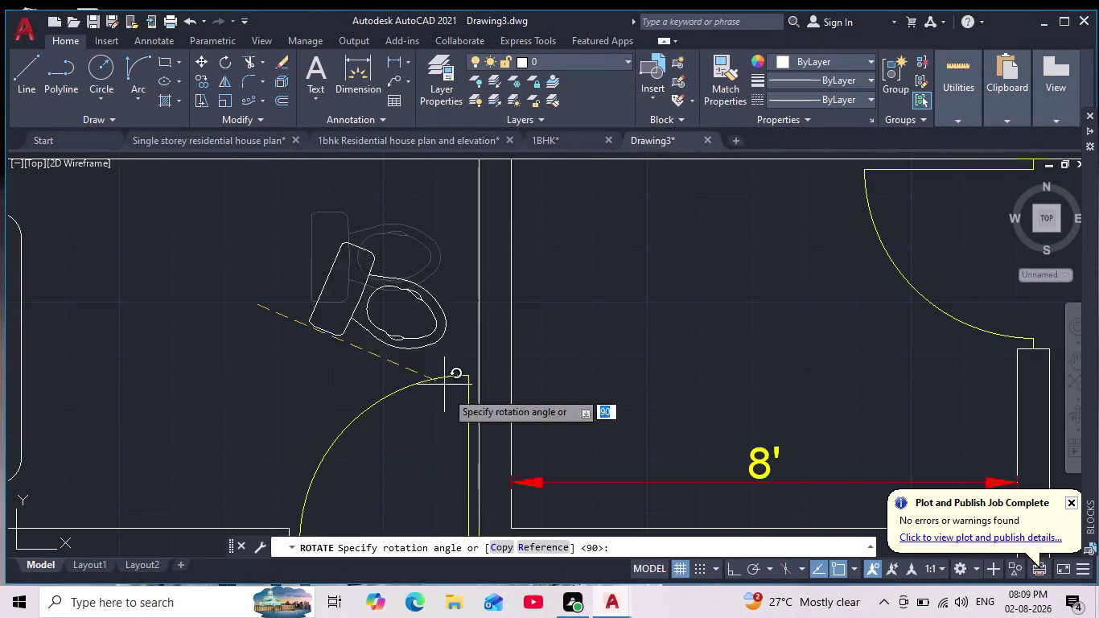
click(731, 571)
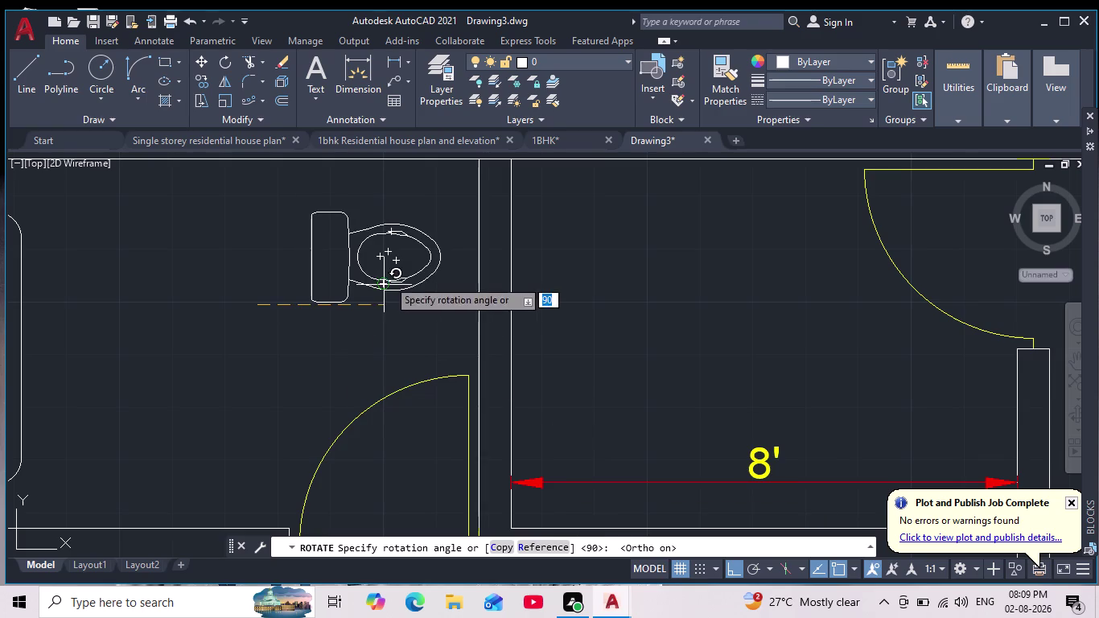
click(178, 268)
scroll(down, 3)
scroll(up, 3)
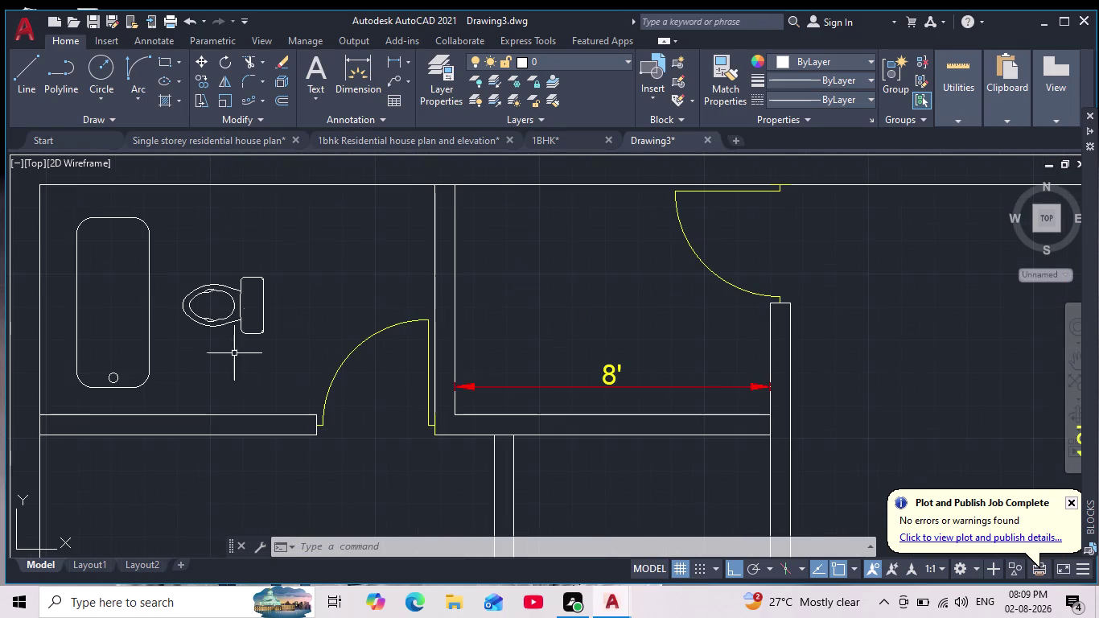
drag(327, 231, 329, 255)
click(173, 365)
scroll(down, 3)
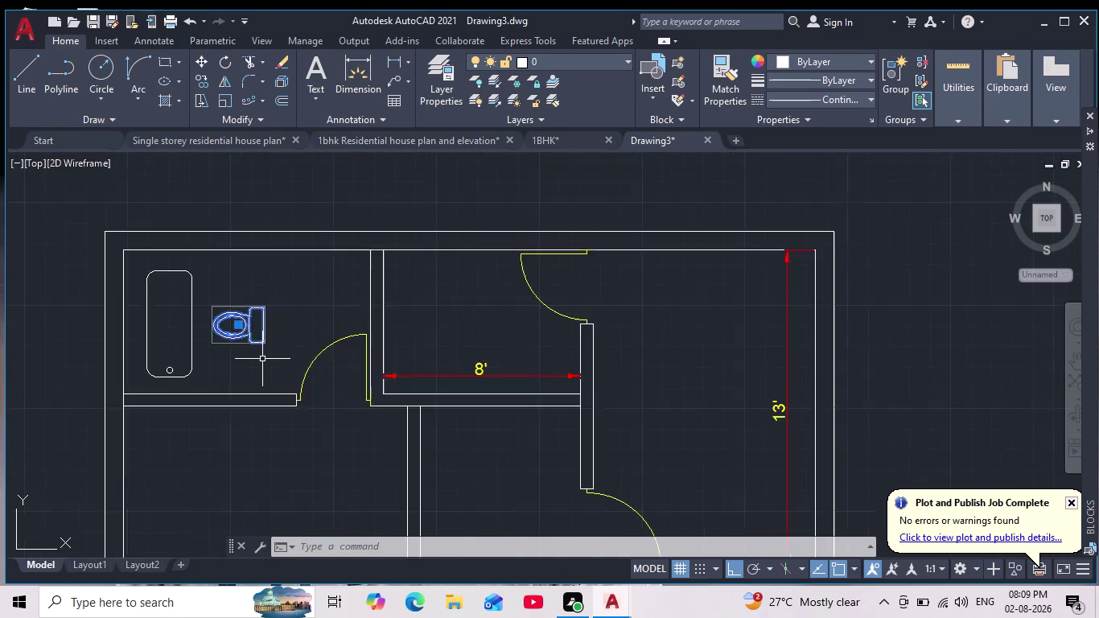
scroll(down, 3)
scroll(up, 3)
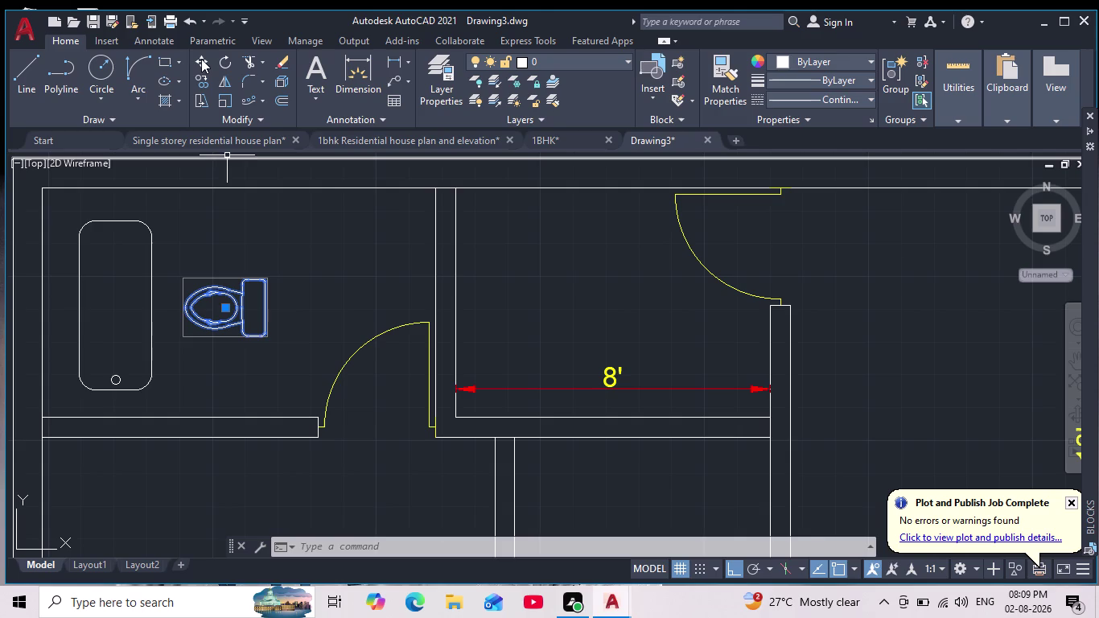
With Ortho off, move the toilet up so its tank meets the partition wall.
click(201, 57)
click(220, 311)
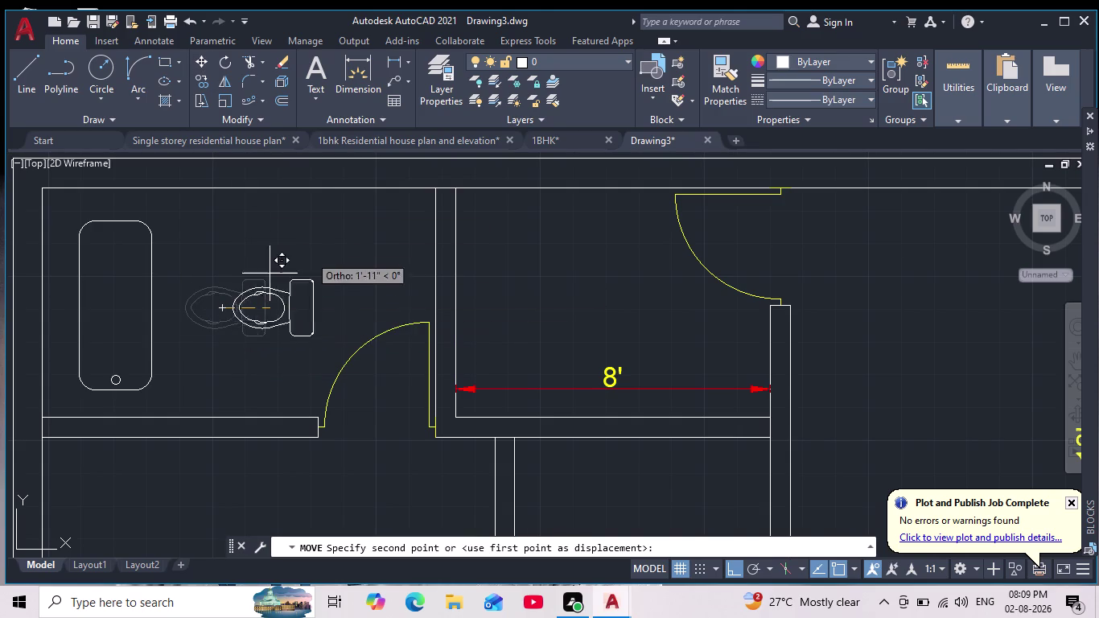
click(737, 570)
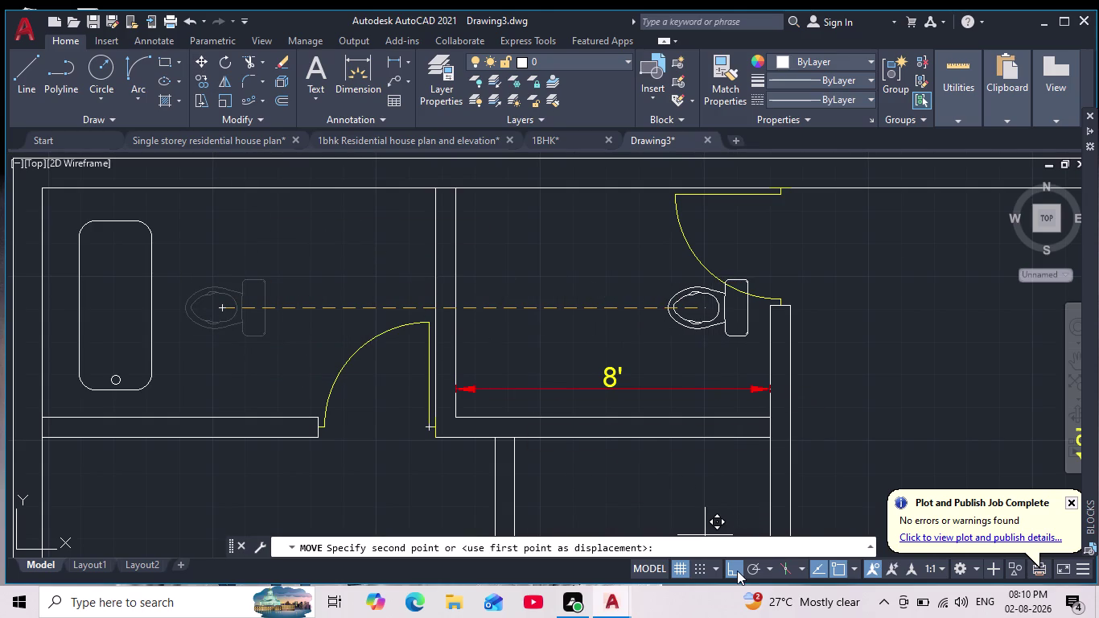
scroll(up, 3)
scroll(down, 3)
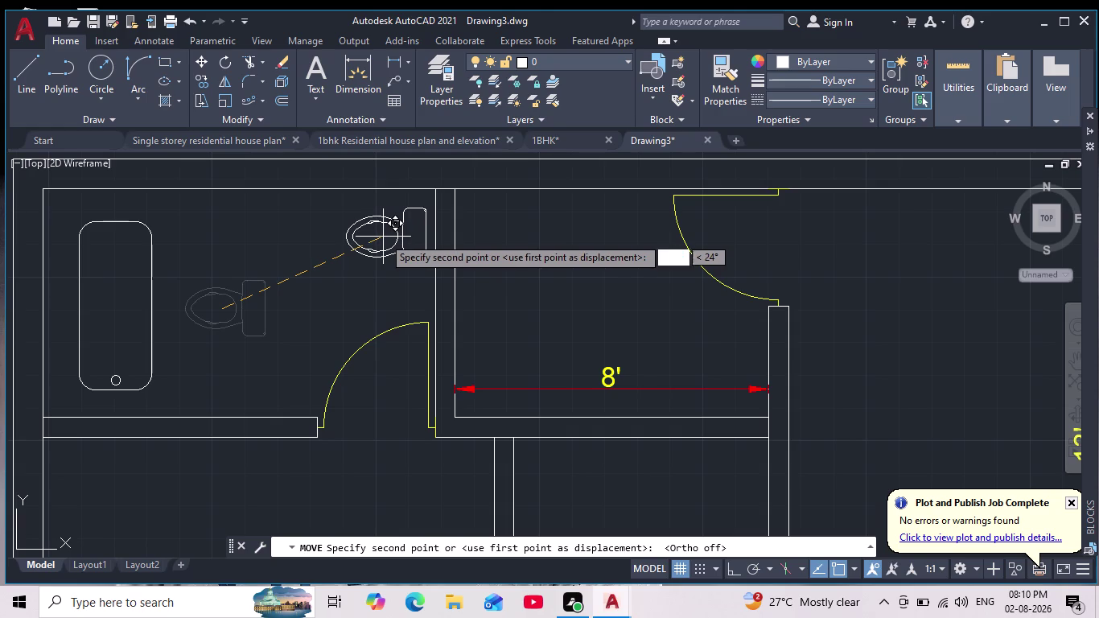
scroll(up, 3)
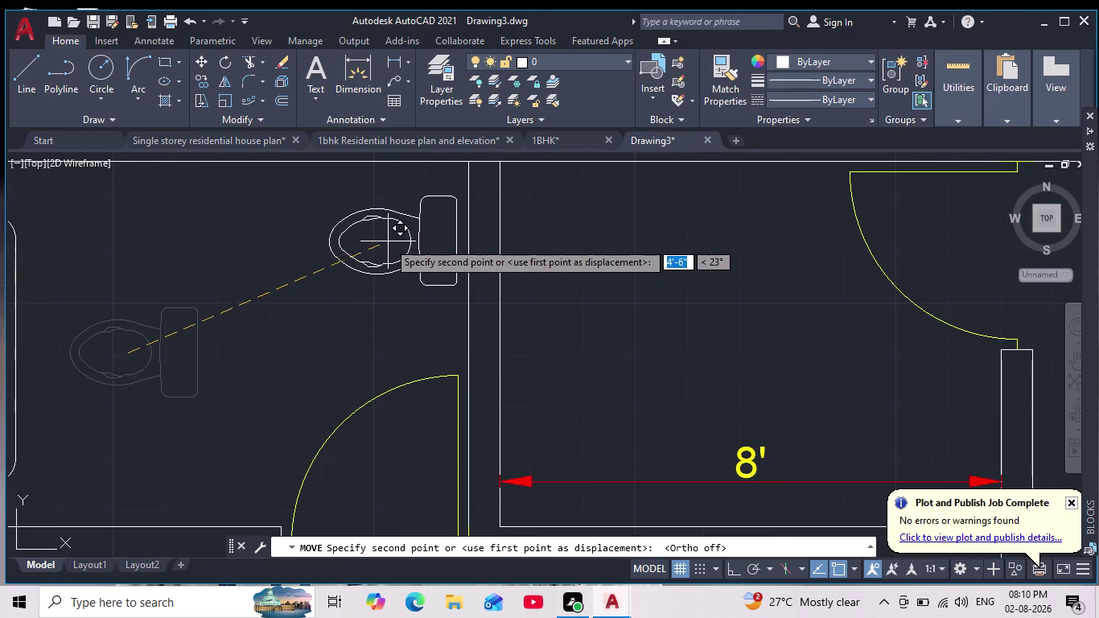
scroll(up, 3)
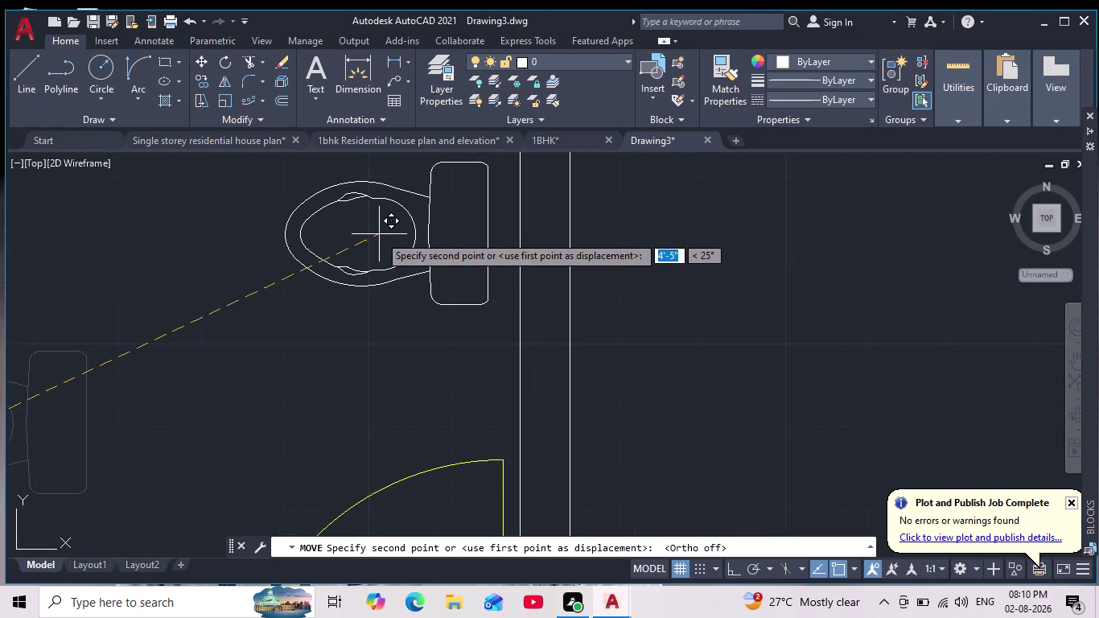
scroll(down, 3)
click(384, 242)
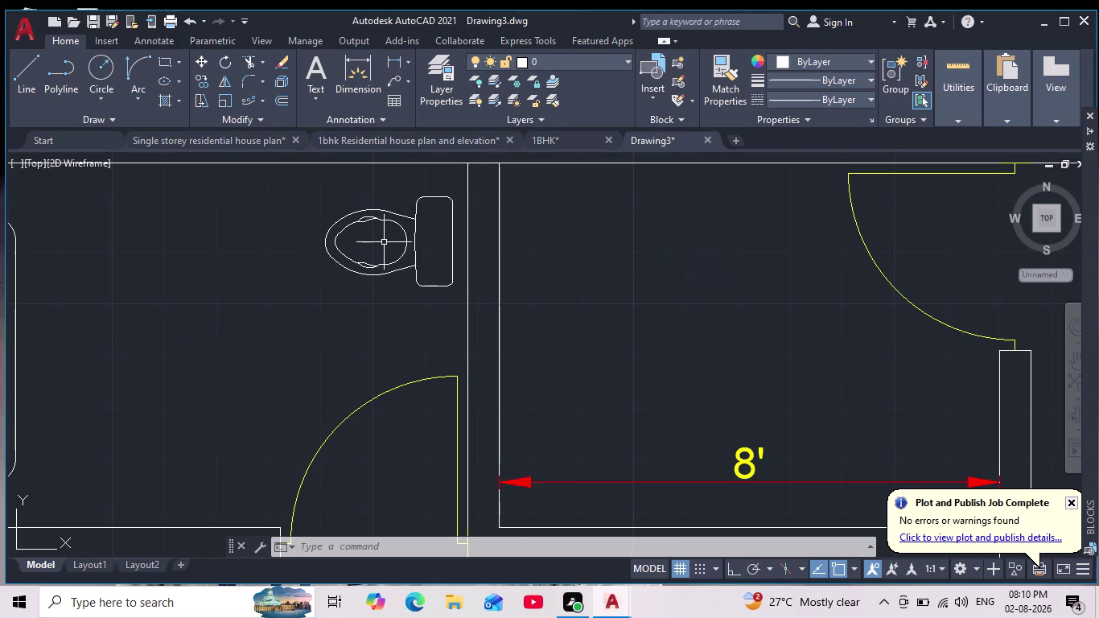
scroll(down, 3)
scroll(down, 3)
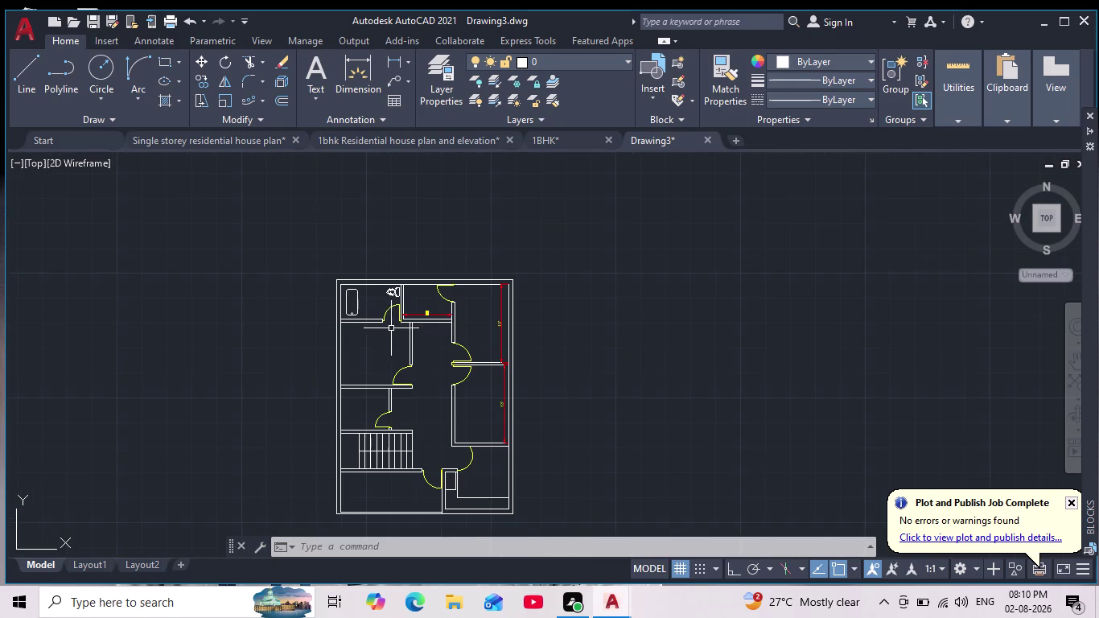
scroll(up, 3)
middle_drag(463, 269, 391, 329)
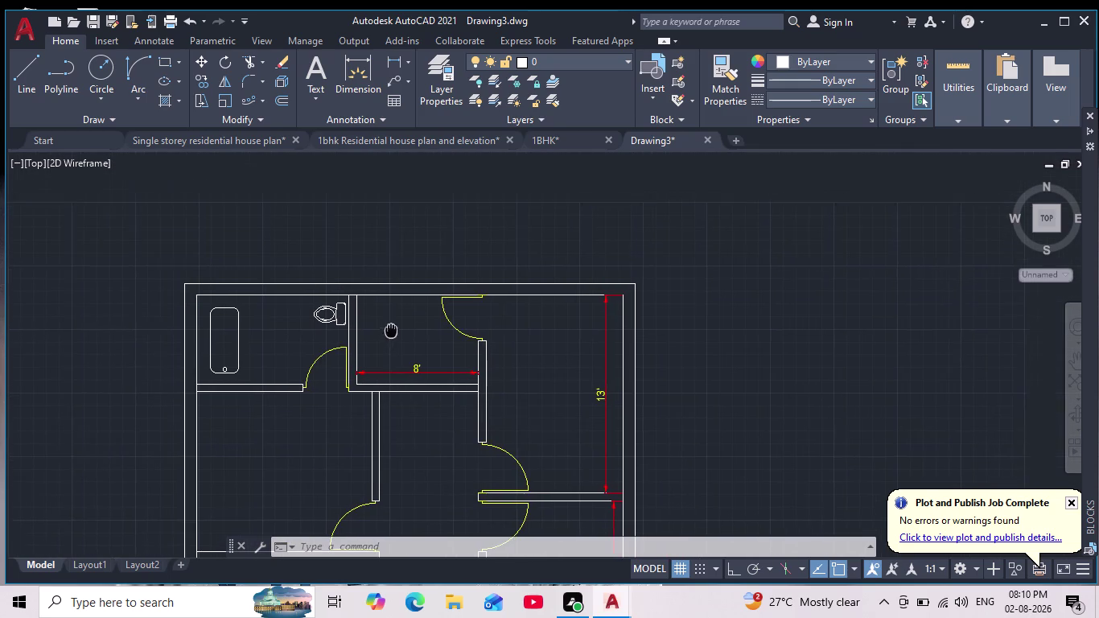
scroll(up, 3)
scroll(up, 3)
drag(331, 251, 329, 266)
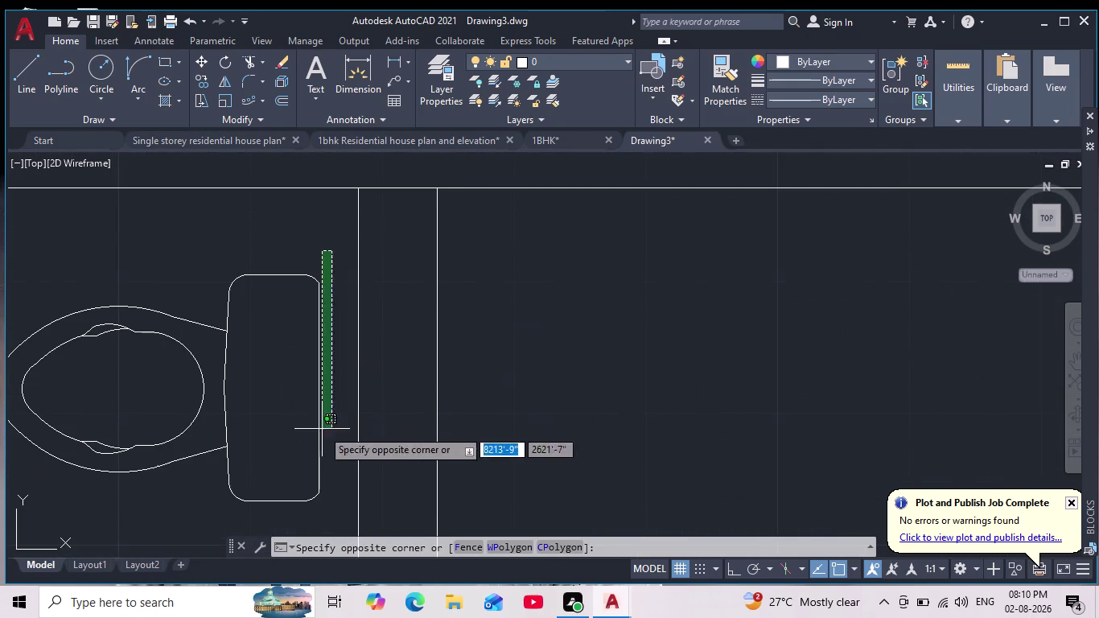
middle_drag(321, 429, 319, 309)
middle_drag(145, 410, 236, 464)
scroll(down, 3)
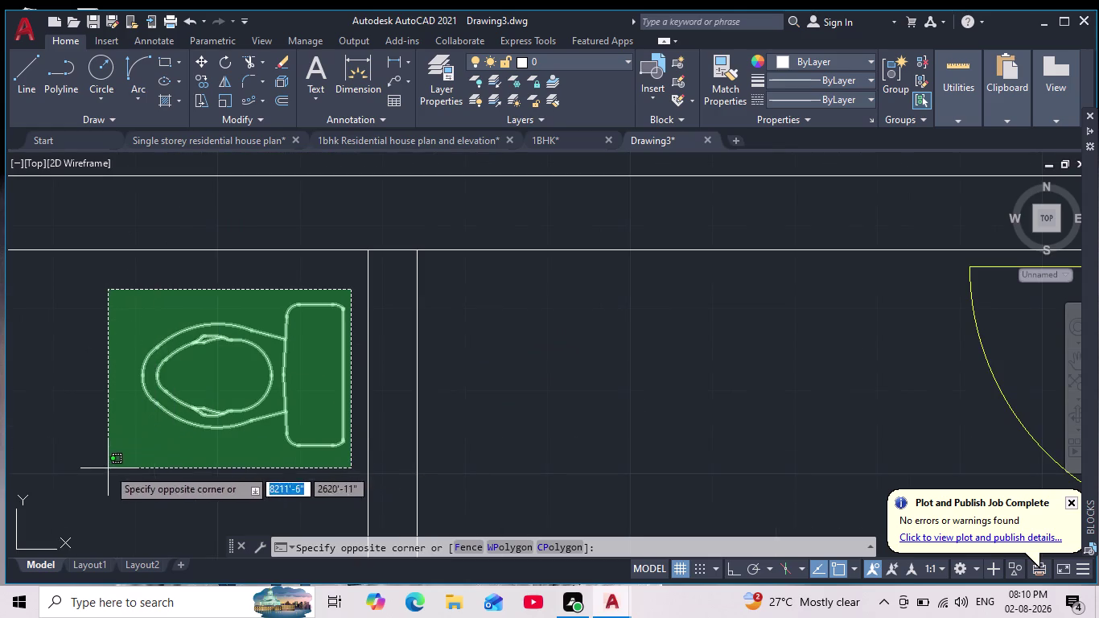
click(105, 472)
scroll(down, 3)
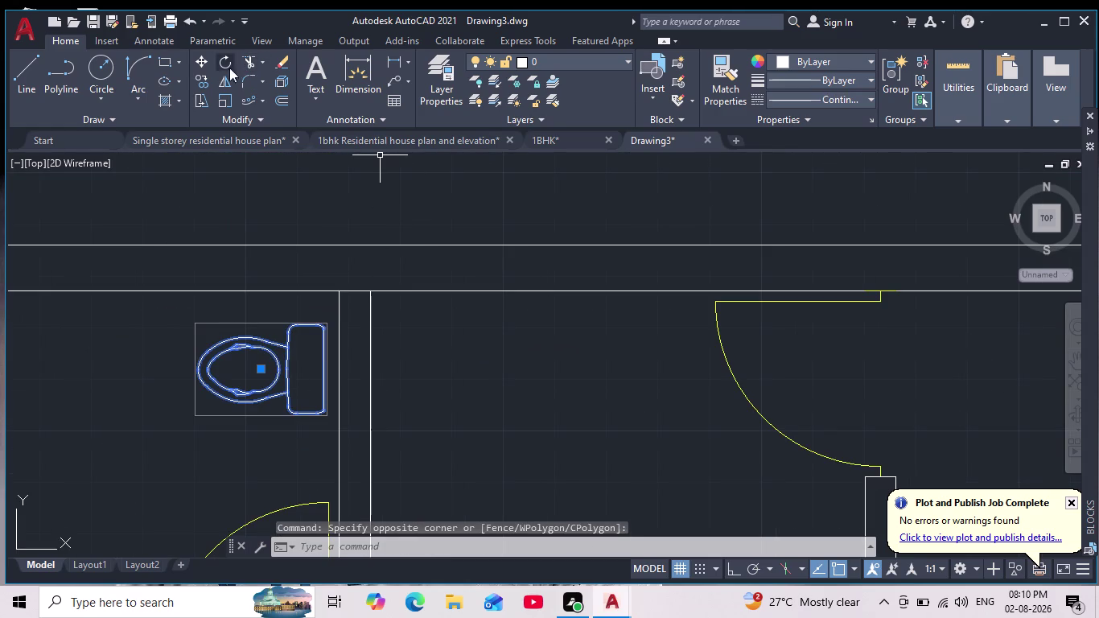
click(222, 83)
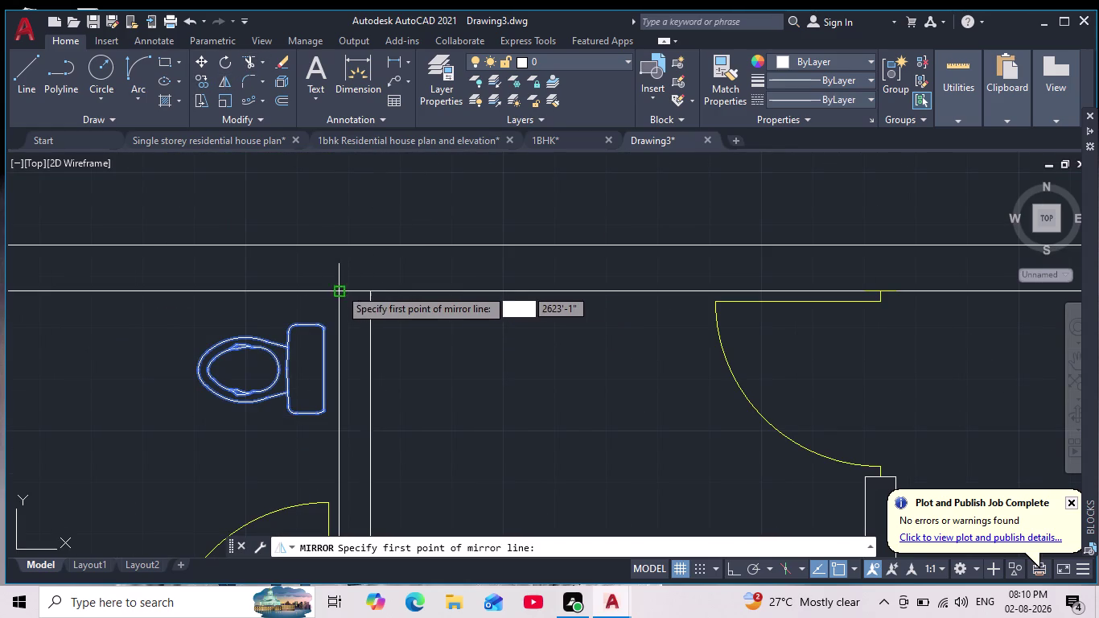
scroll(up, 3)
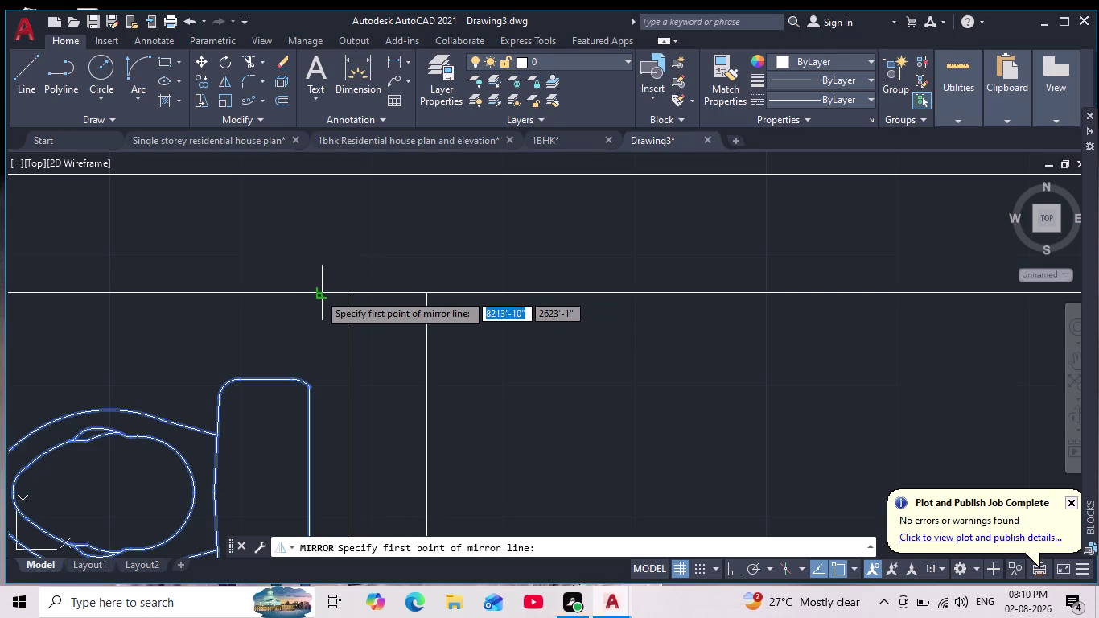
click(392, 289)
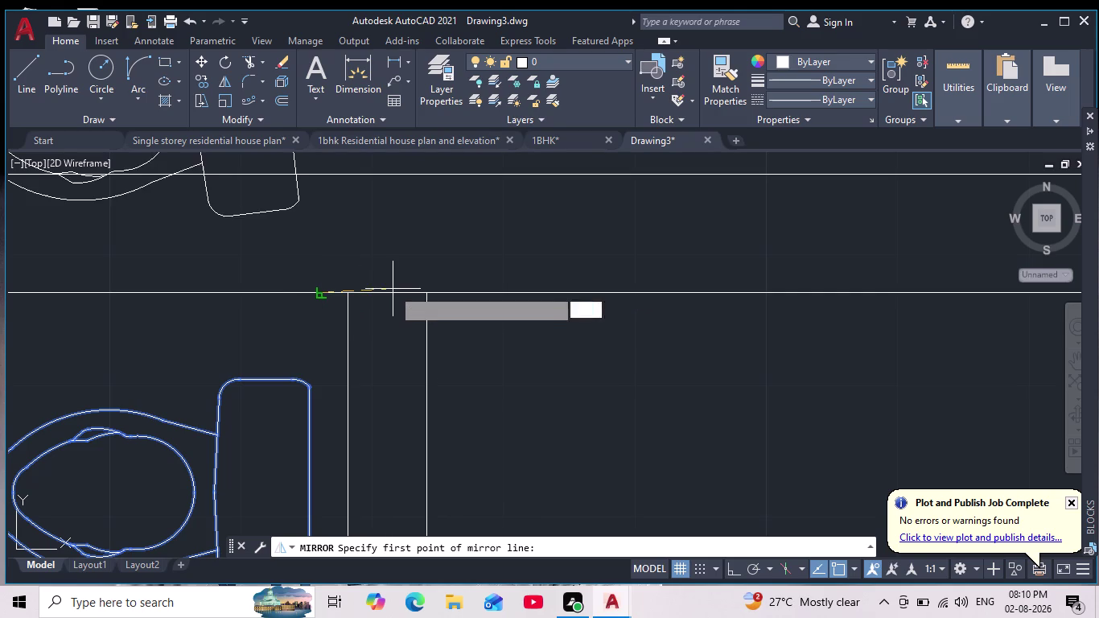
scroll(down, 3)
middle_drag(374, 418, 379, 358)
key(Escape)
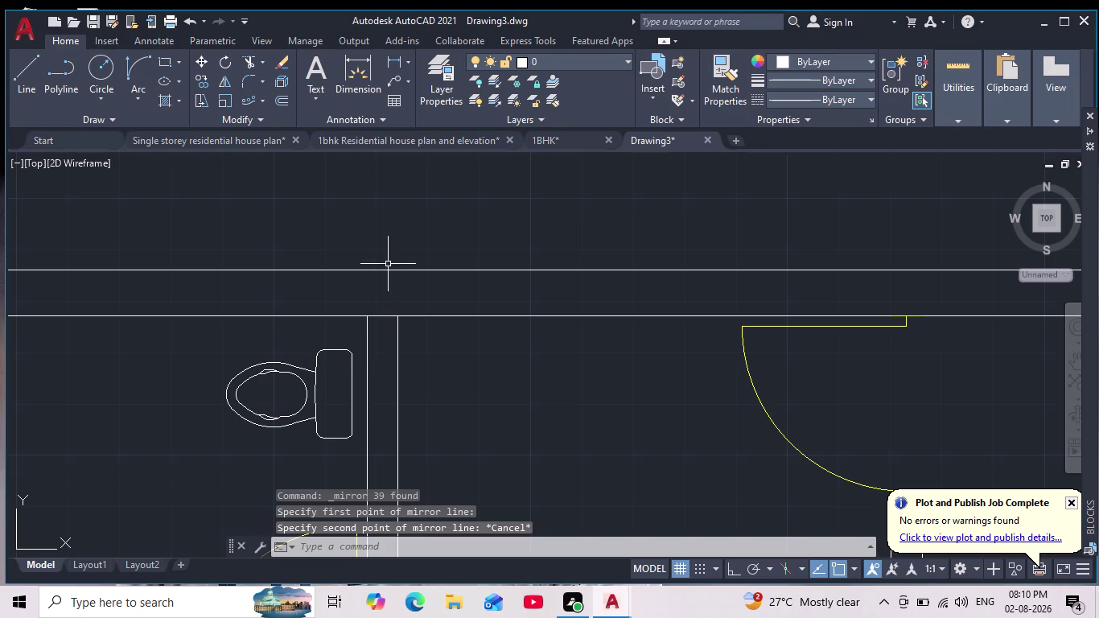
click(26, 82)
scroll(up, 3)
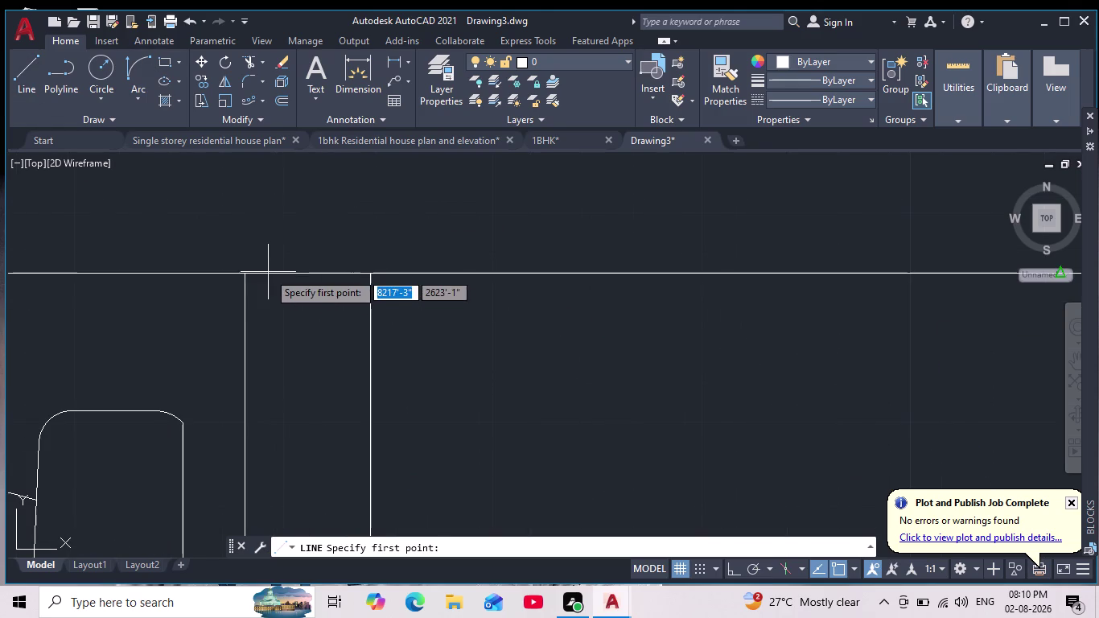
click(241, 274)
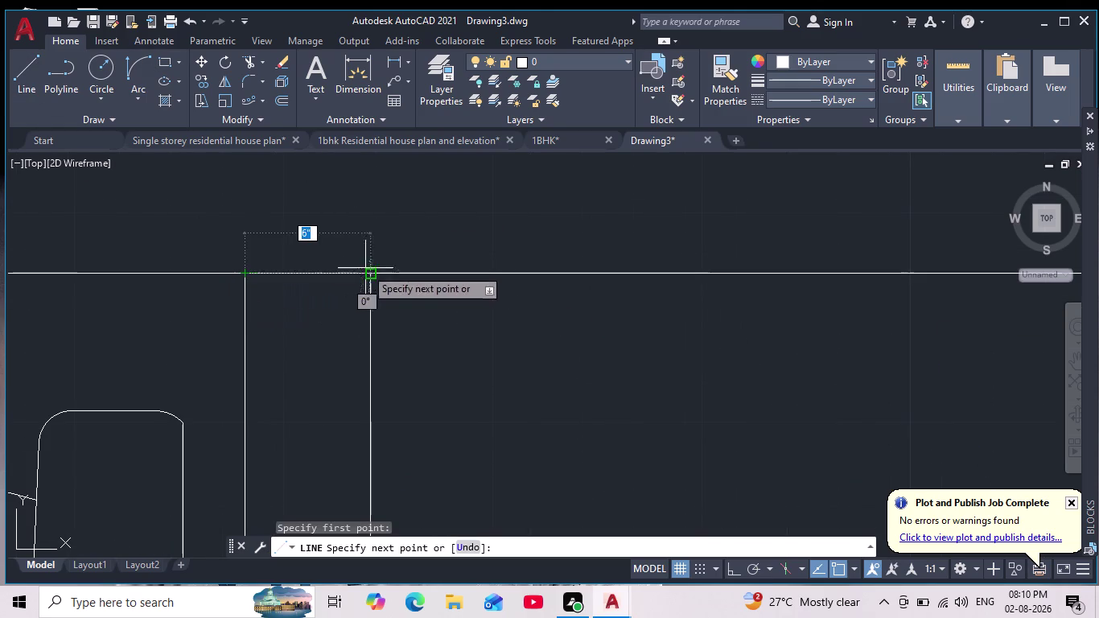
click(376, 275)
key(Escape)
scroll(down, 3)
middle_drag(484, 372, 471, 317)
scroll(down, 3)
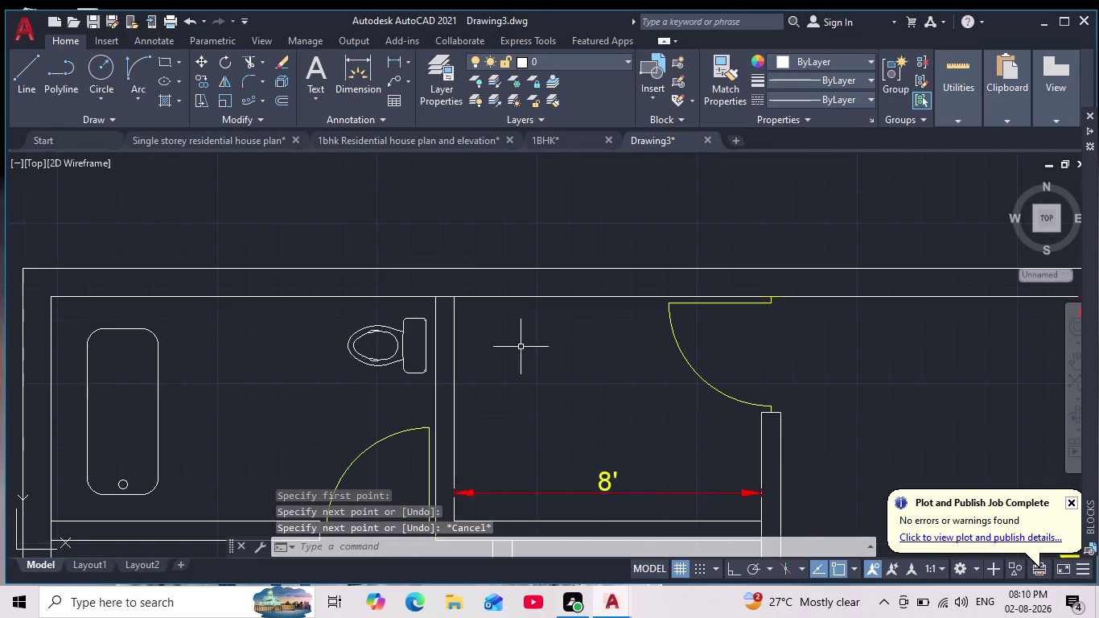
click(729, 573)
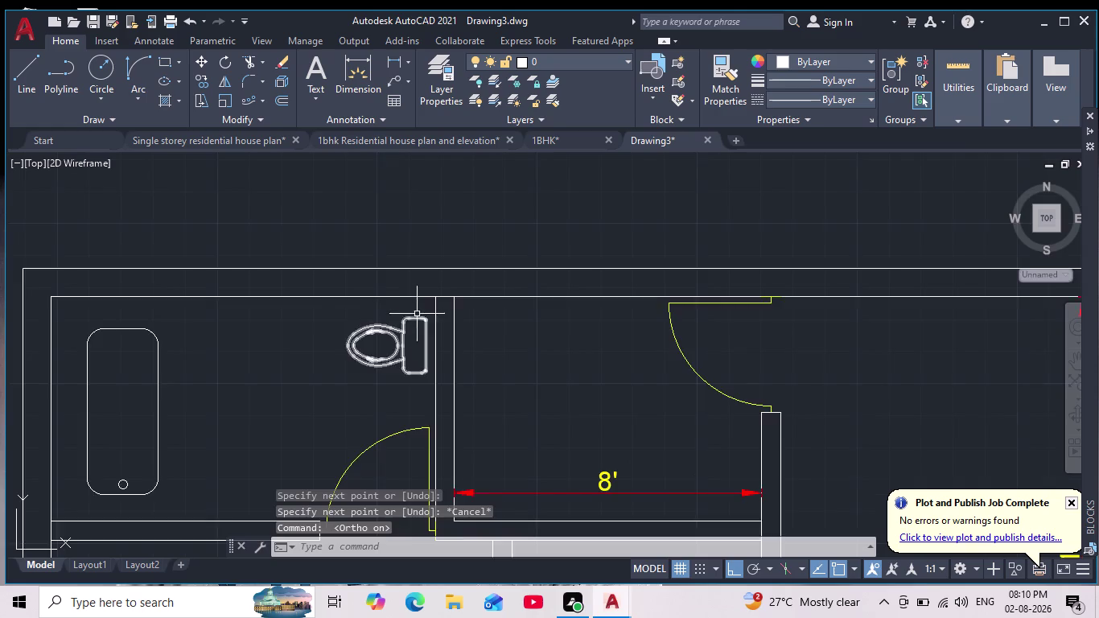
scroll(up, 3)
click(429, 333)
click(416, 350)
scroll(down, 3)
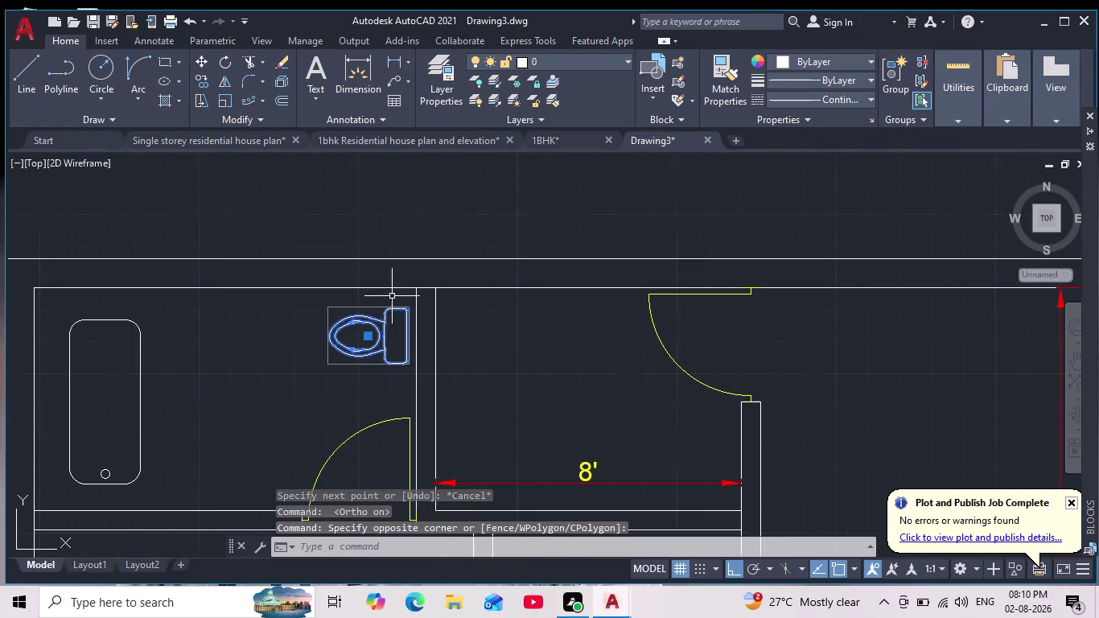
Mirror the toilet across a line along the partition, keeping the original.
click(221, 81)
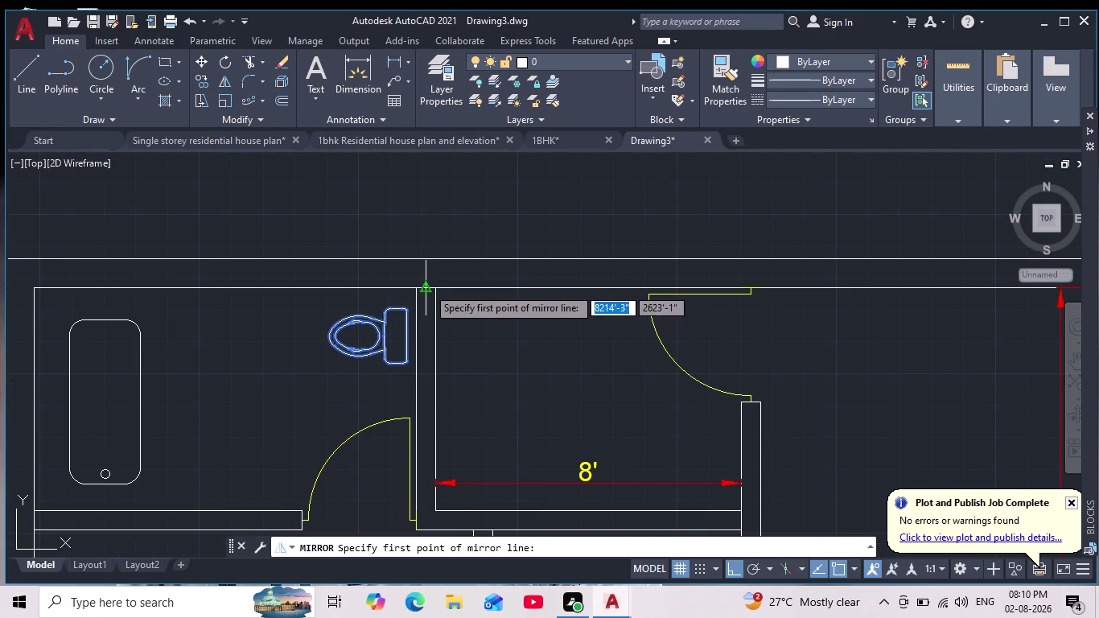
click(425, 286)
click(398, 219)
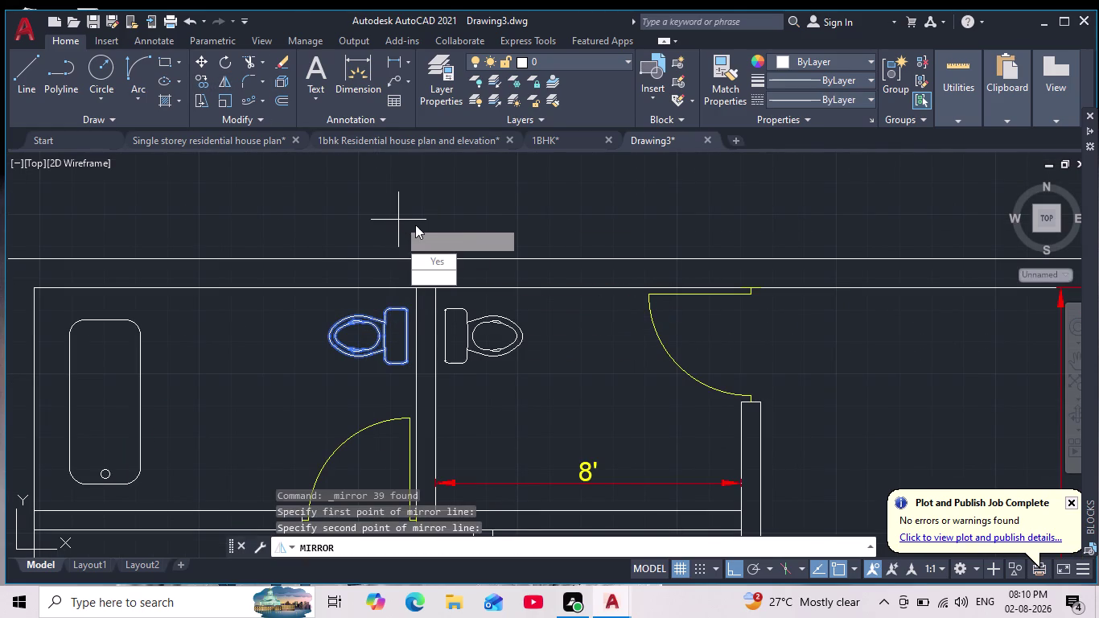
key(Return)
scroll(down, 3)
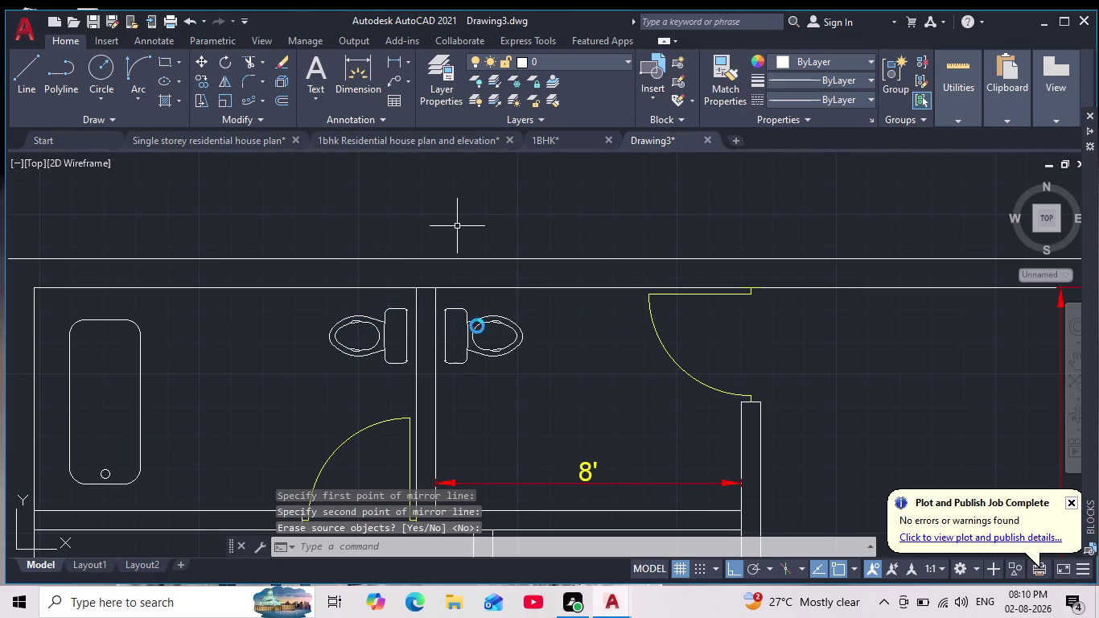
scroll(down, 3)
scroll(up, 3)
scroll(up, 3)
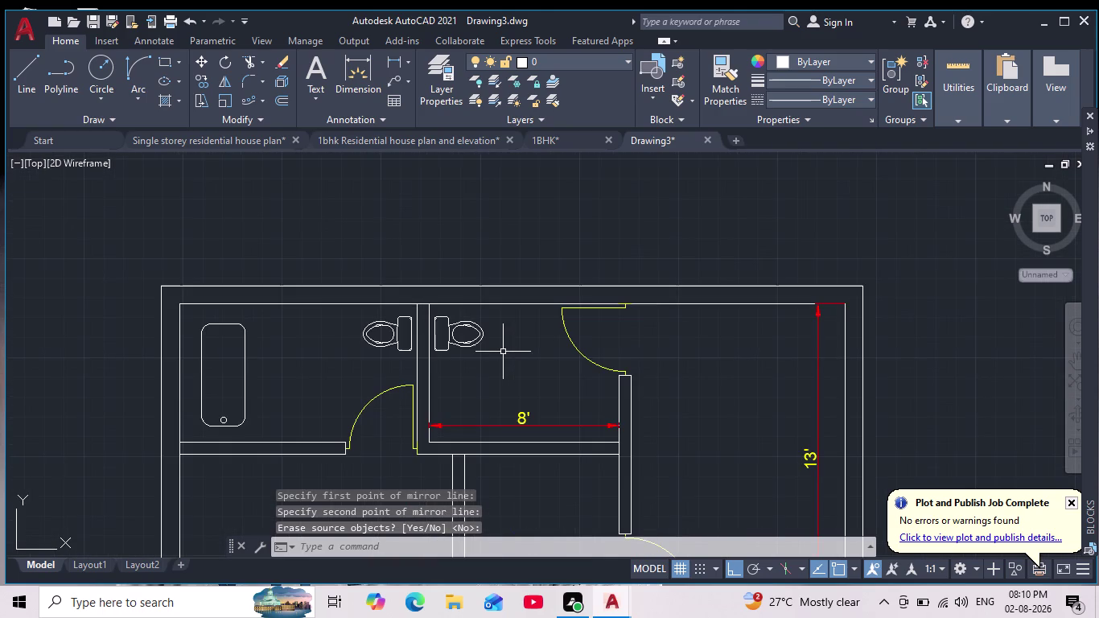
scroll(up, 3)
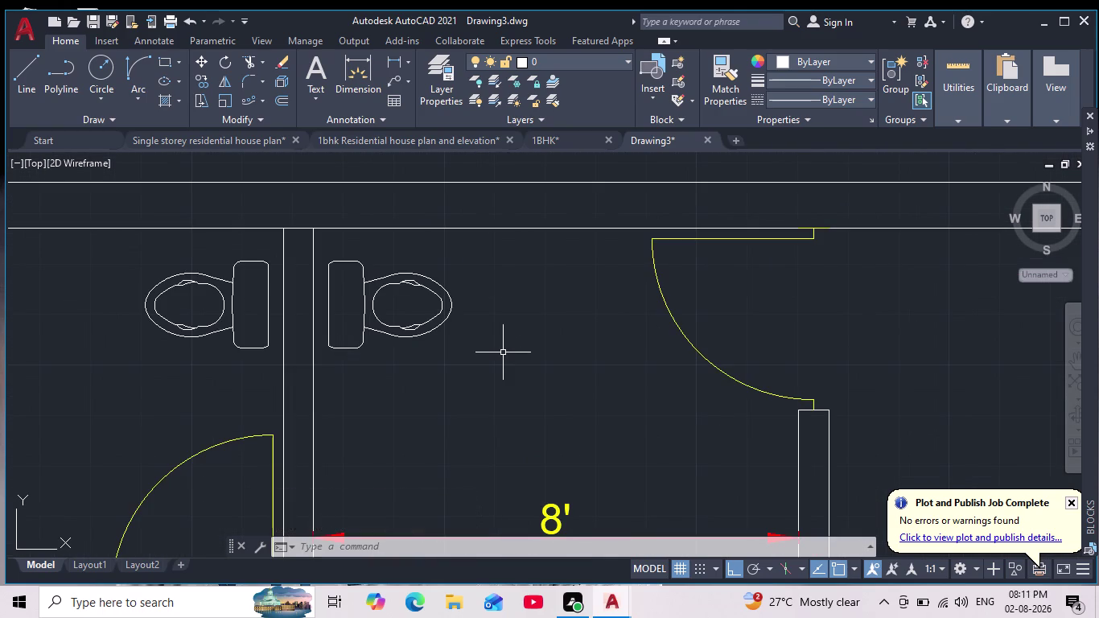
scroll(down, 3)
scroll(down, 3)
scroll(up, 3)
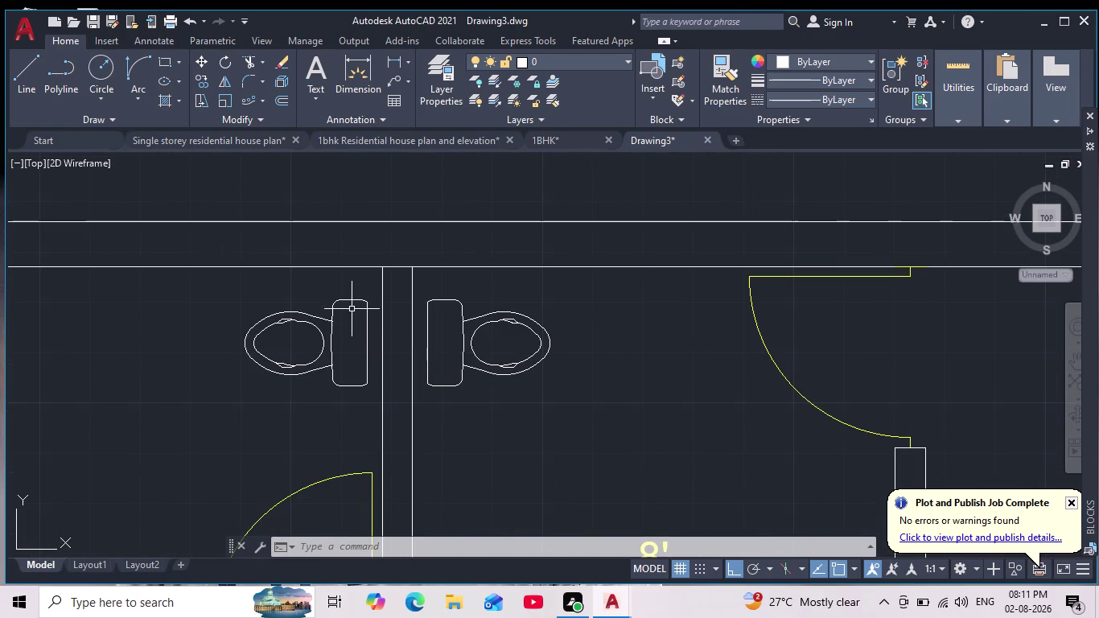
Move the left toilet so its tank sits tight against the partition wall.
click(342, 299)
click(204, 56)
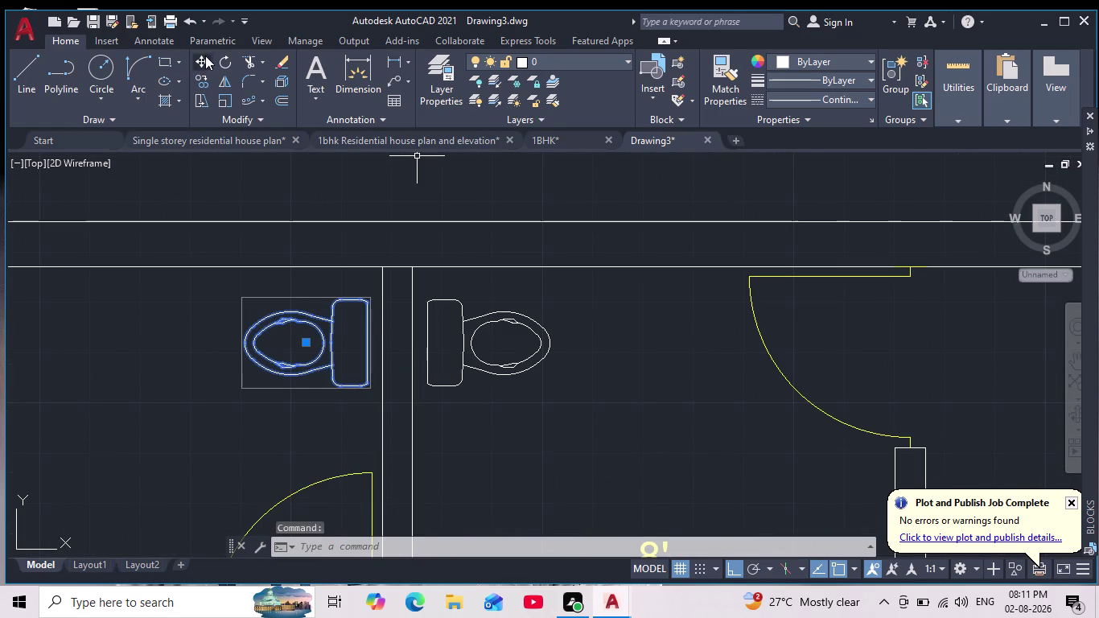
click(370, 340)
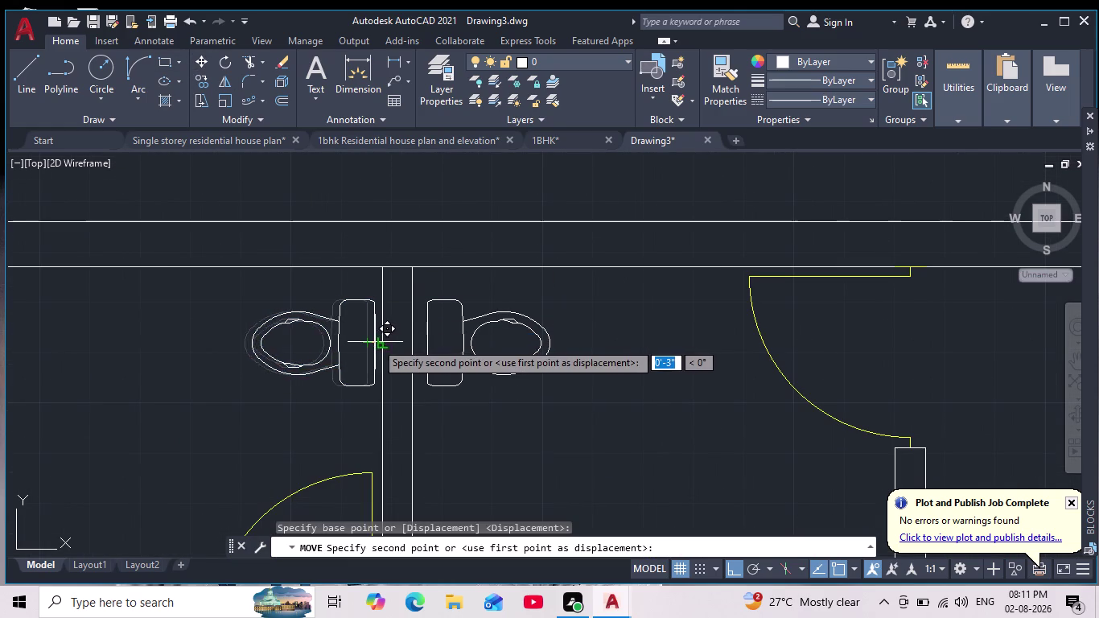
scroll(up, 3)
click(384, 342)
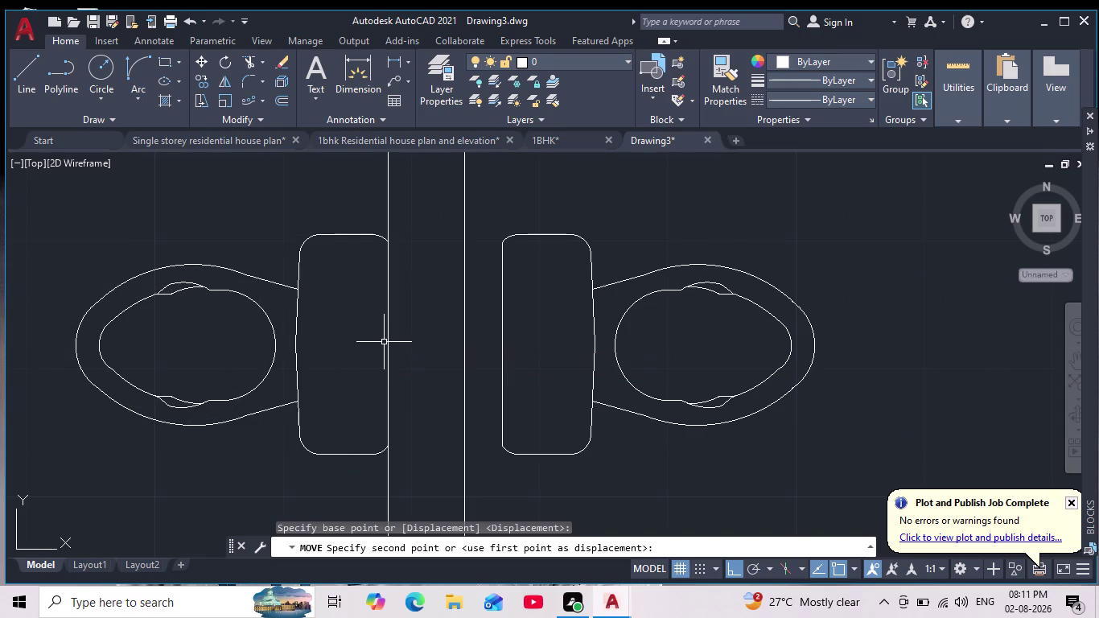
key(Escape)
Move the right toilet back-to-back against the other side of the partition.
click(504, 331)
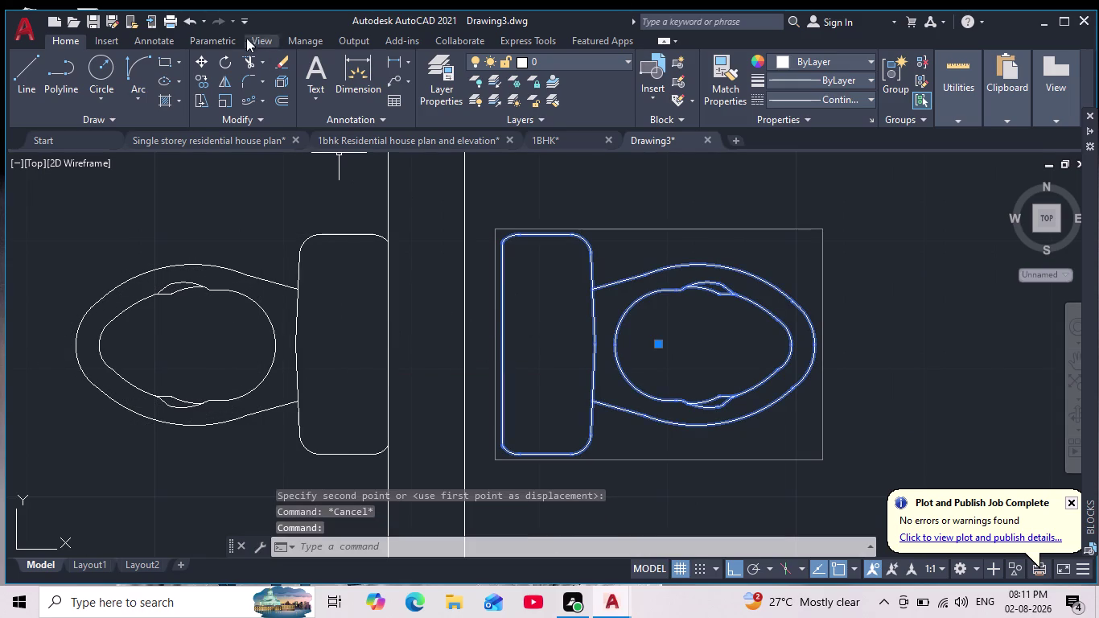
click(204, 59)
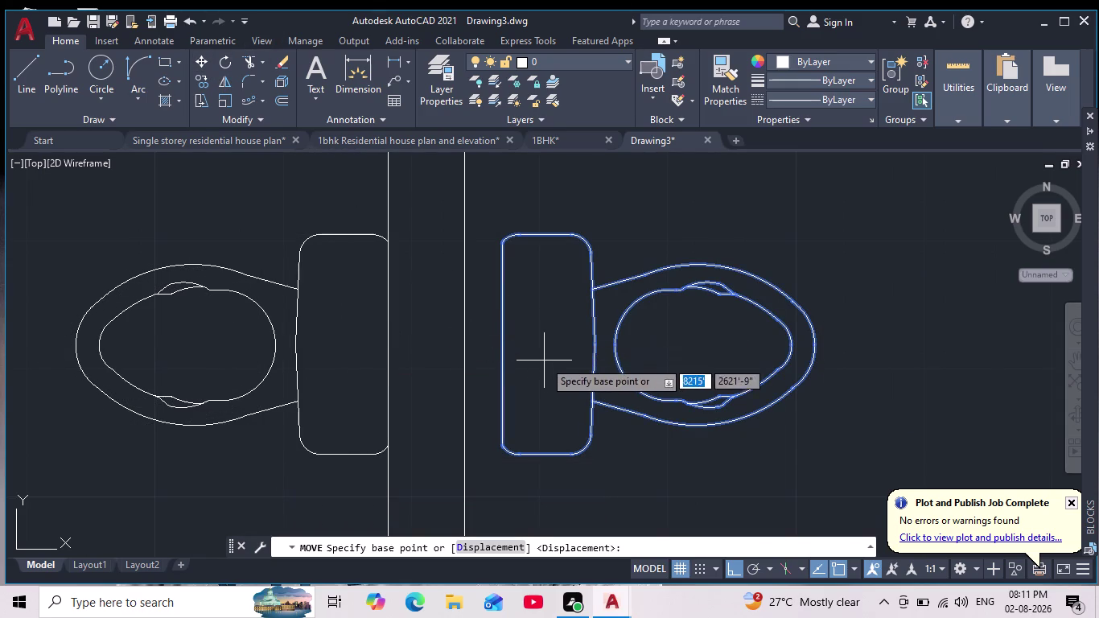
click(502, 342)
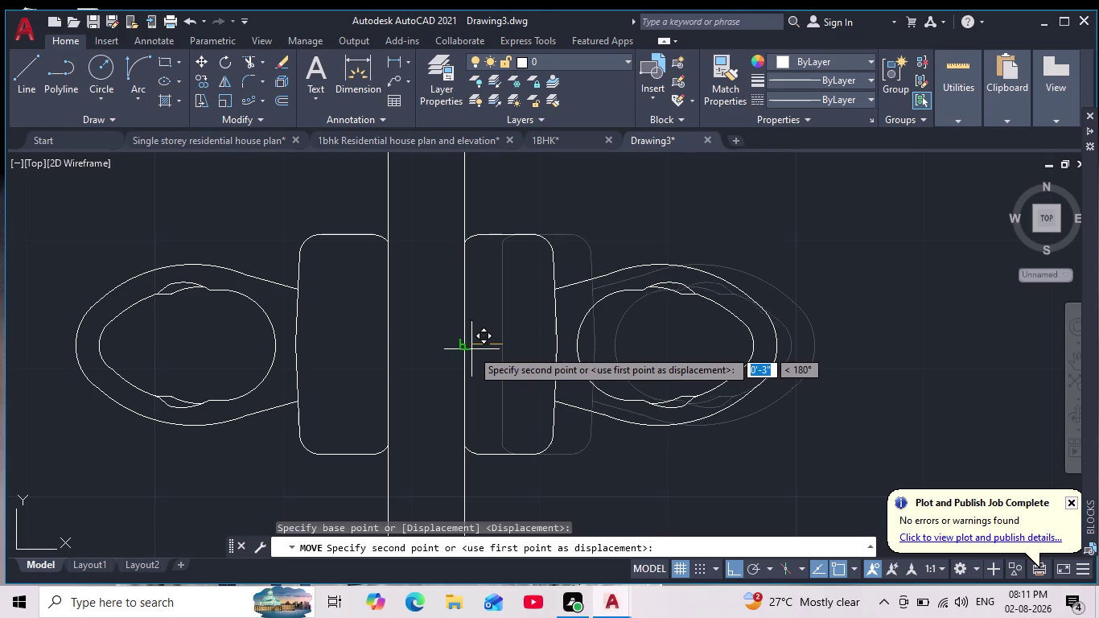
click(466, 348)
key(Escape)
scroll(down, 3)
middle_drag(528, 378, 495, 317)
scroll(down, 3)
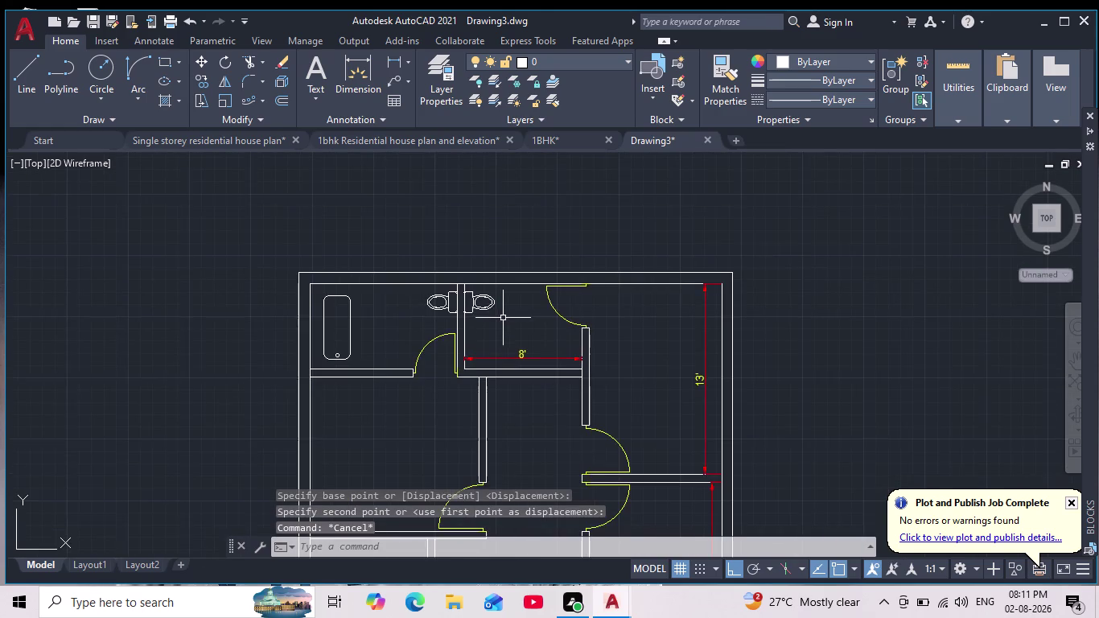
scroll(up, 3)
scroll(down, 3)
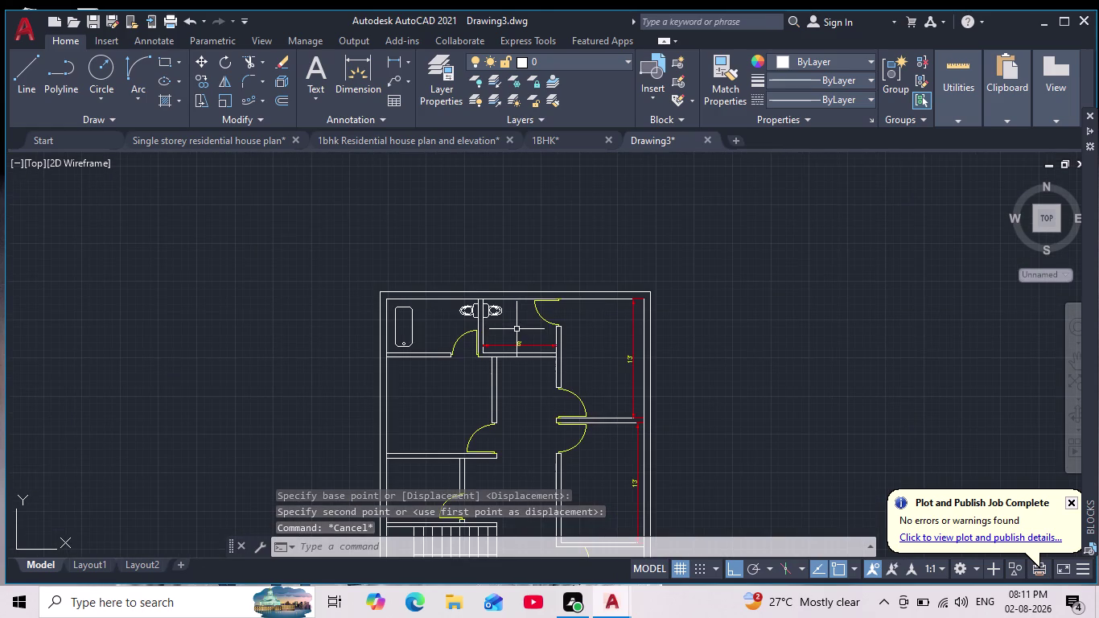
middle_drag(519, 329, 507, 358)
scroll(up, 3)
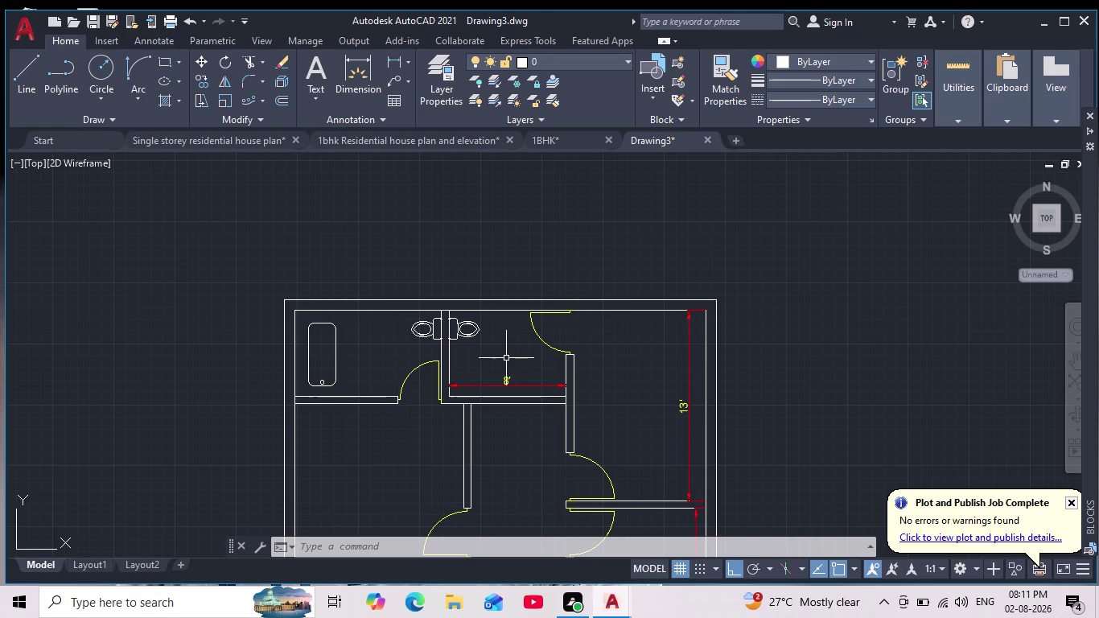
scroll(down, 3)
scroll(up, 3)
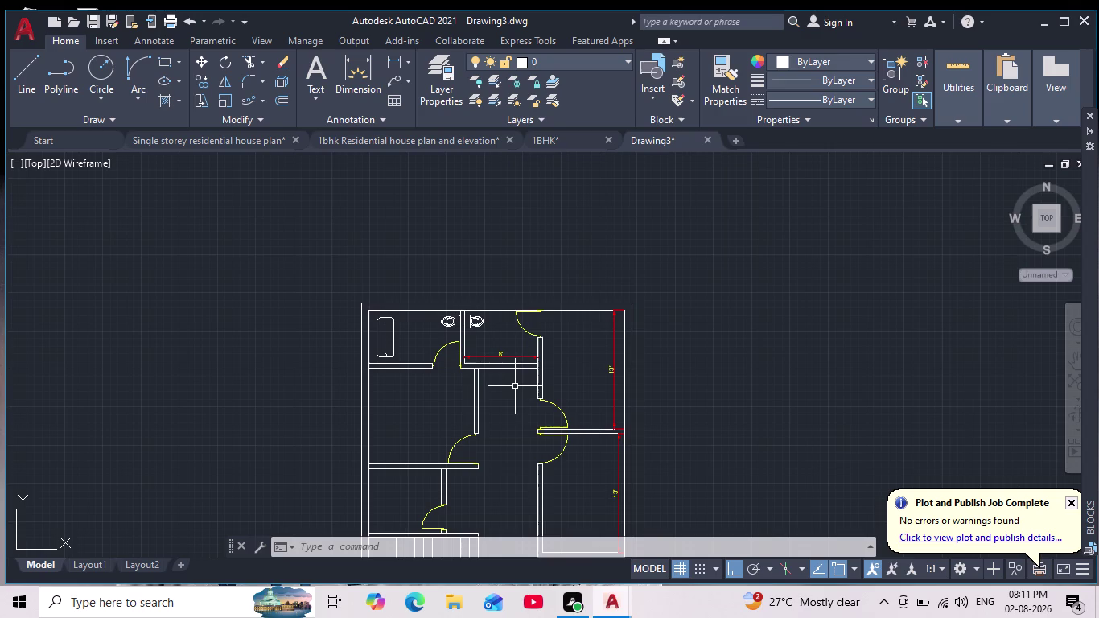
middle_drag(480, 391, 470, 252)
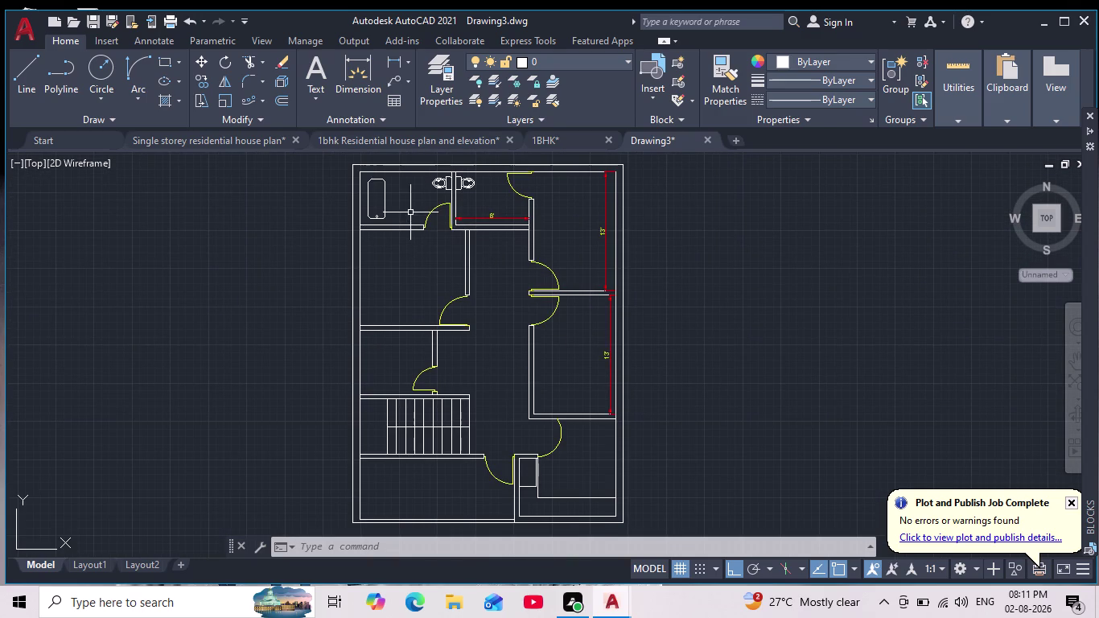
middle_drag(414, 223, 425, 312)
scroll(up, 3)
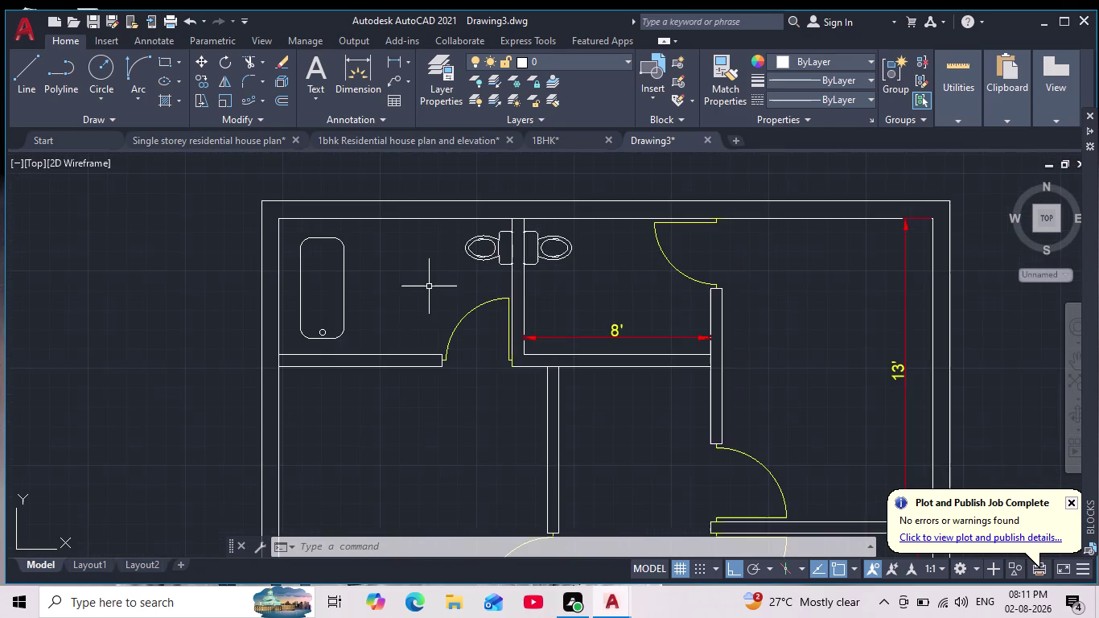
scroll(down, 3)
scroll(down, 3)
scroll(up, 3)
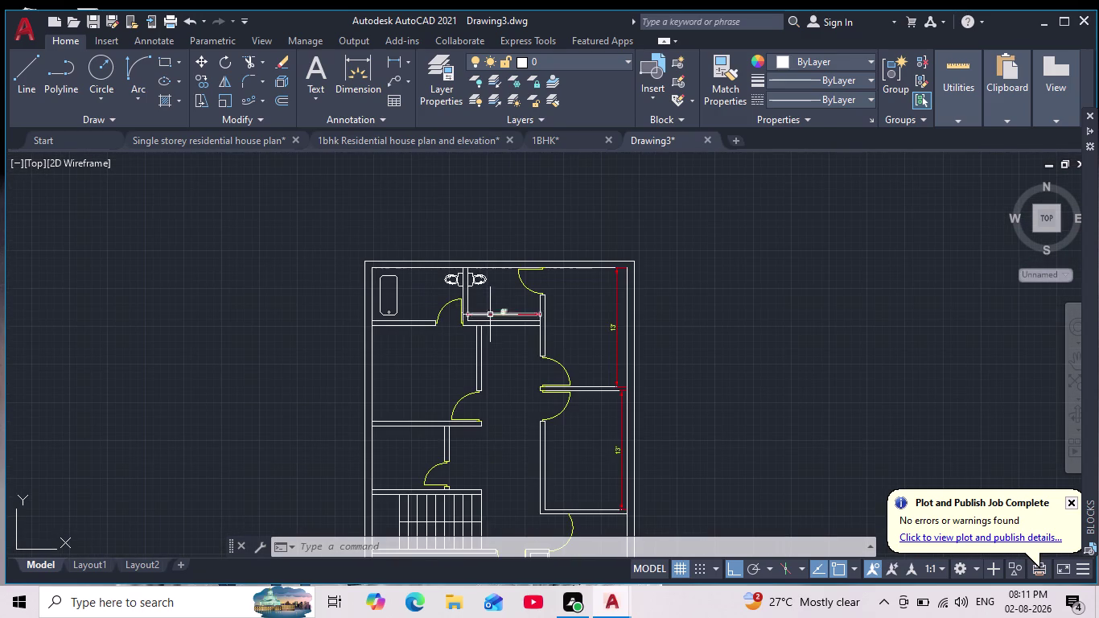
middle_drag(564, 366, 571, 362)
scroll(down, 3)
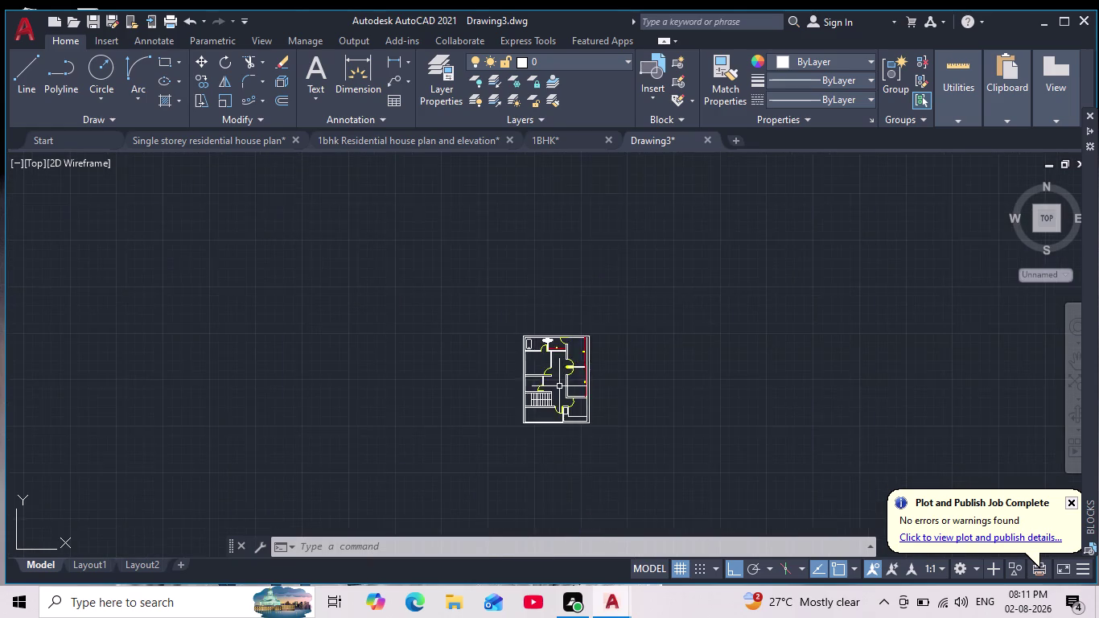
scroll(up, 3)
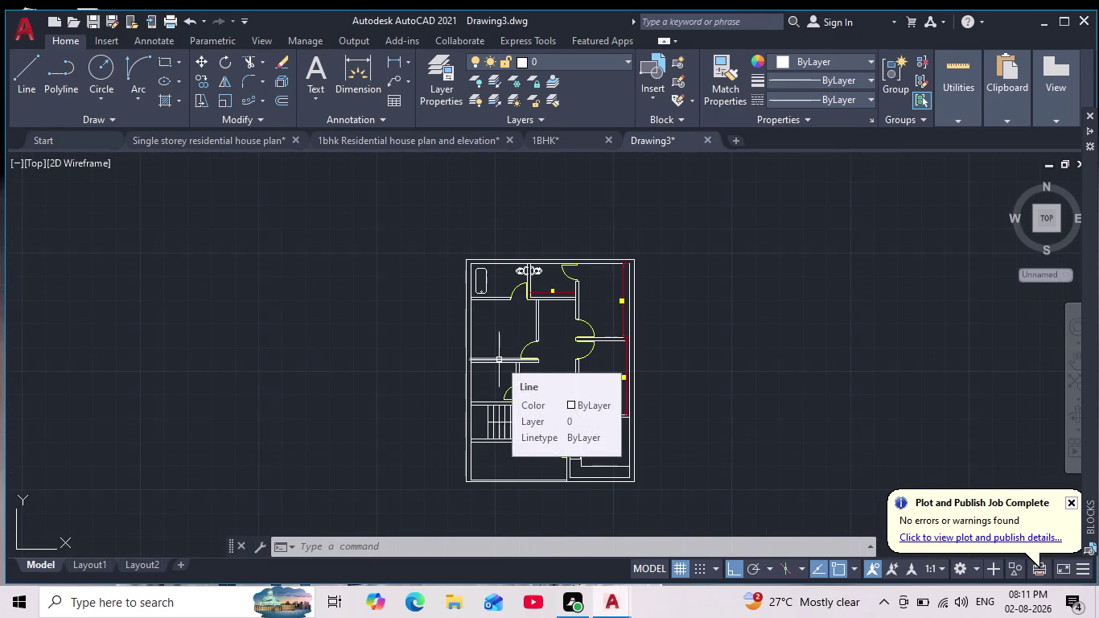
click(1078, 163)
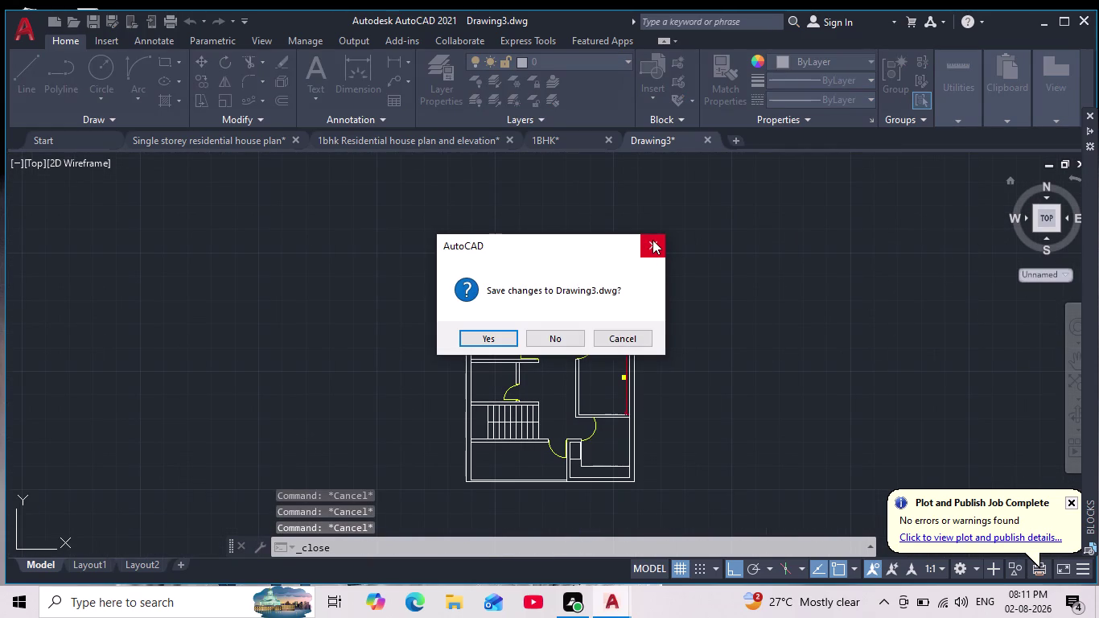
Cancel the Save changes prompt so Drawing3 stays open.
click(658, 239)
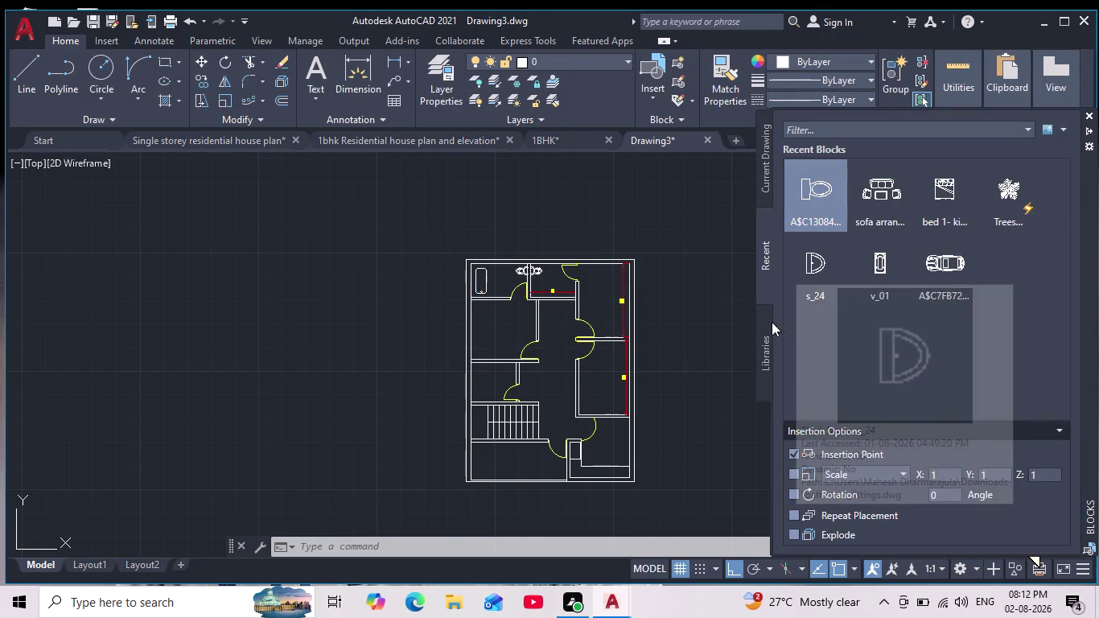
click(759, 348)
scroll(down, 3)
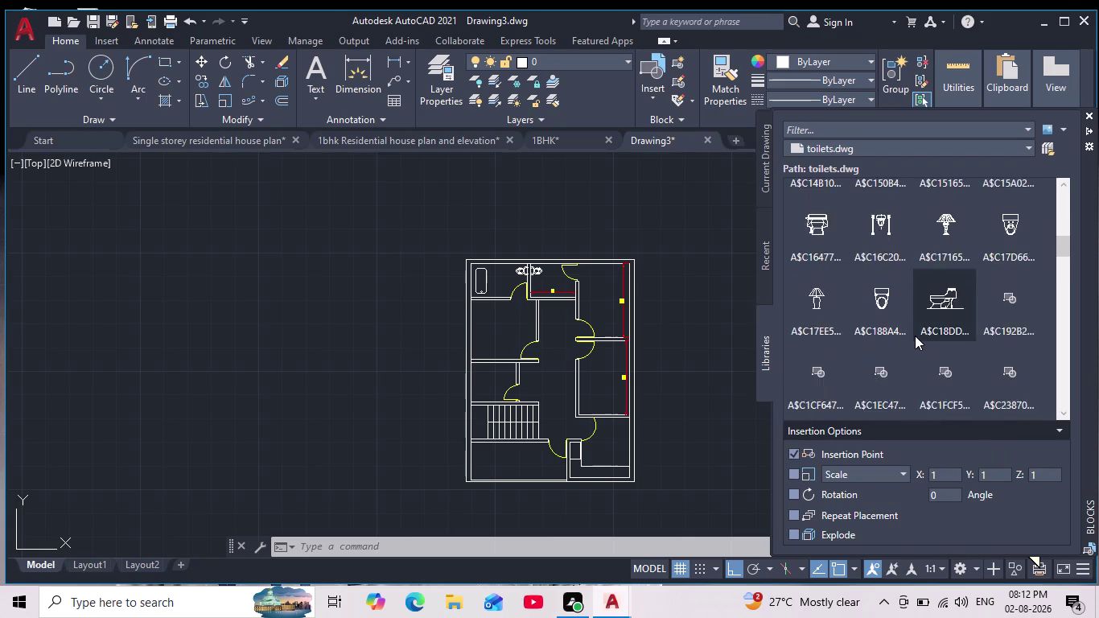
scroll(down, 3)
scroll(down, 3)
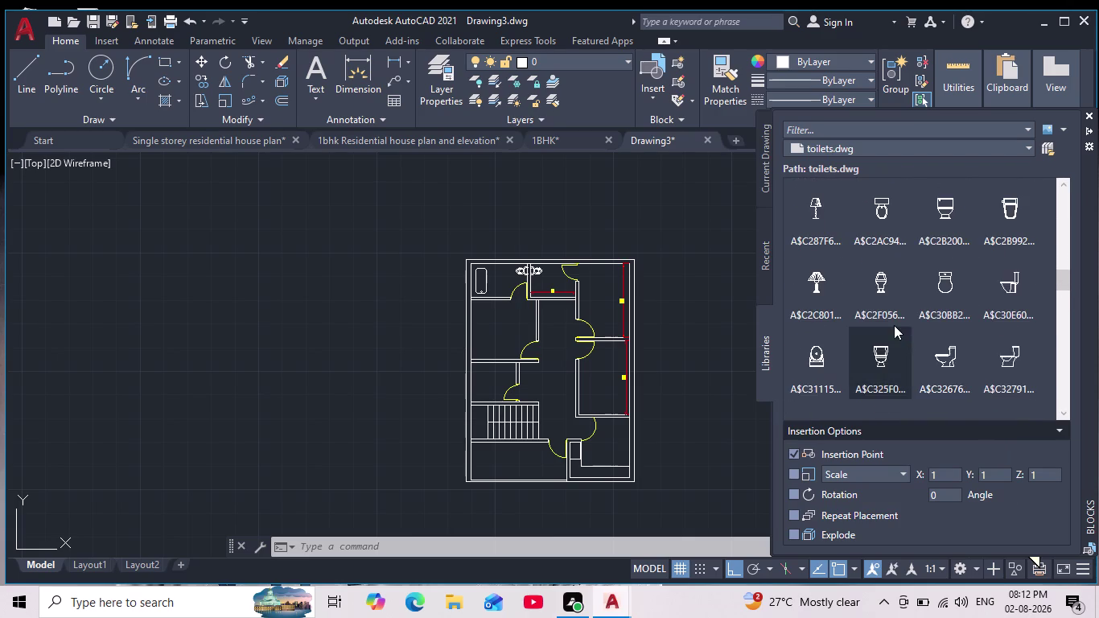
scroll(down, 3)
scroll(down, 3)
scroll(down, 3)
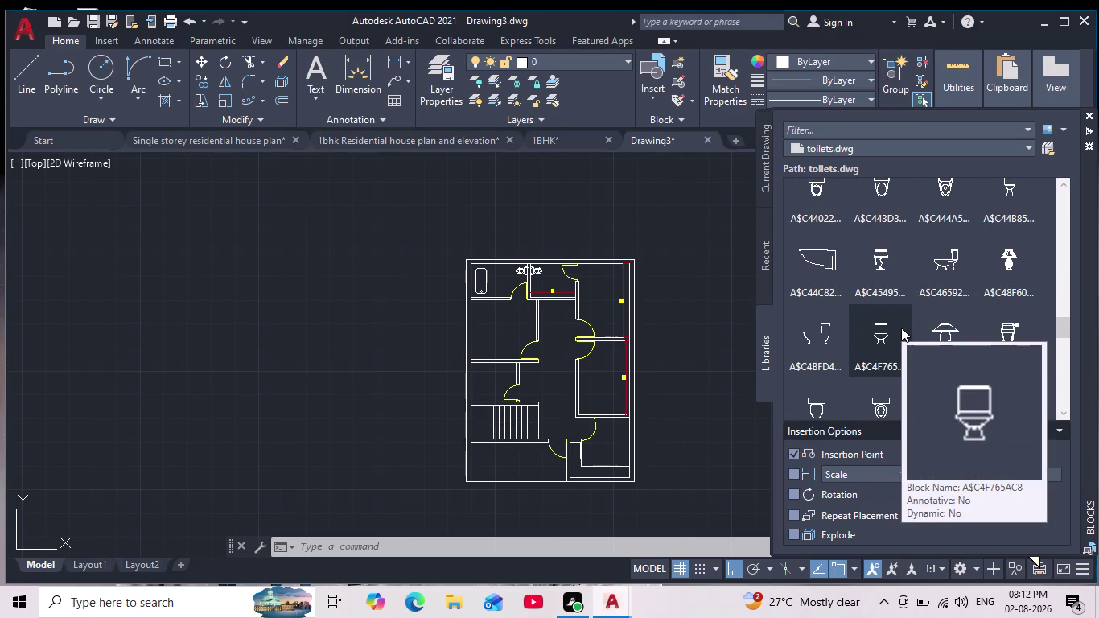
scroll(down, 3)
scroll(down, 3)
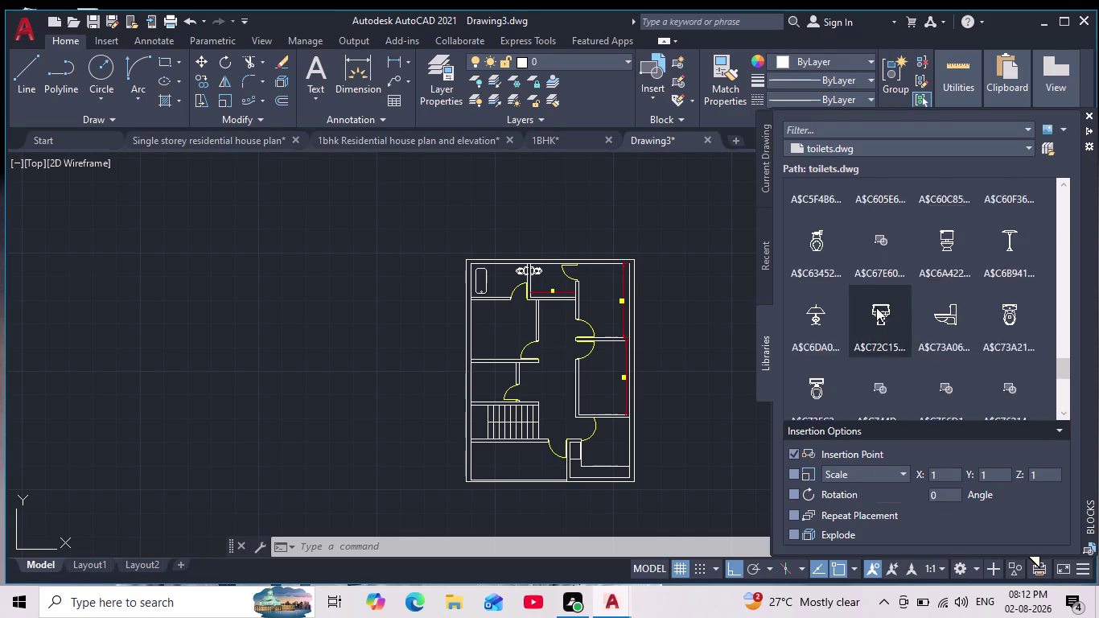
scroll(down, 3)
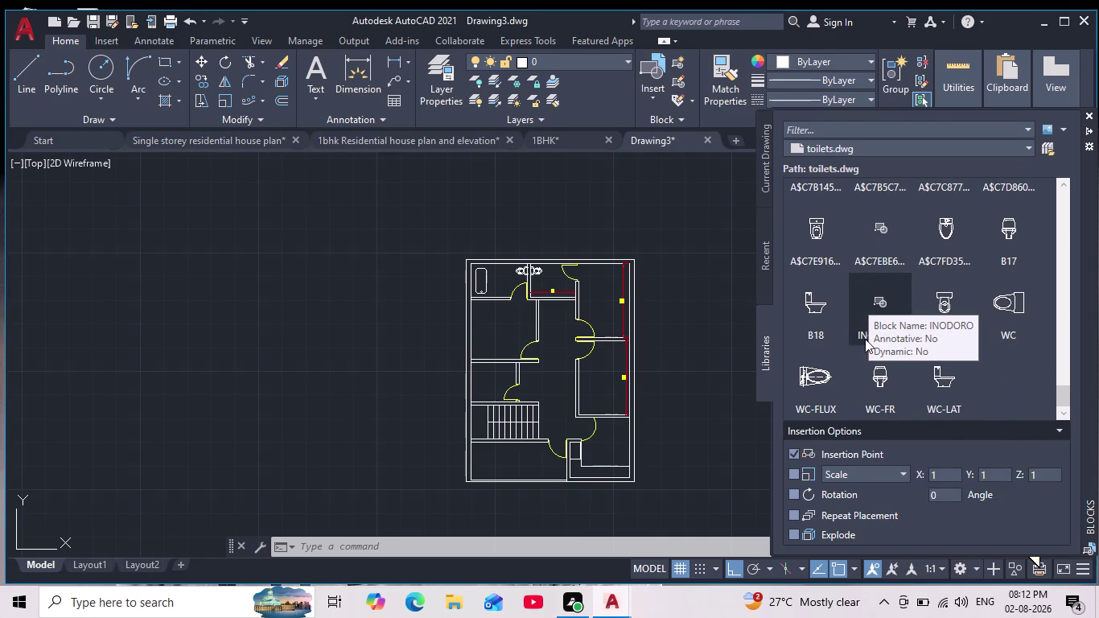
scroll(up, 3)
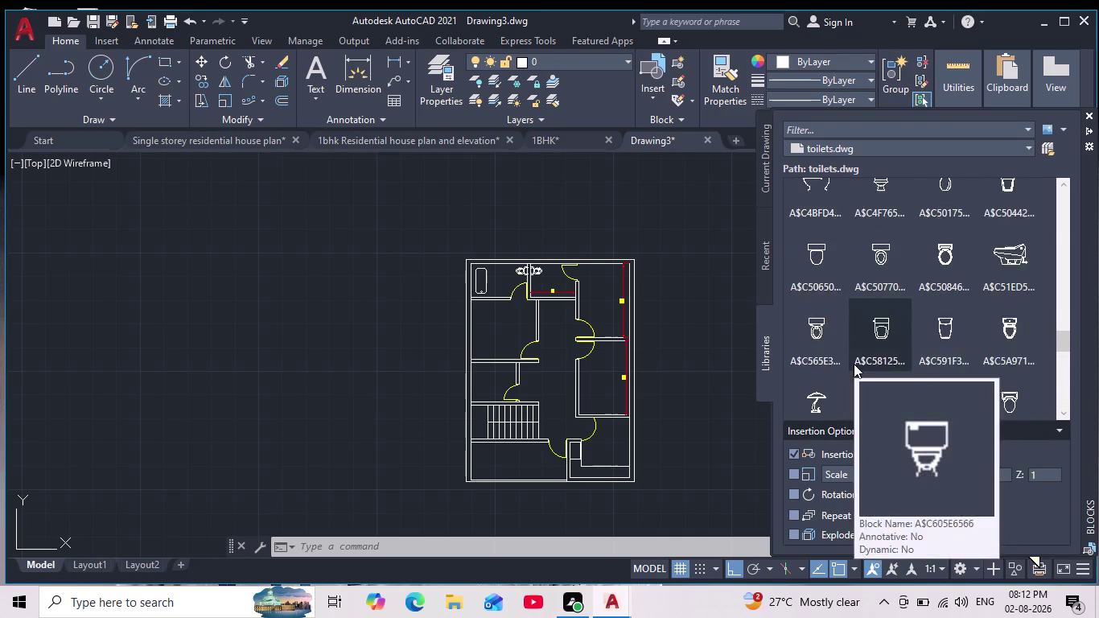
scroll(up, 3)
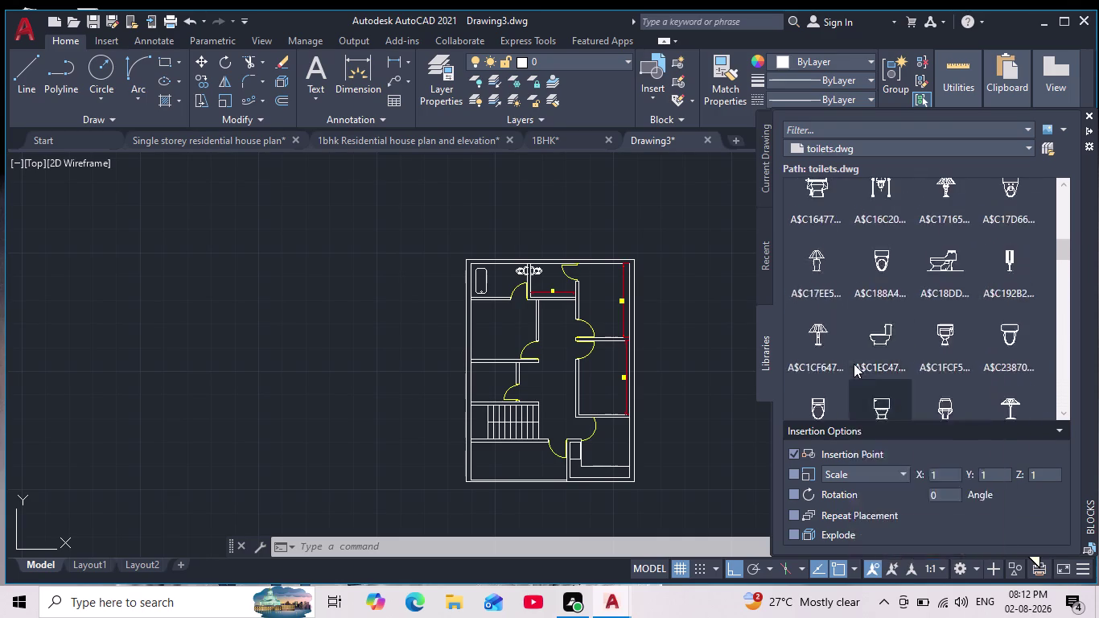
scroll(up, 3)
scroll(up, 3)
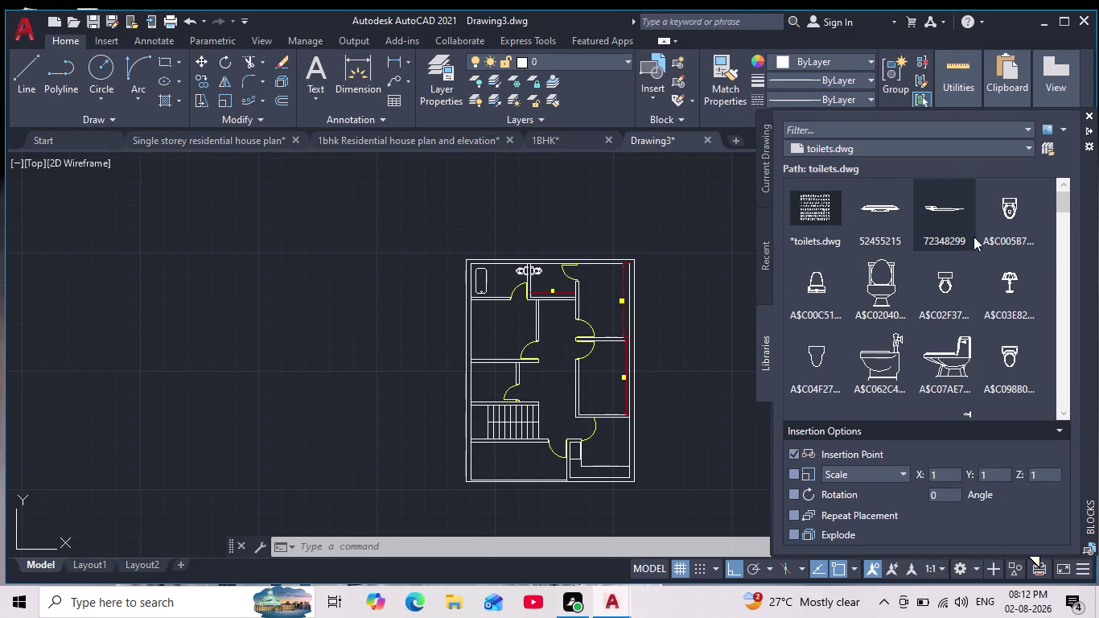
click(767, 258)
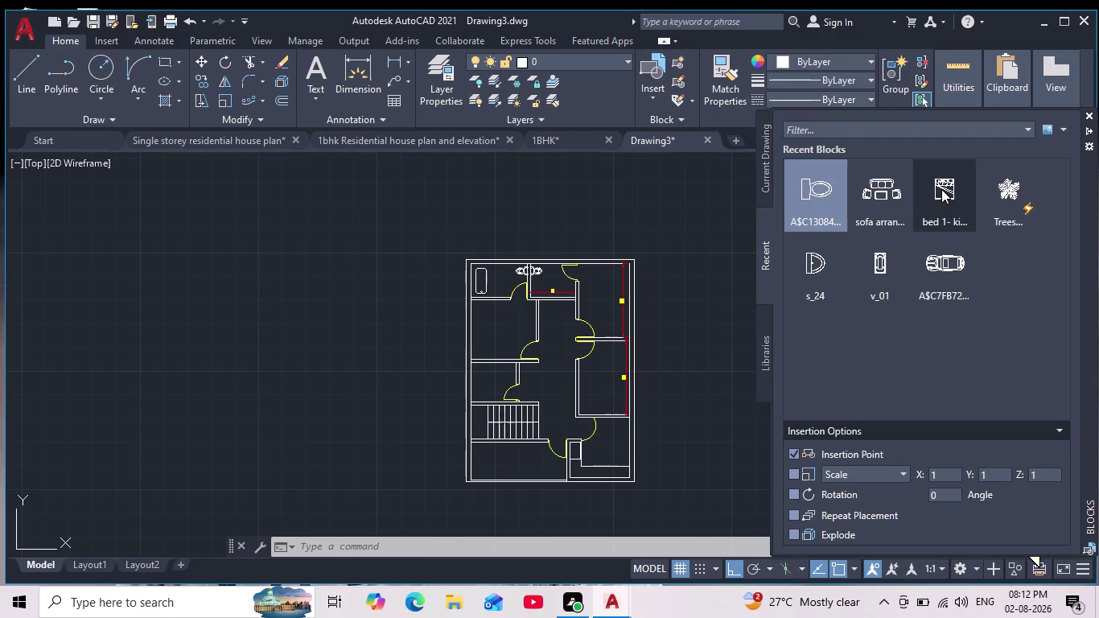
Insert the double bed block from the Blocks palette into the left bedroom.
drag(945, 189, 498, 330)
scroll(up, 3)
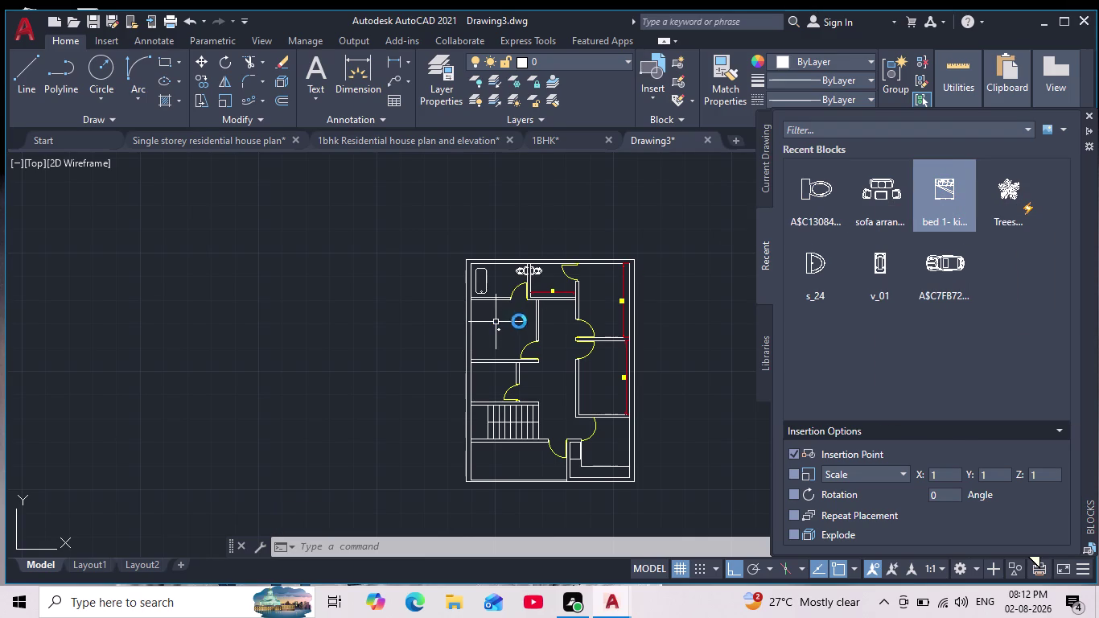
scroll(up, 3)
drag(494, 322, 479, 352)
click(362, 394)
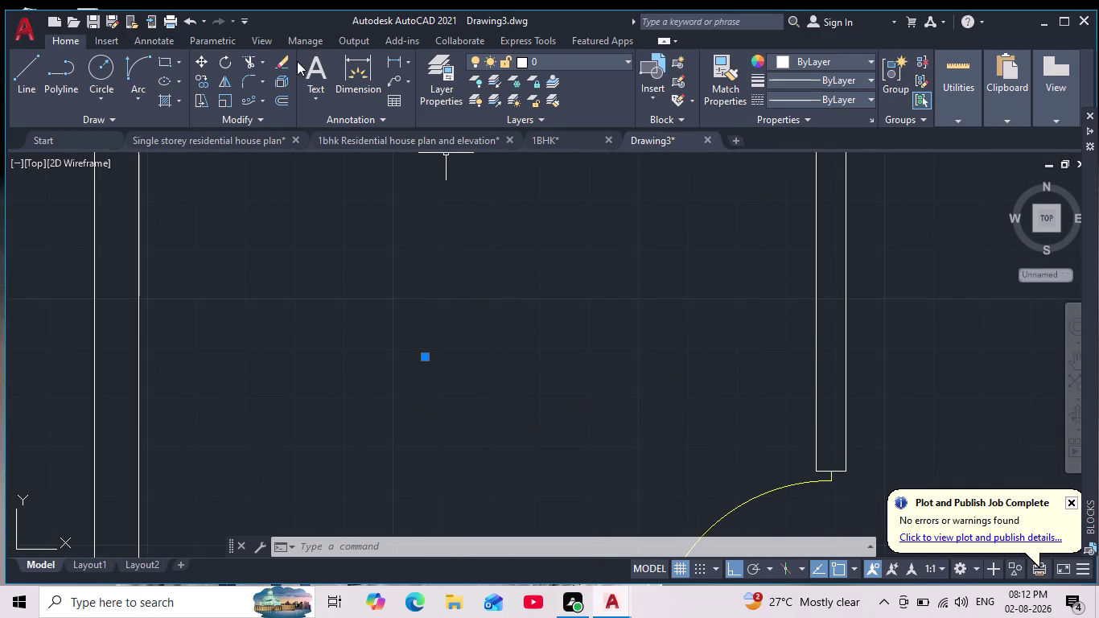
Scale the bed down from a base point so it fits the bedroom.
click(220, 97)
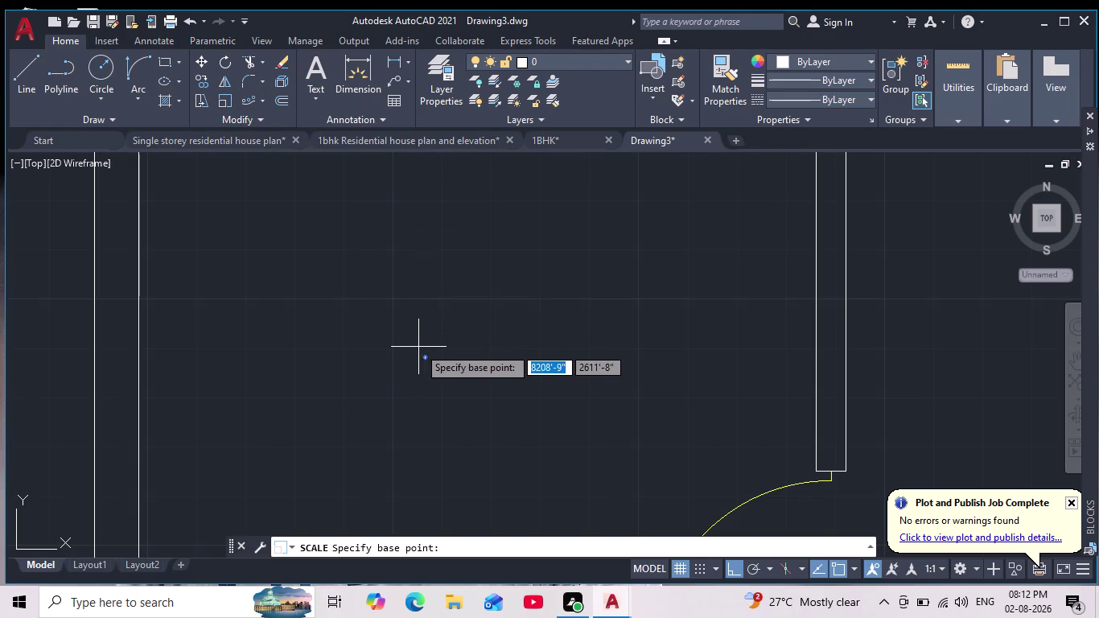
click(426, 354)
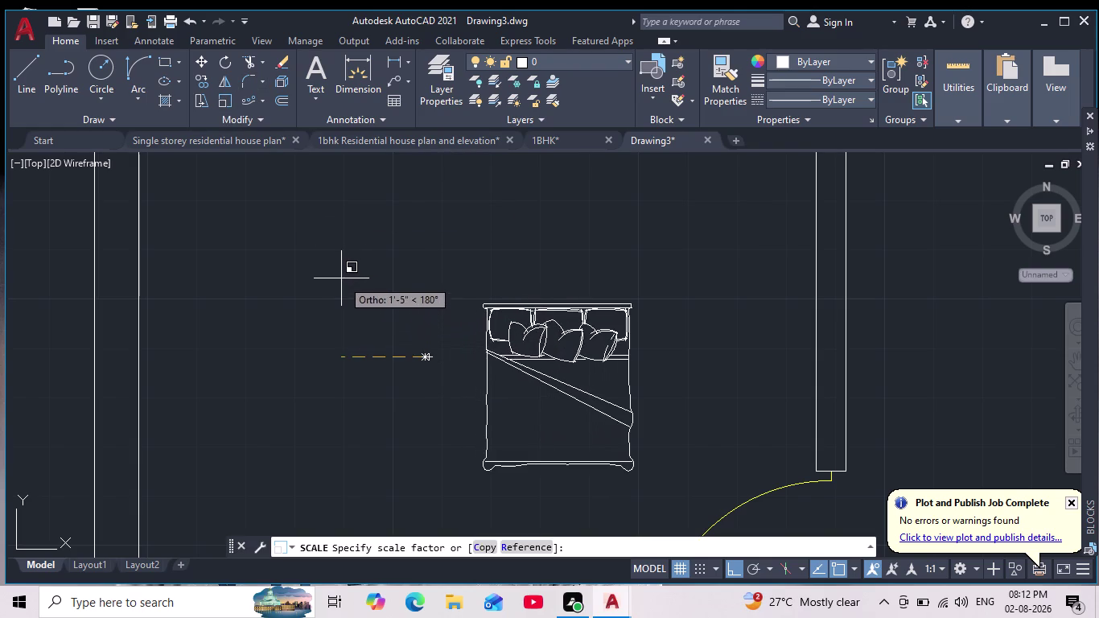
click(341, 279)
scroll(down, 3)
scroll(down, 3)
scroll(up, 3)
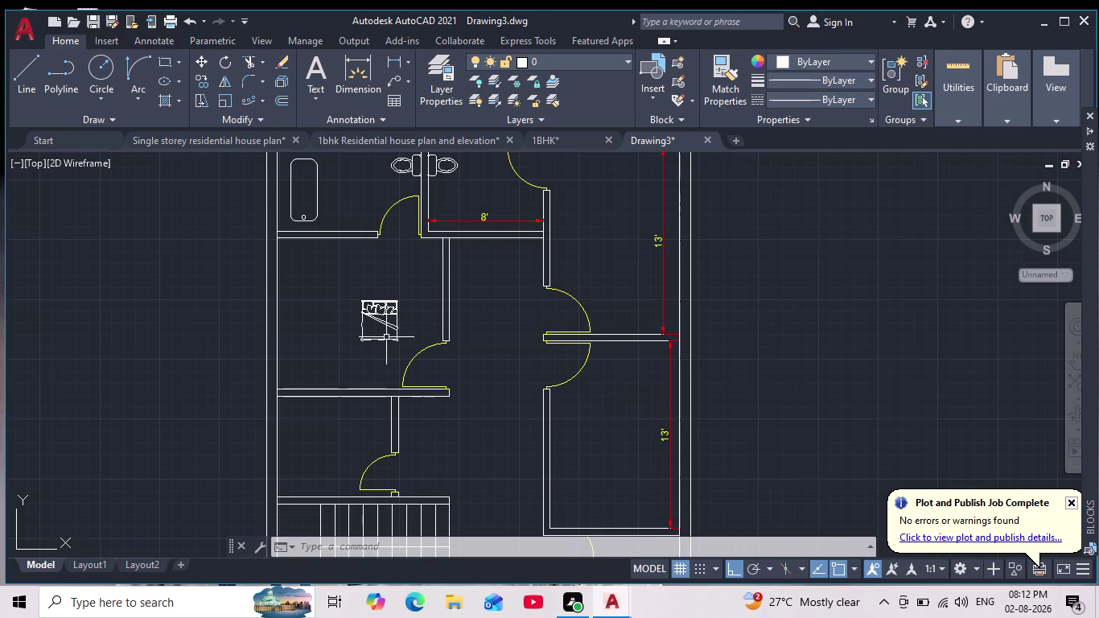
Window-select the bed and rotate it 90 degrees, headboard toward the left wall.
scroll(up, 3)
click(411, 270)
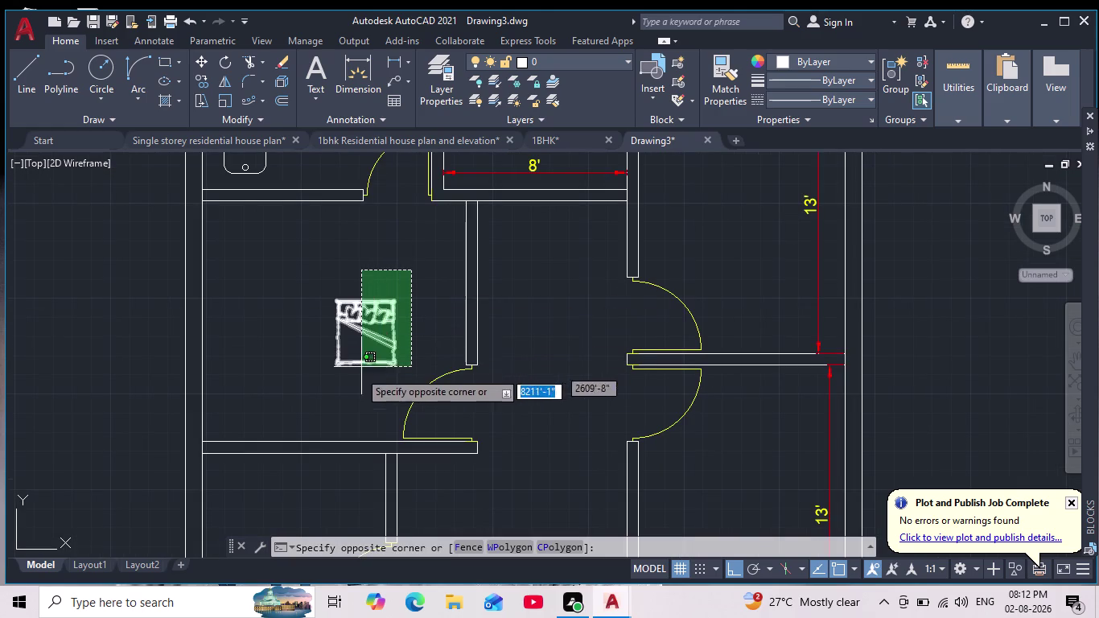
click(319, 383)
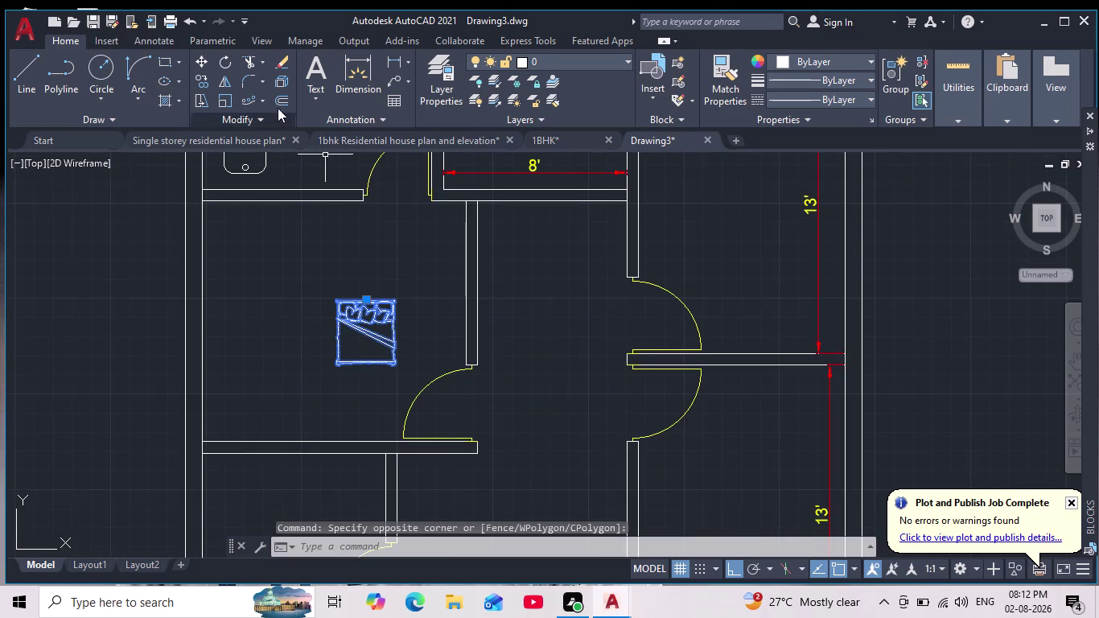
click(222, 57)
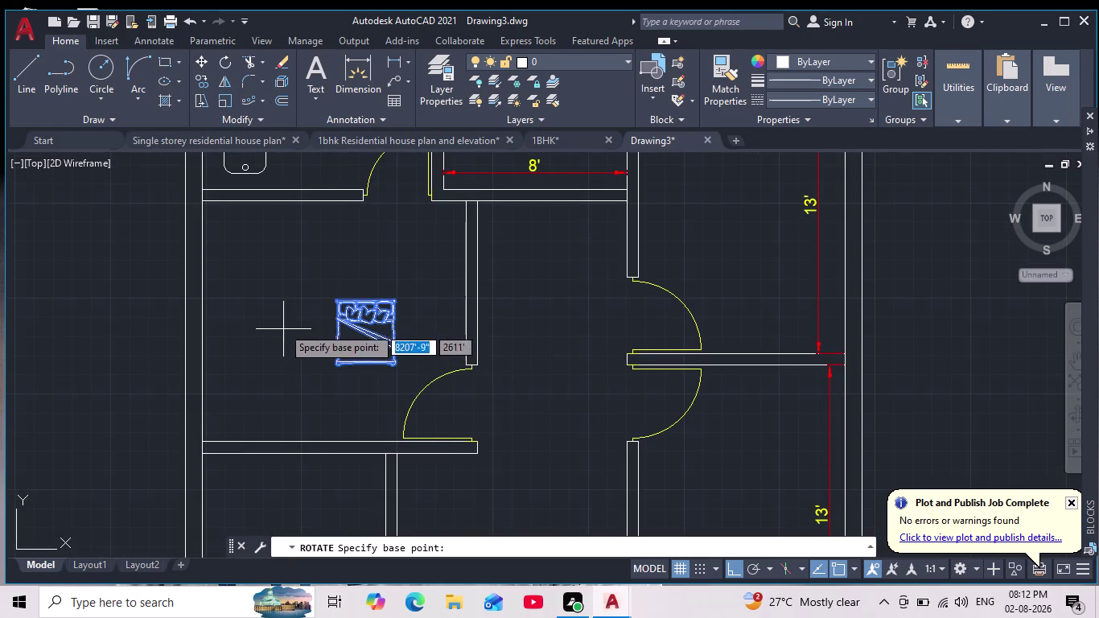
click(281, 325)
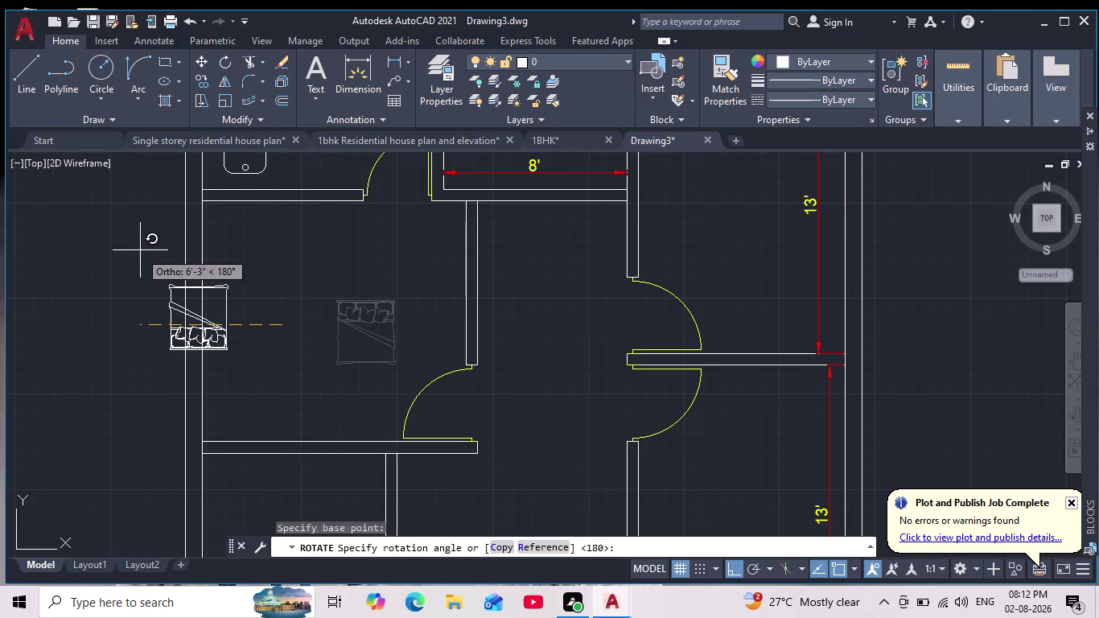
middle_drag(162, 237, 200, 287)
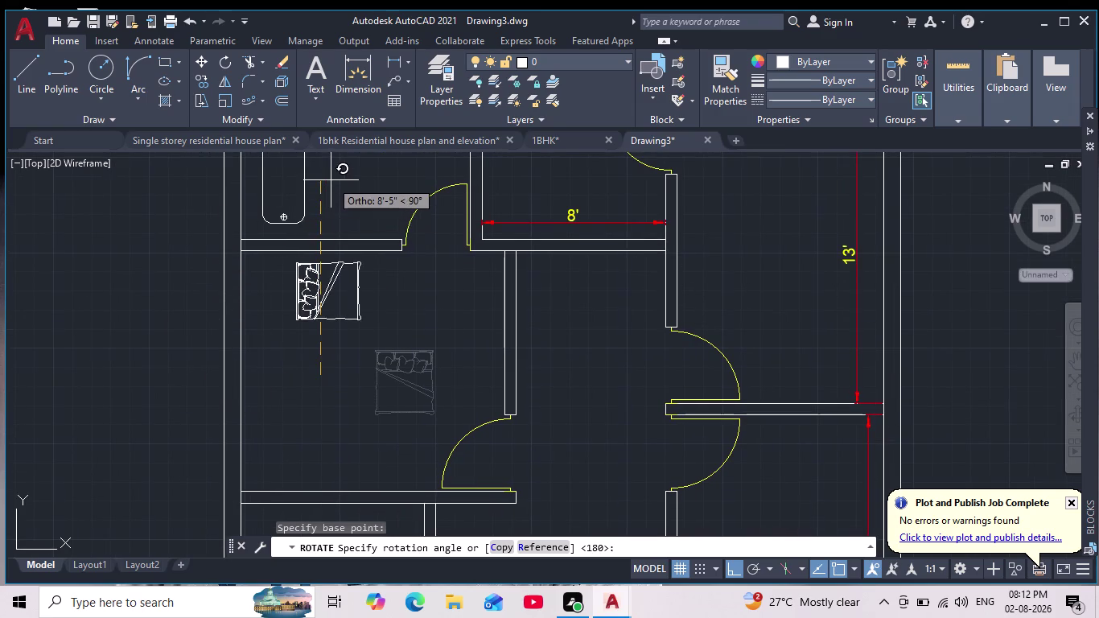
middle_drag(330, 180, 323, 248)
click(334, 224)
scroll(down, 3)
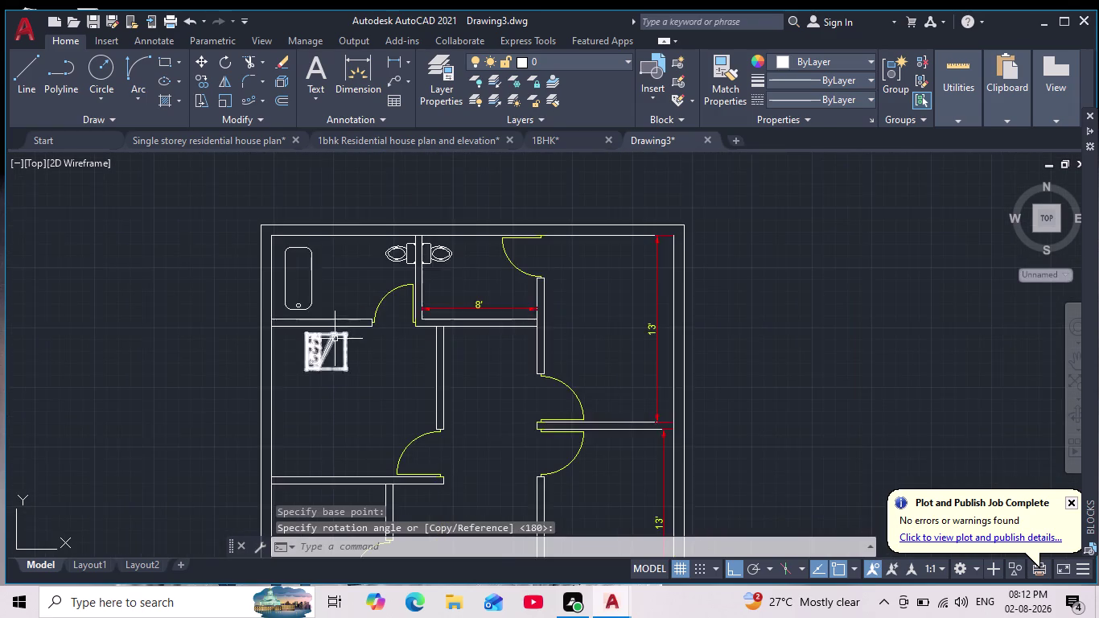
middle_click(334, 339)
scroll(up, 3)
click(322, 329)
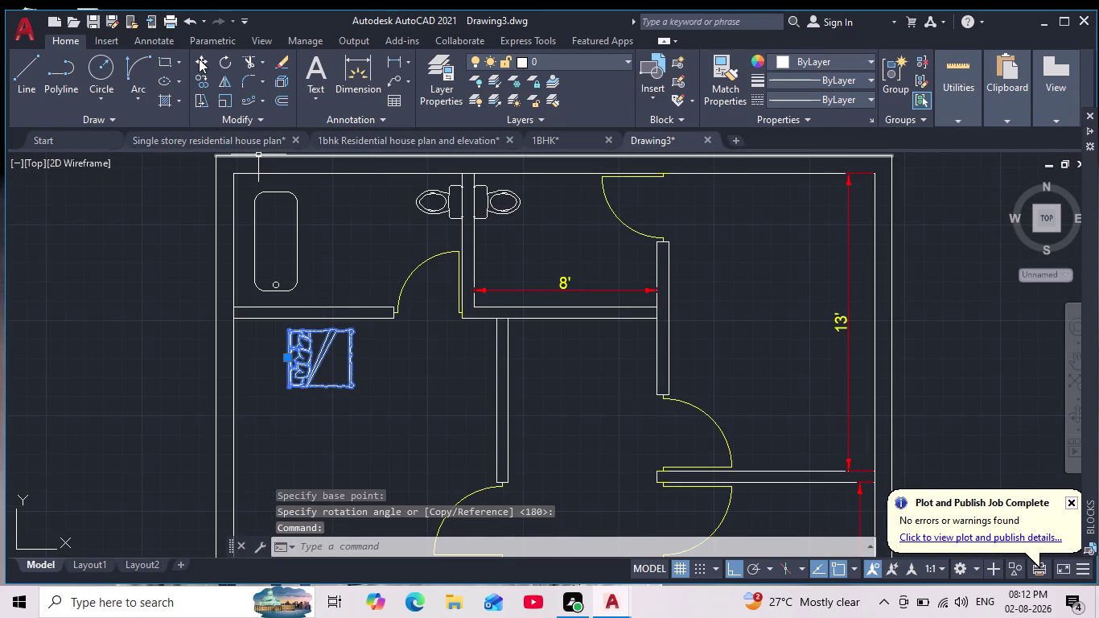
Move the bed lower within the bedroom.
click(199, 57)
click(318, 349)
middle_drag(271, 426, 263, 380)
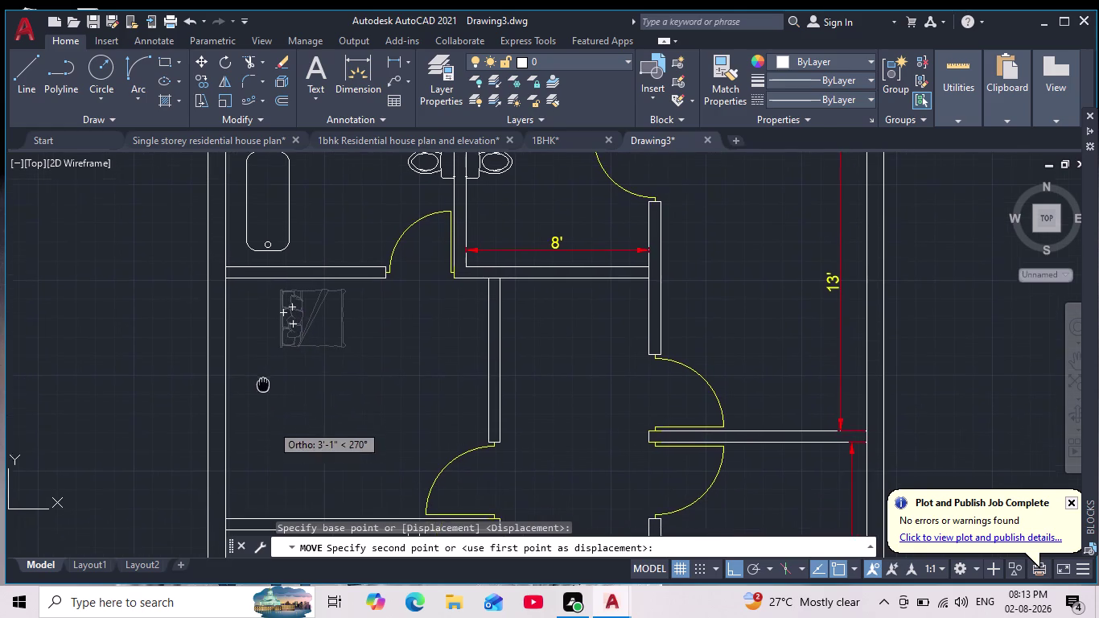
click(732, 567)
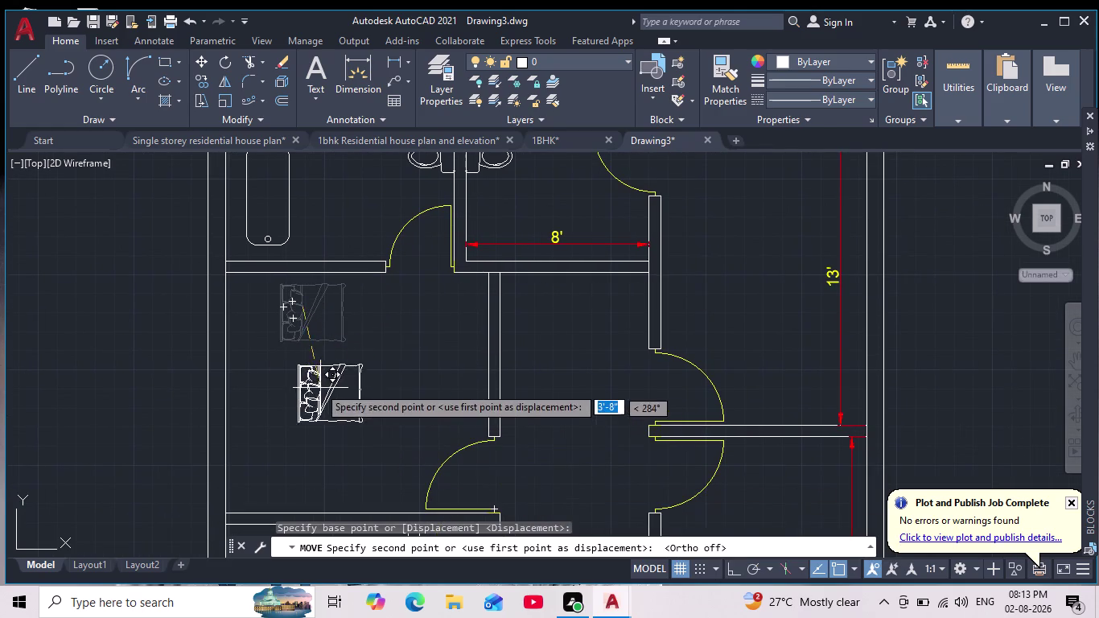
scroll(up, 3)
scroll(down, 3)
middle_drag(319, 376, 325, 358)
click(318, 392)
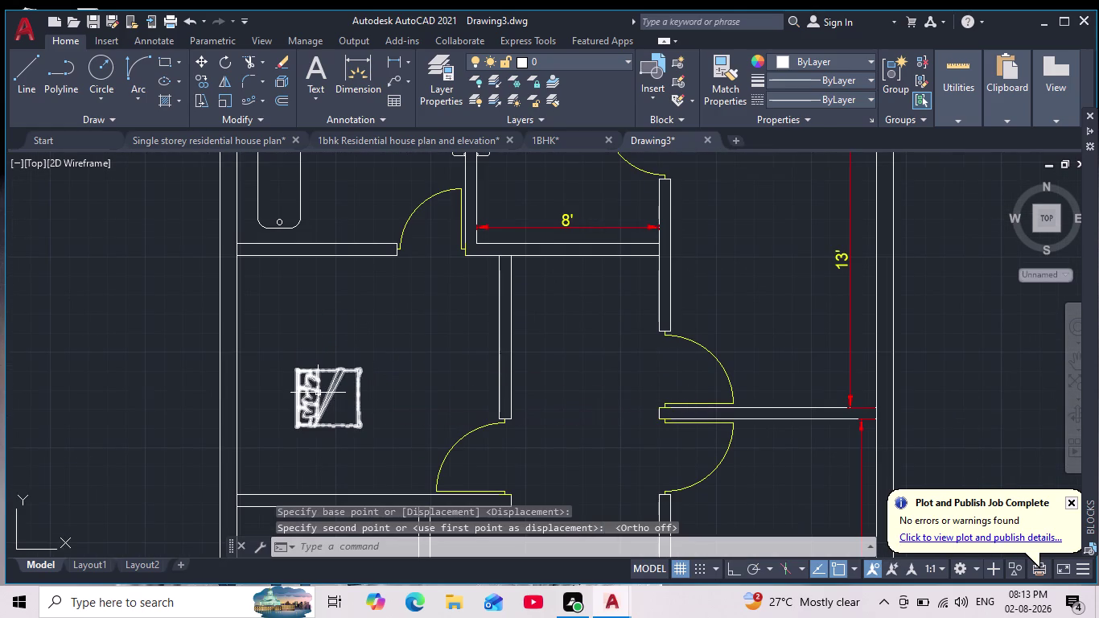
Explode the bed block and regroup its pieces into one unnamed group.
click(393, 357)
click(279, 449)
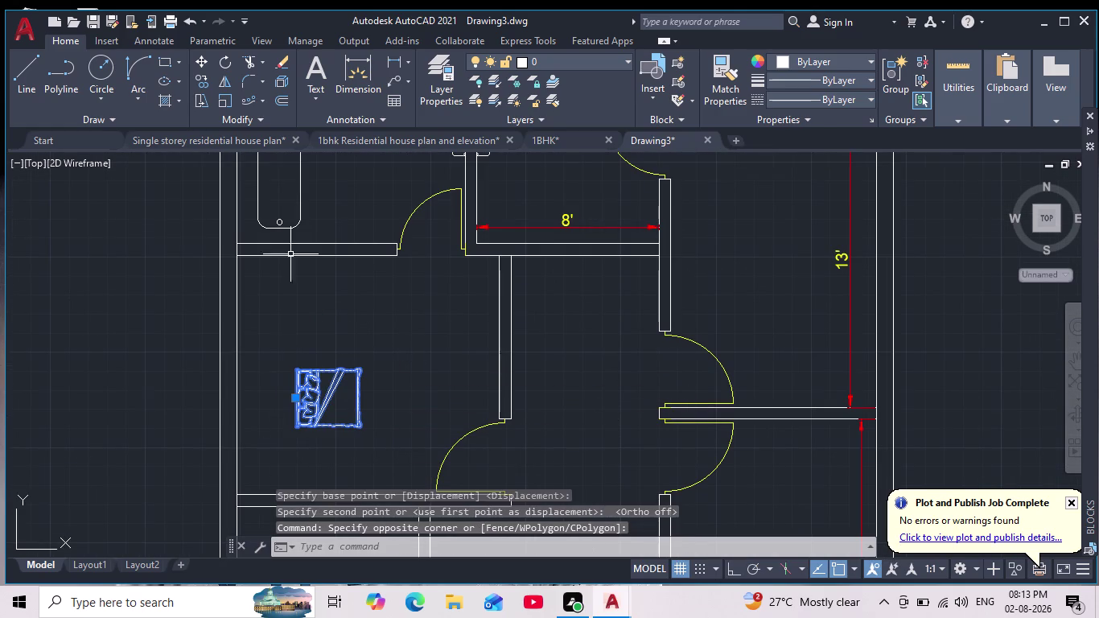
click(279, 78)
drag(384, 353, 395, 379)
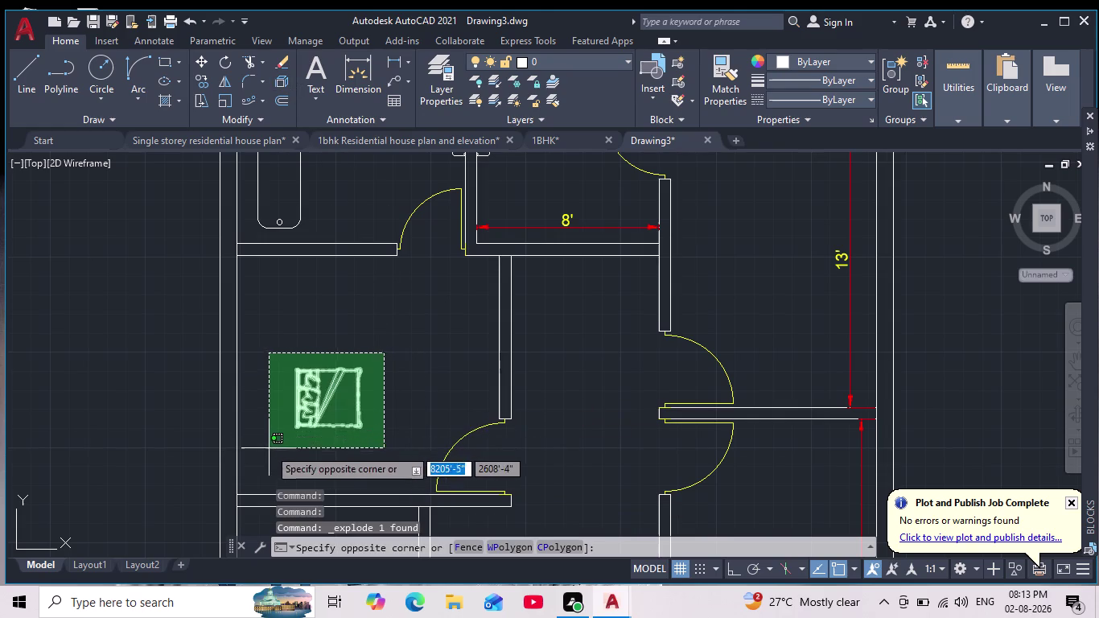
click(269, 448)
click(891, 85)
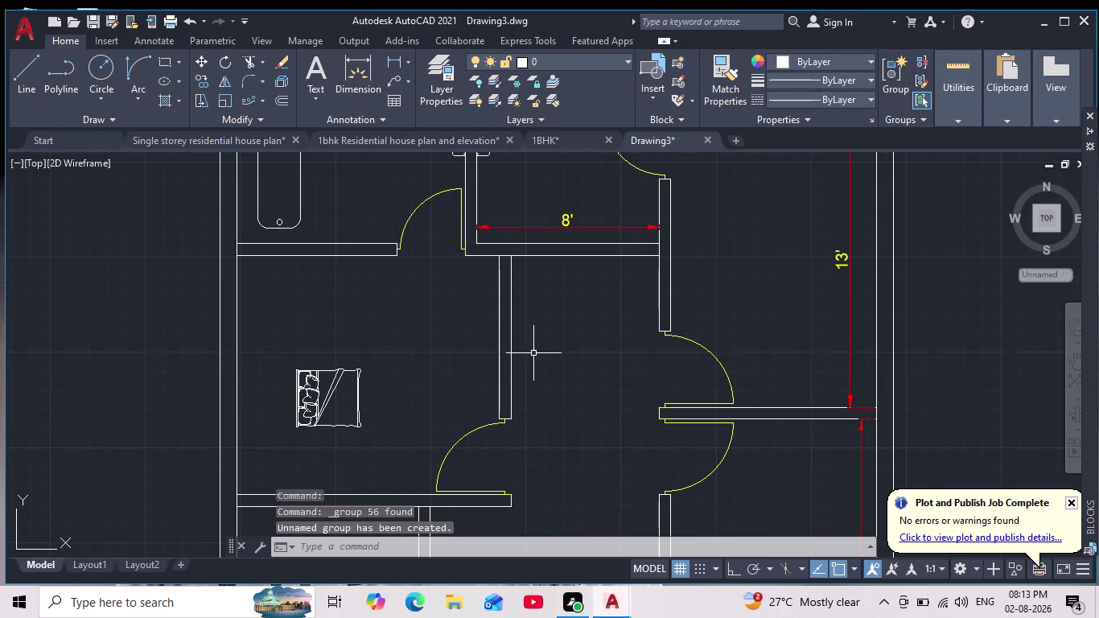
Select the grouped bed and cancel an accidental grip stretch before scaling it.
middle_drag(336, 406, 335, 371)
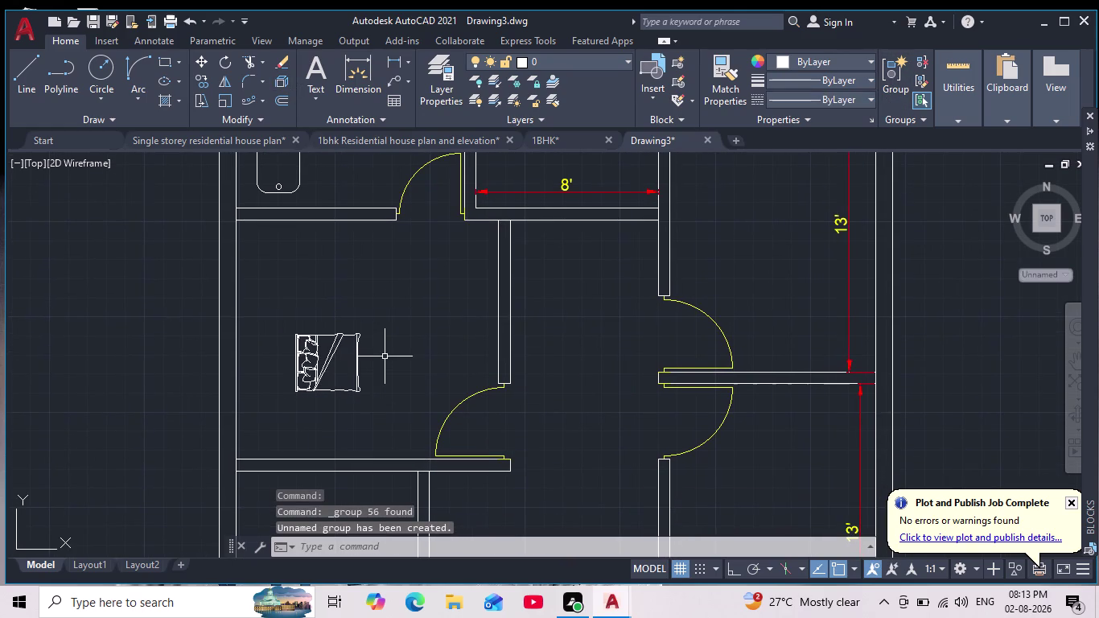
click(306, 359)
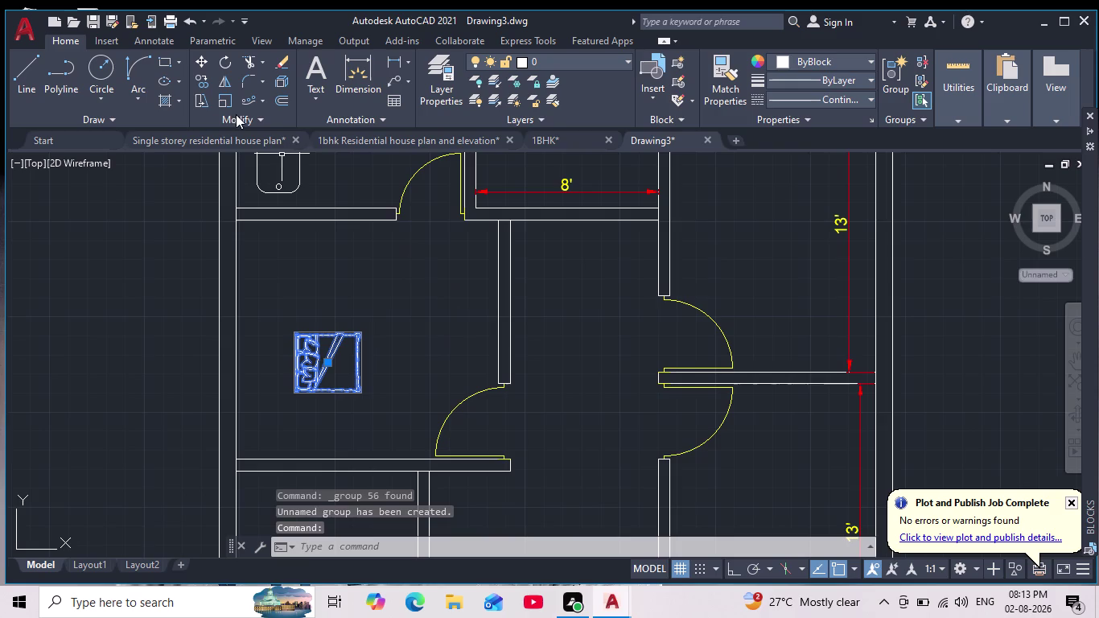
click(215, 97)
click(332, 363)
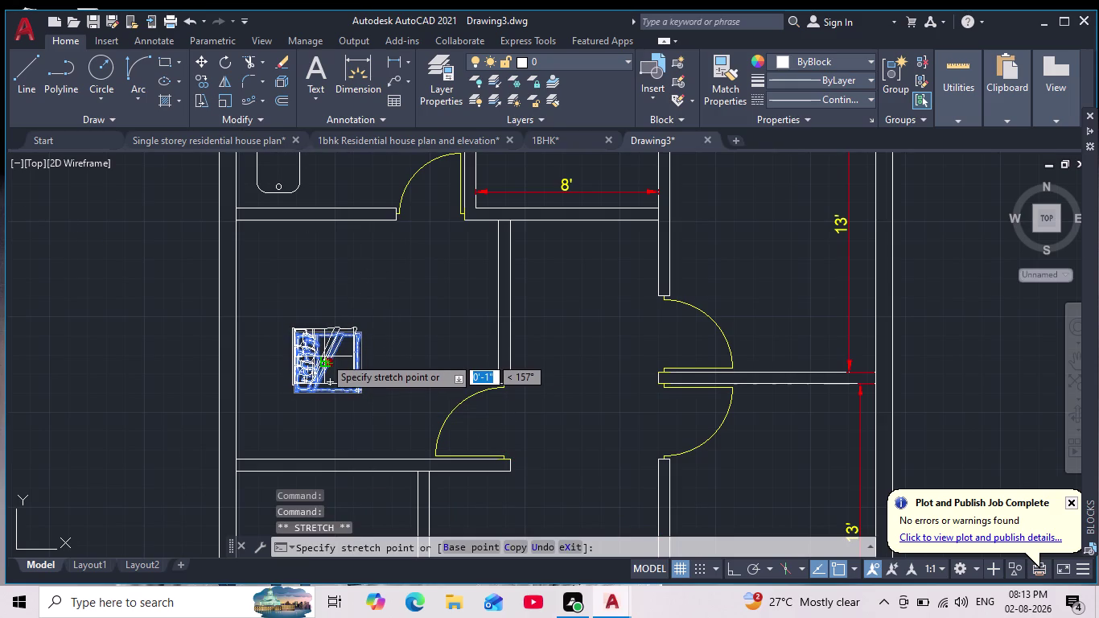
key(Escape)
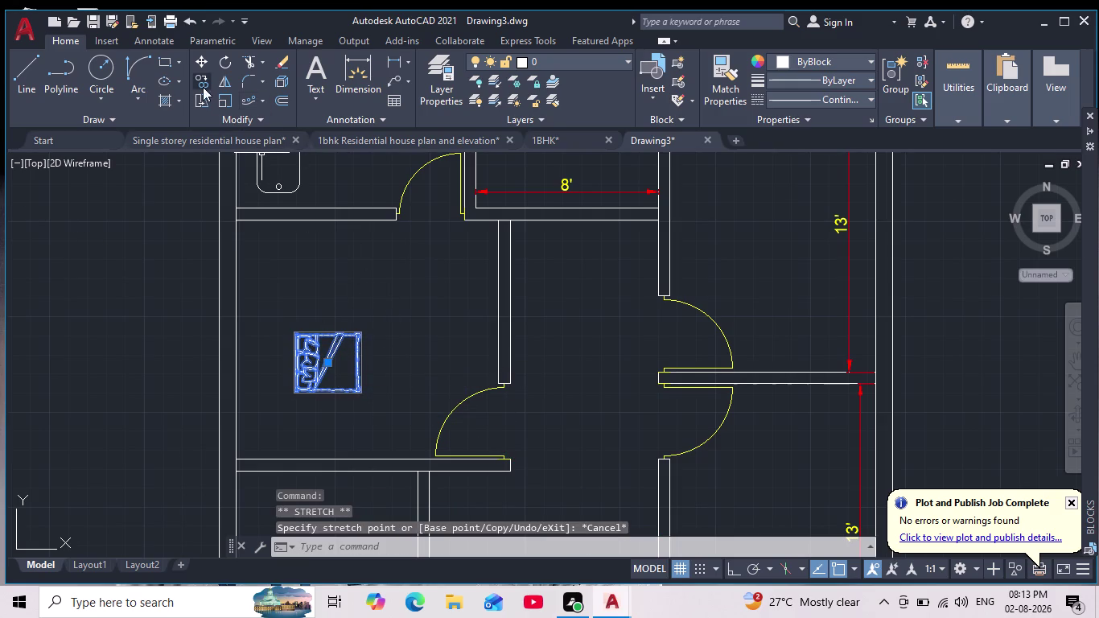
click(225, 102)
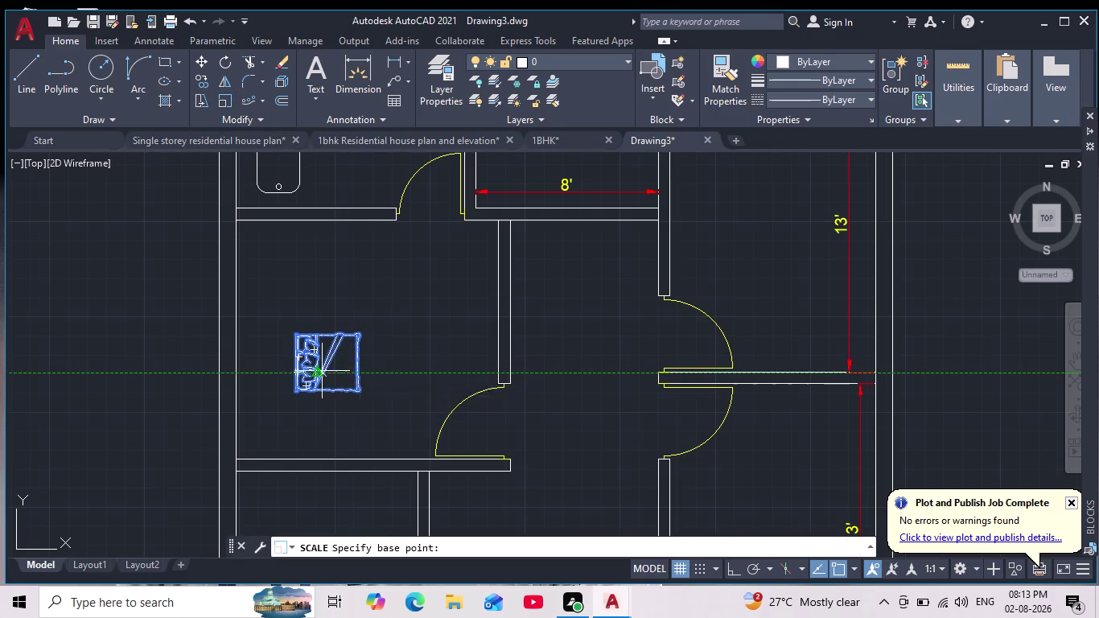
Scale the bed up from a base point to enlarge it in the bedroom.
click(322, 355)
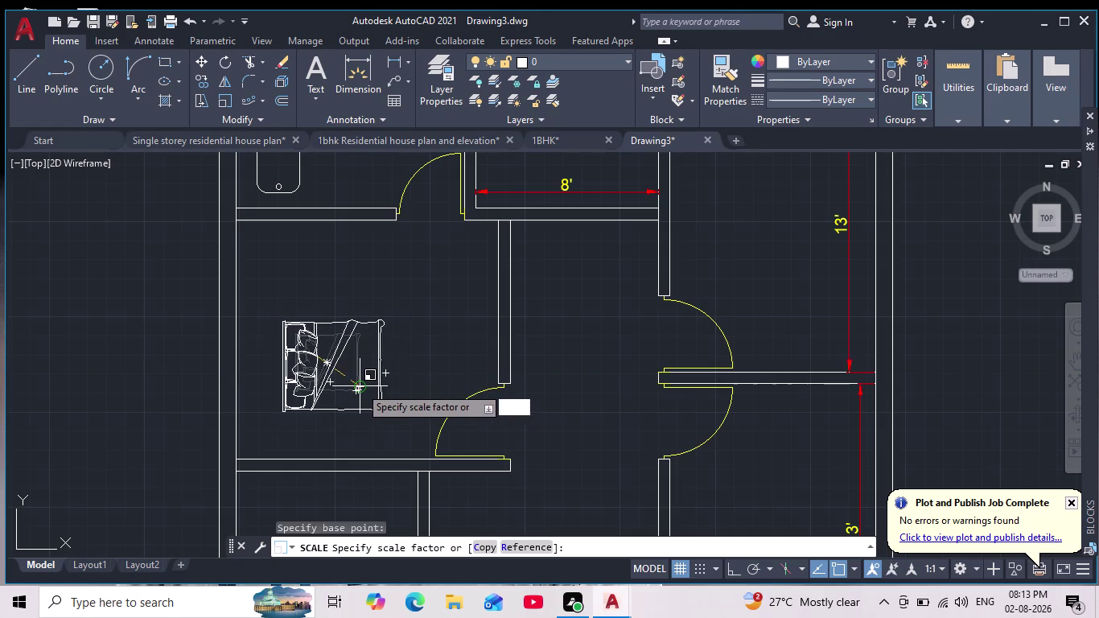
click(365, 391)
scroll(down, 3)
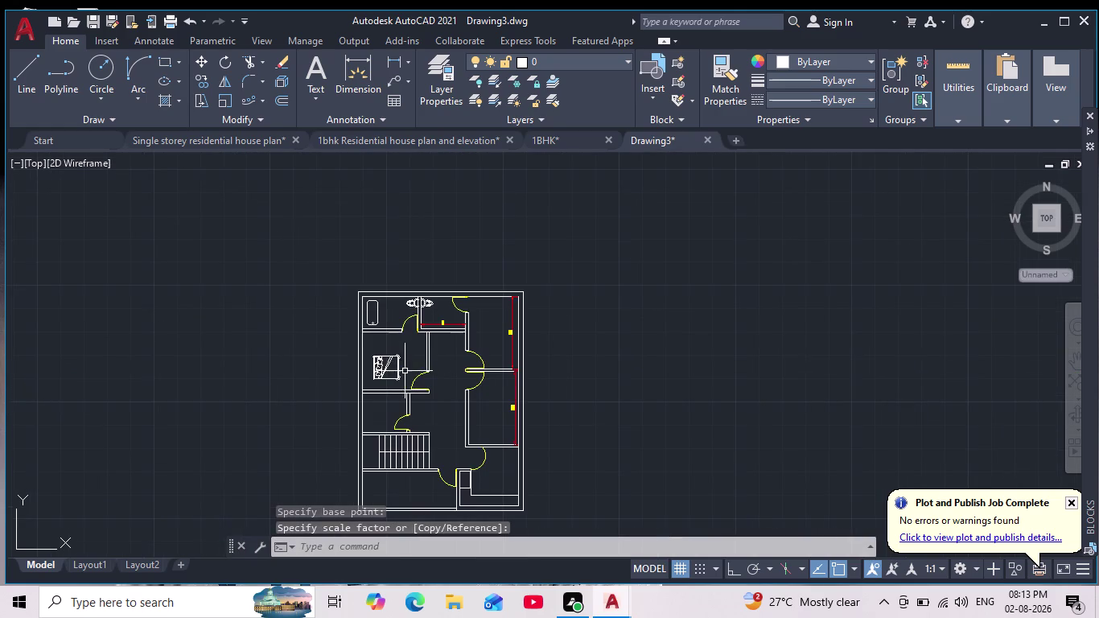
scroll(up, 3)
drag(416, 326, 420, 335)
key(Escape)
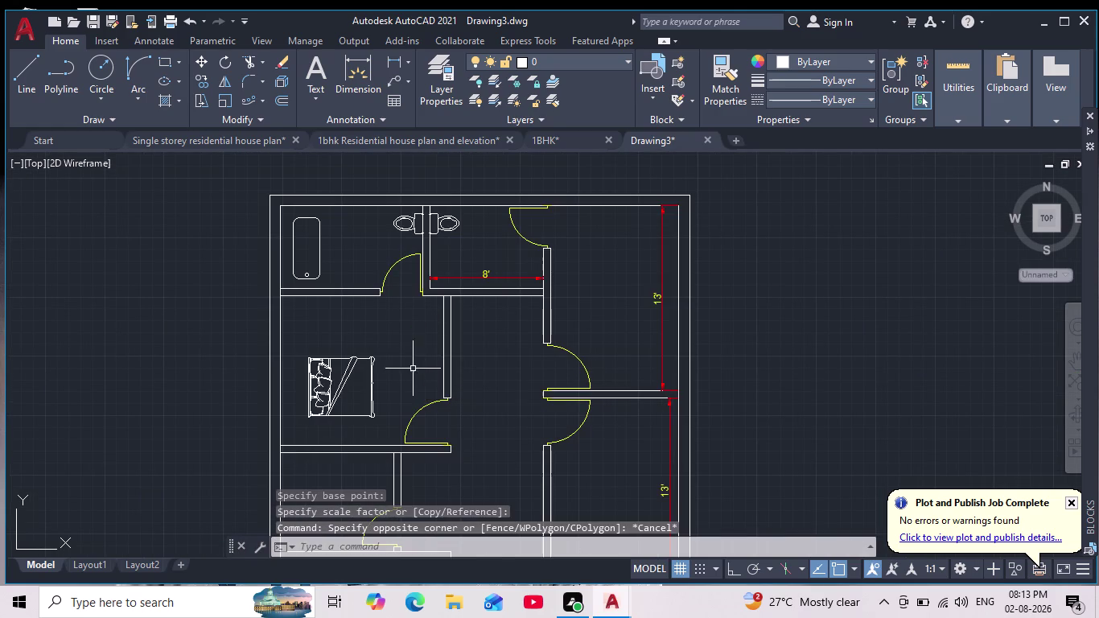
Colour the bed light blue (173,221,247) from the Properties colour dropdown.
click(366, 359)
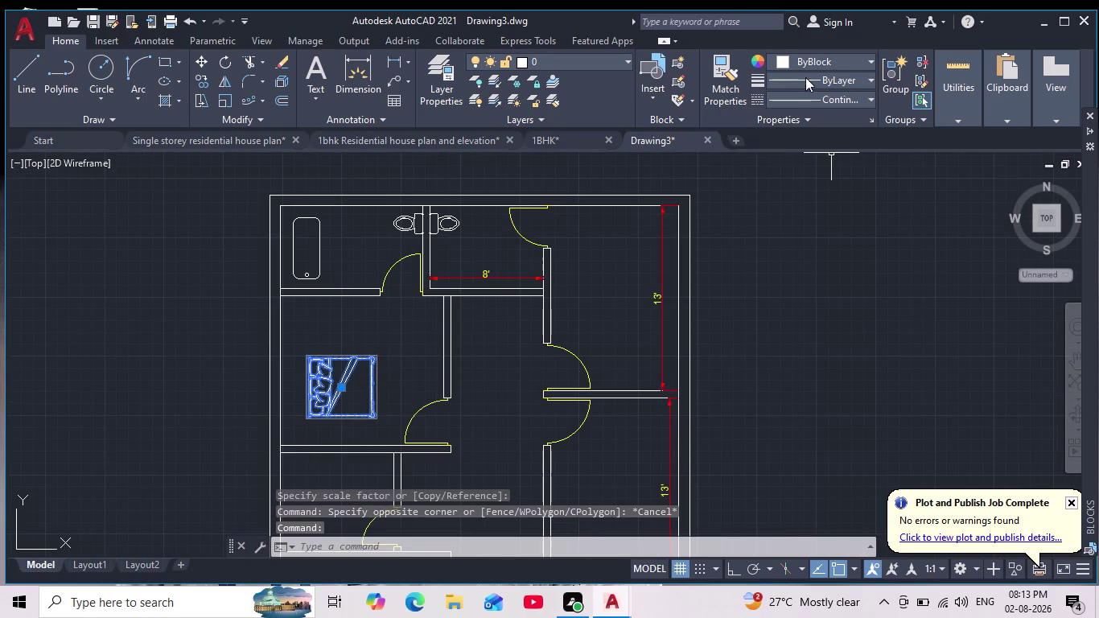
click(784, 60)
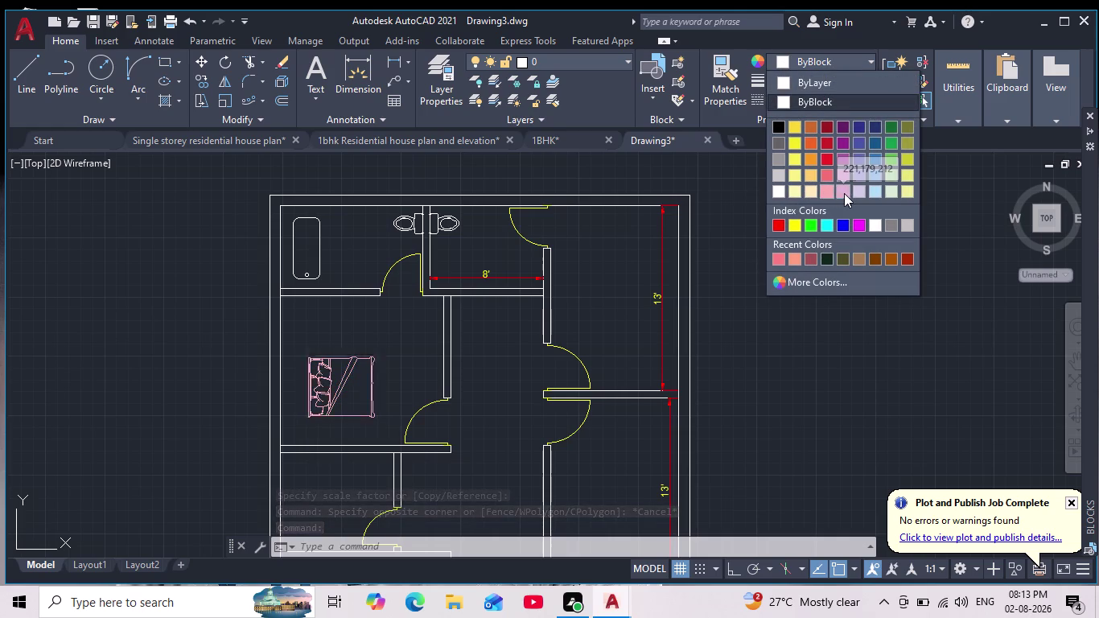
click(874, 189)
key(Escape)
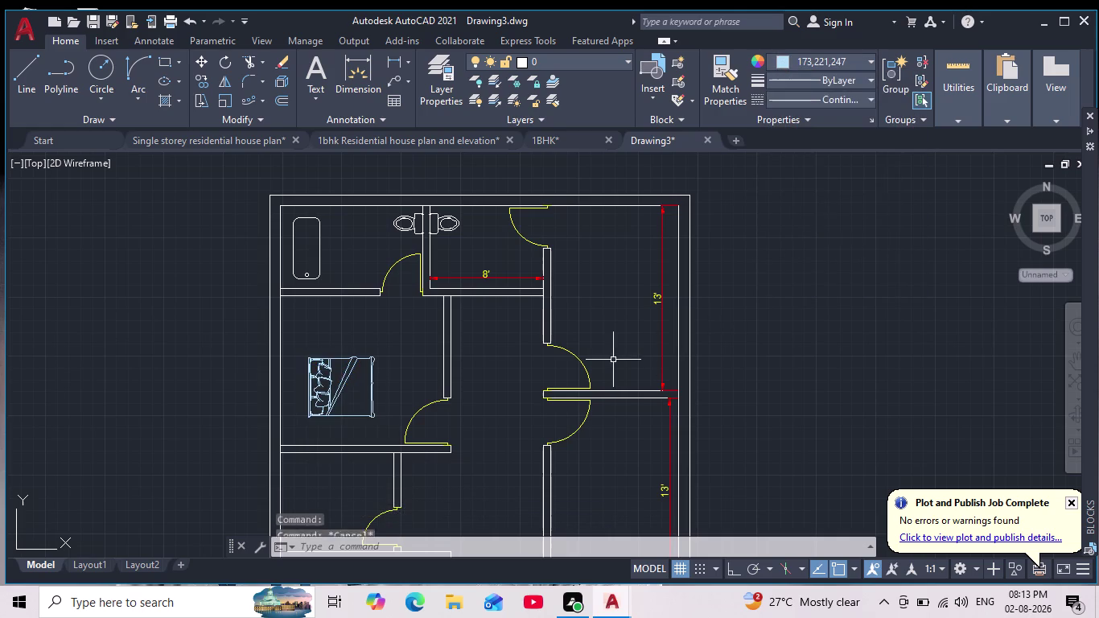
scroll(down, 3)
scroll(up, 3)
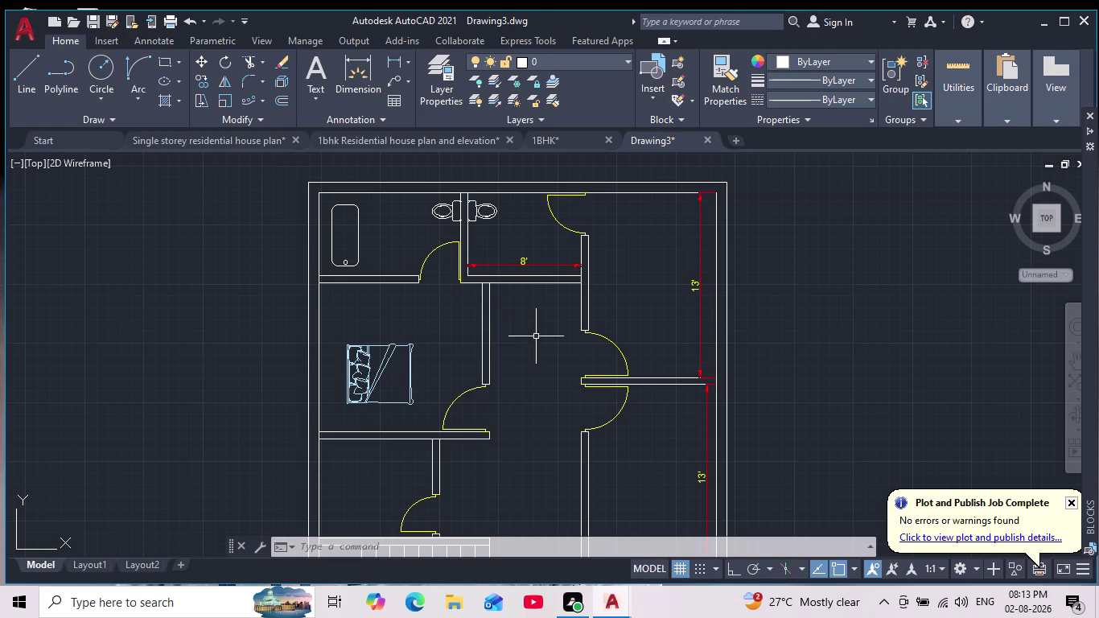
Move the pale blue bed flush against the bedroom's left wall.
scroll(down, 3)
scroll(up, 3)
click(377, 348)
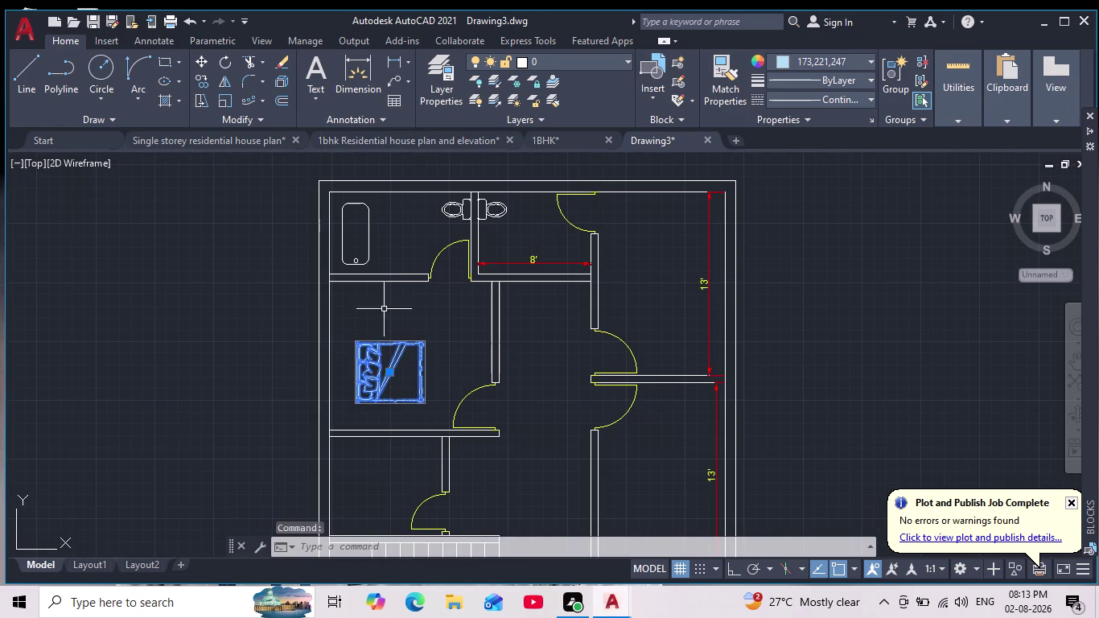
click(202, 65)
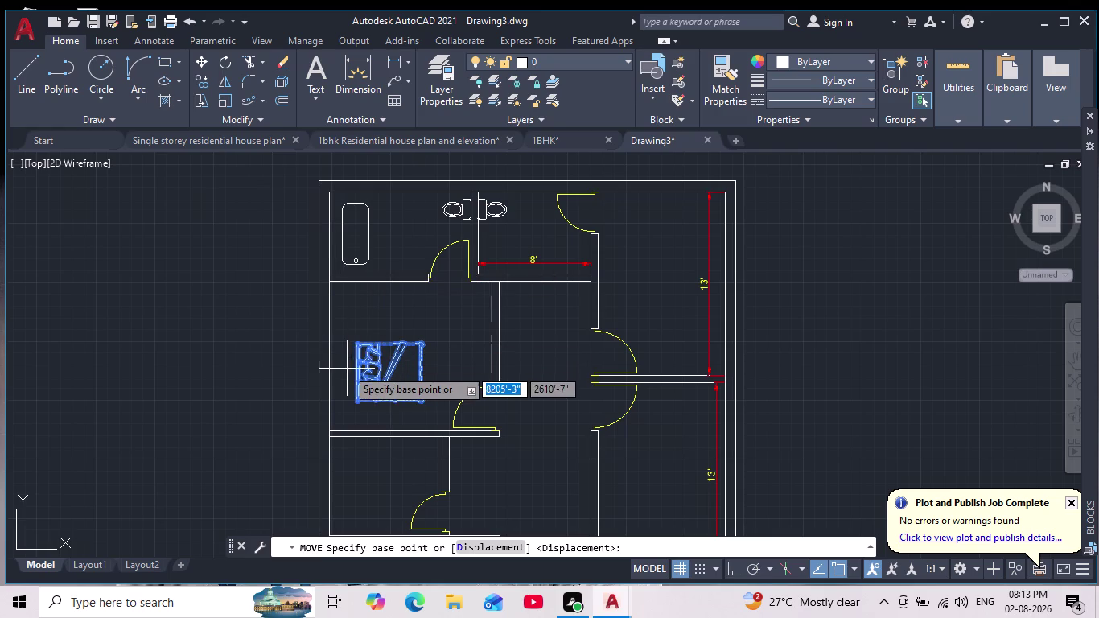
click(350, 370)
scroll(up, 3)
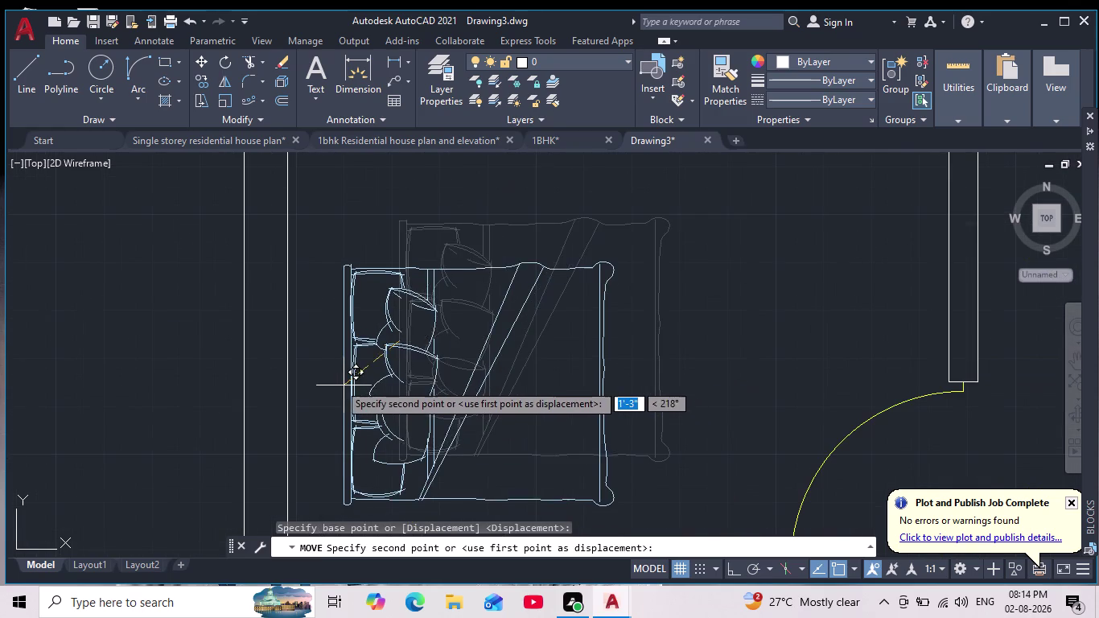
scroll(down, 3)
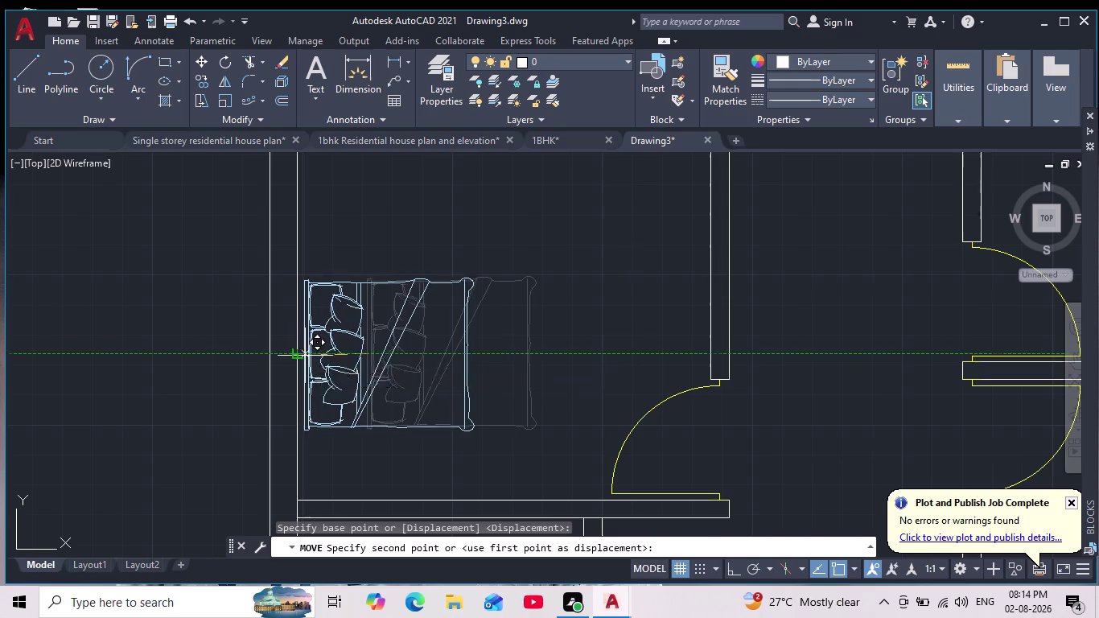
click(310, 359)
scroll(down, 3)
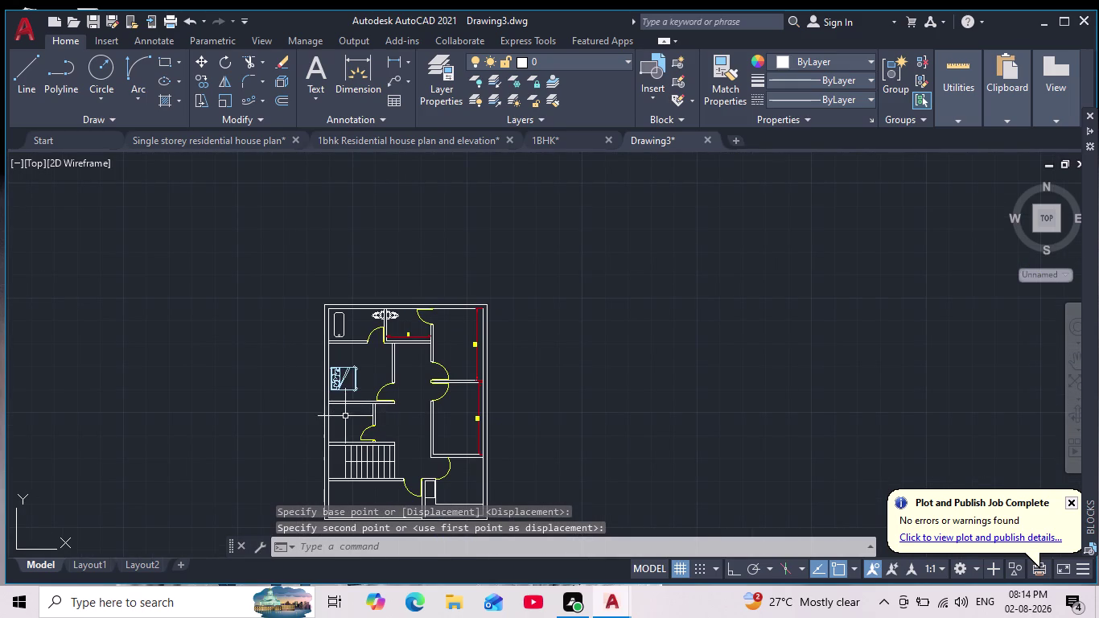
scroll(up, 3)
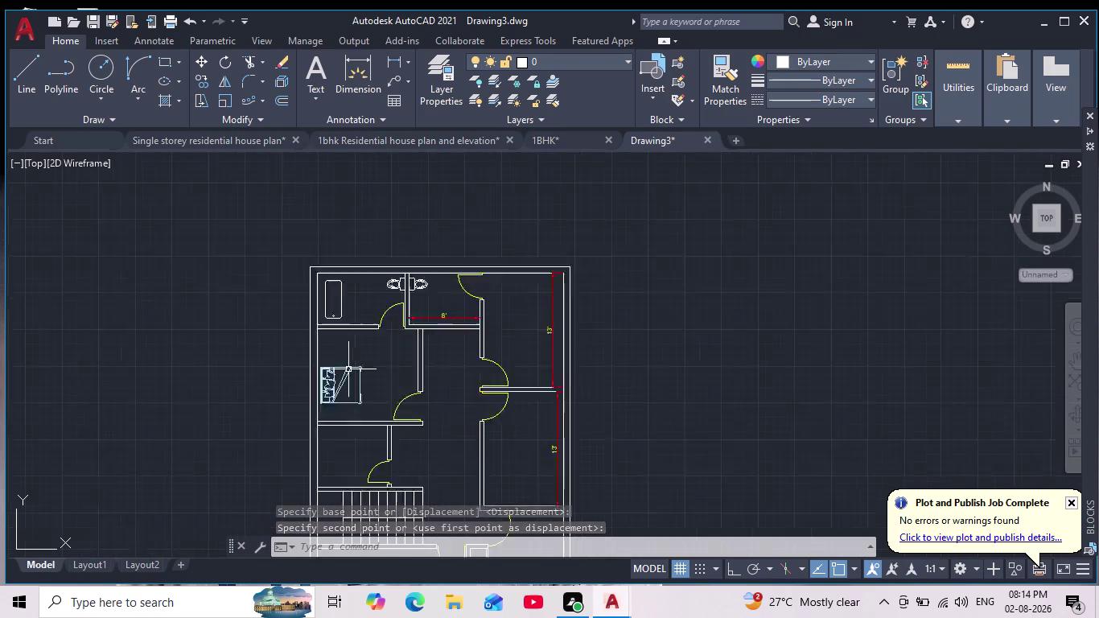
scroll(up, 3)
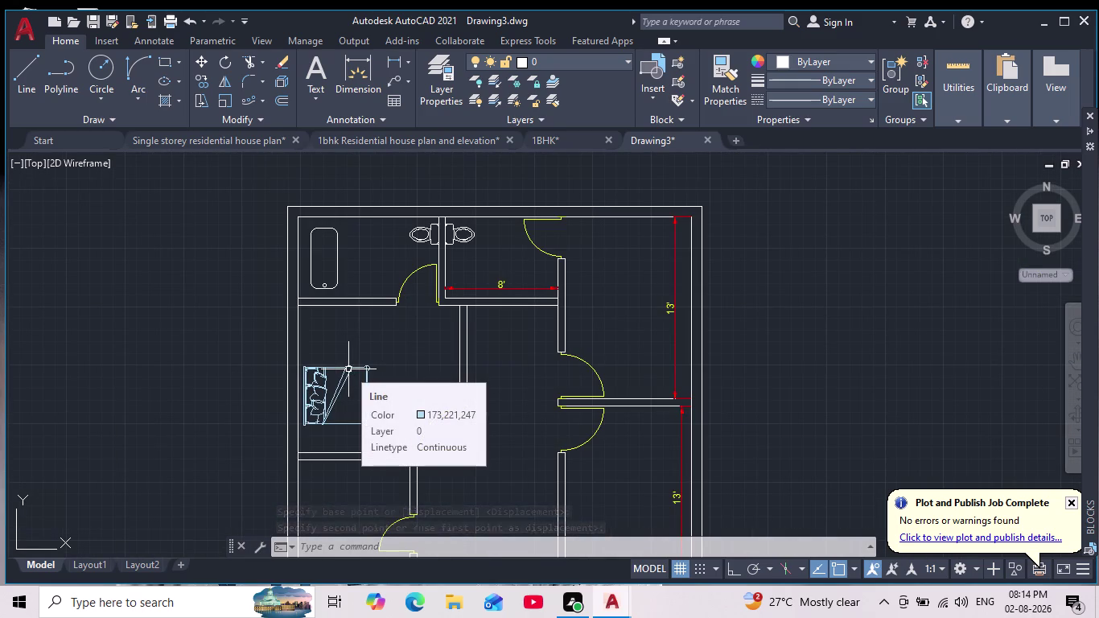
scroll(down, 3)
scroll(up, 3)
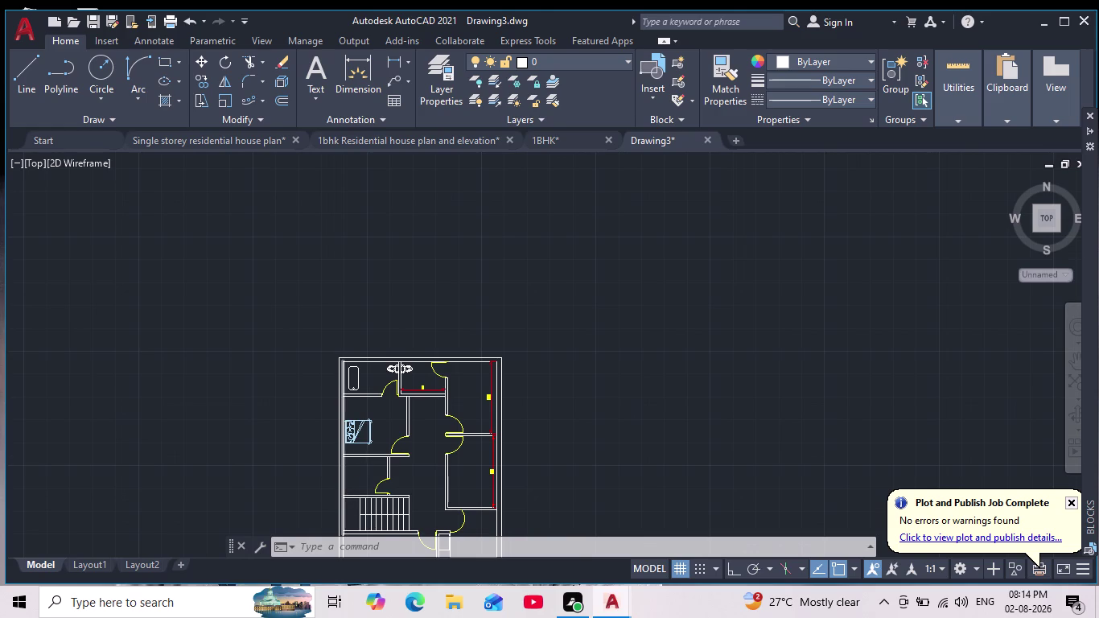
scroll(up, 3)
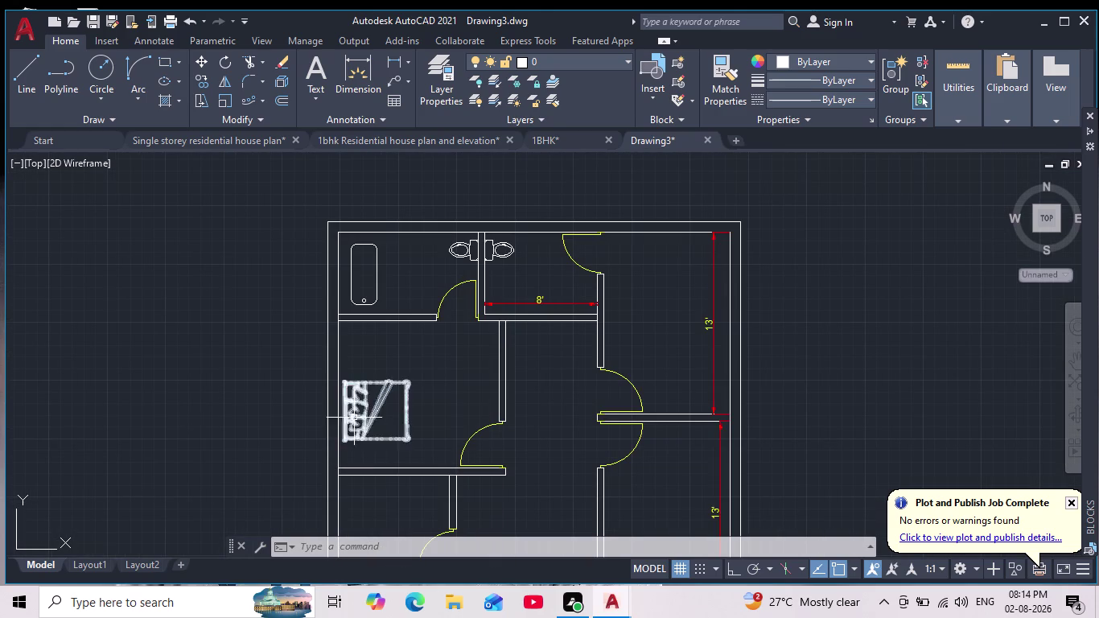
scroll(up, 3)
scroll(down, 3)
scroll(down, 3)
scroll(up, 3)
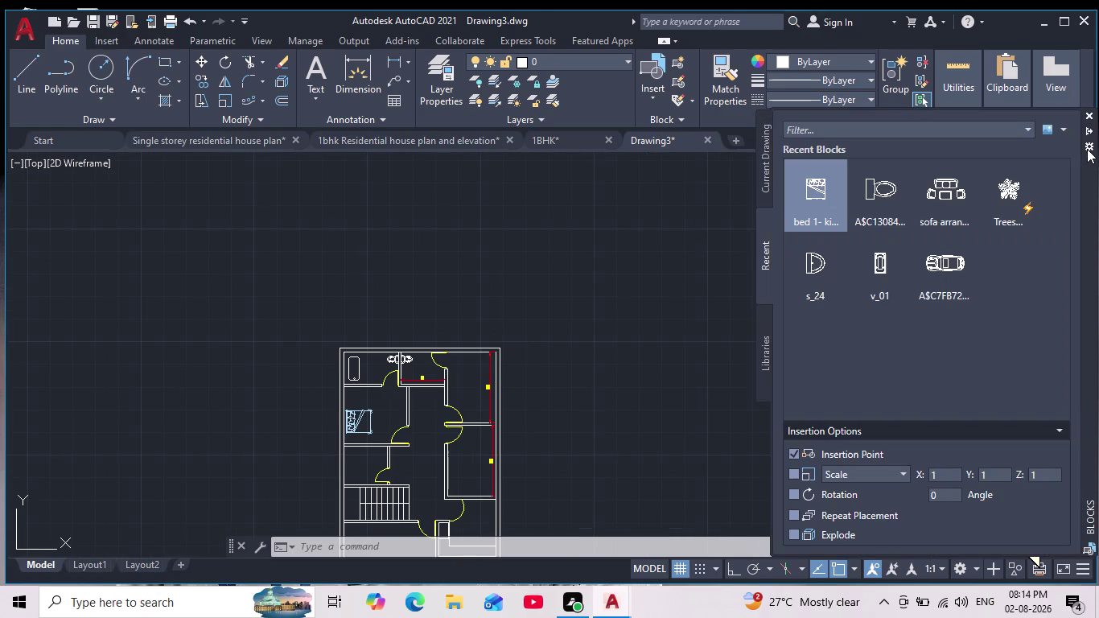
Drag the s_24 wash basin block from Recent Blocks into the drawing and select it.
drag(812, 260, 769, 291)
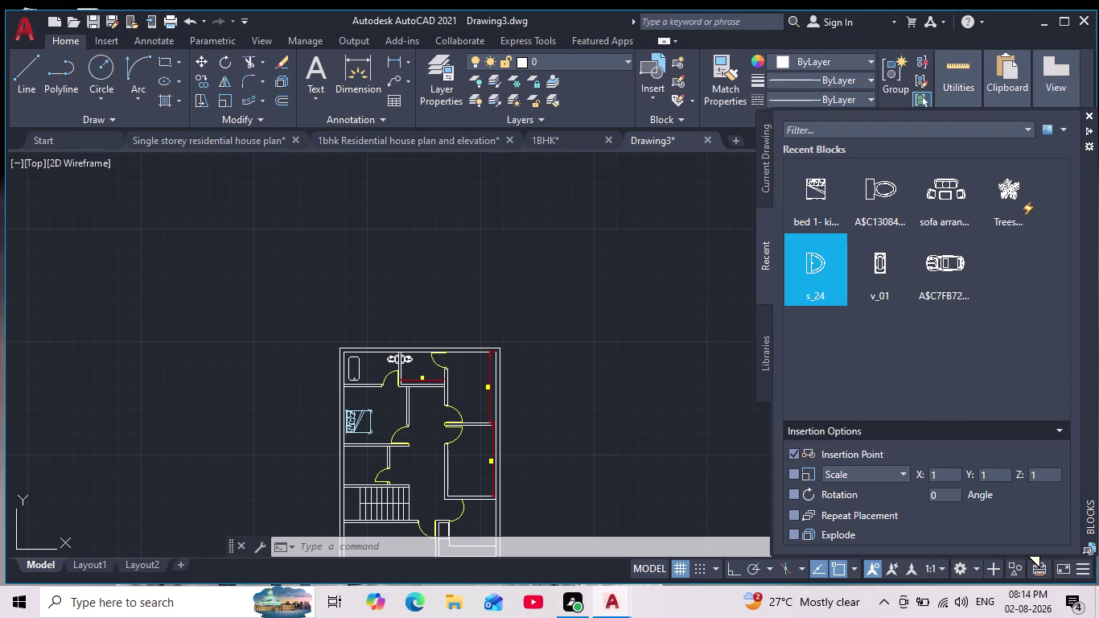
drag(769, 291, 540, 378)
scroll(up, 3)
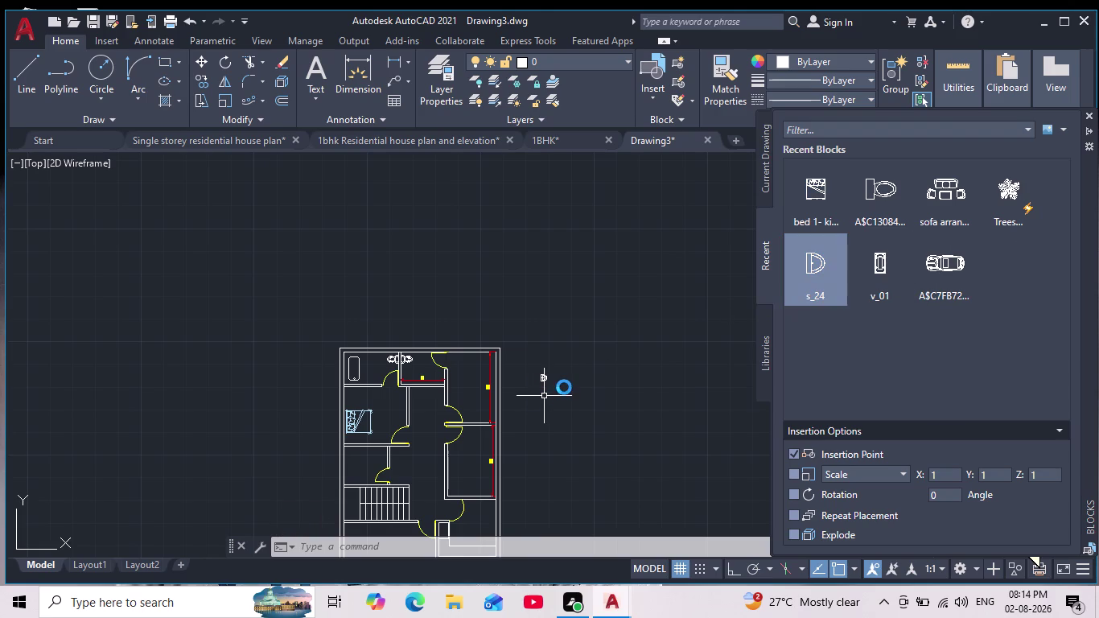
drag(578, 353, 582, 362)
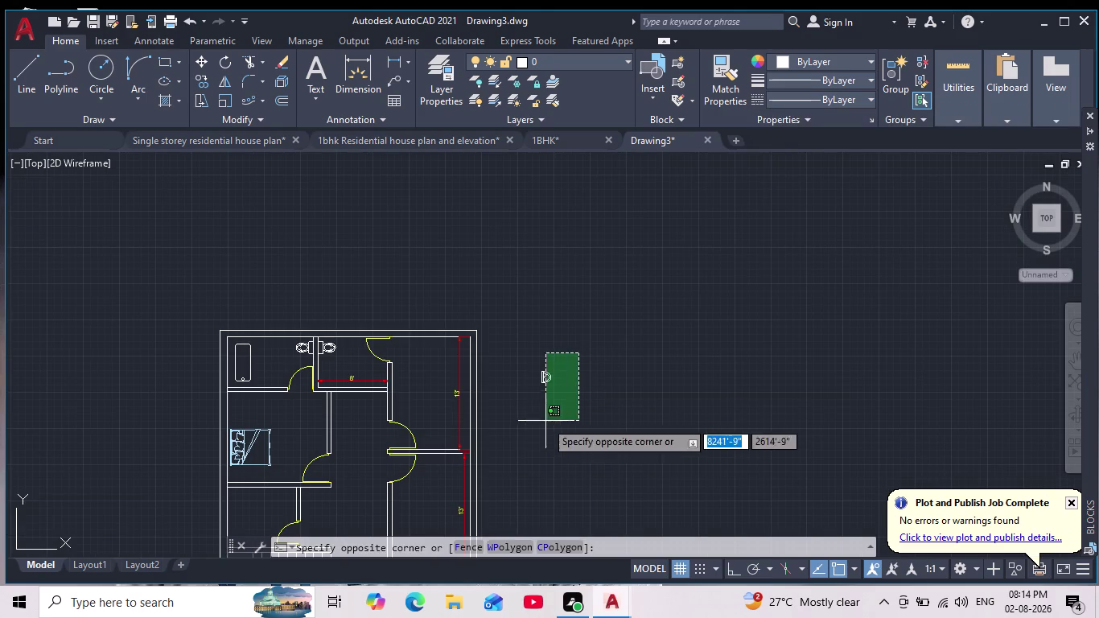
click(518, 414)
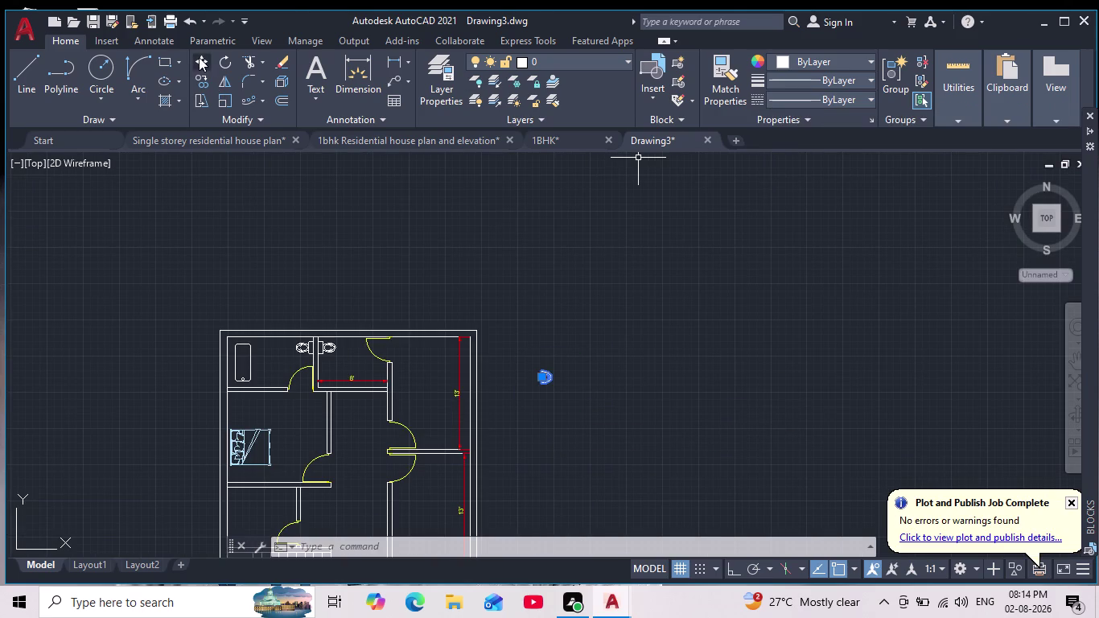
Move the wash basin into the toilet, just above the 8' dimension line.
click(199, 57)
click(542, 382)
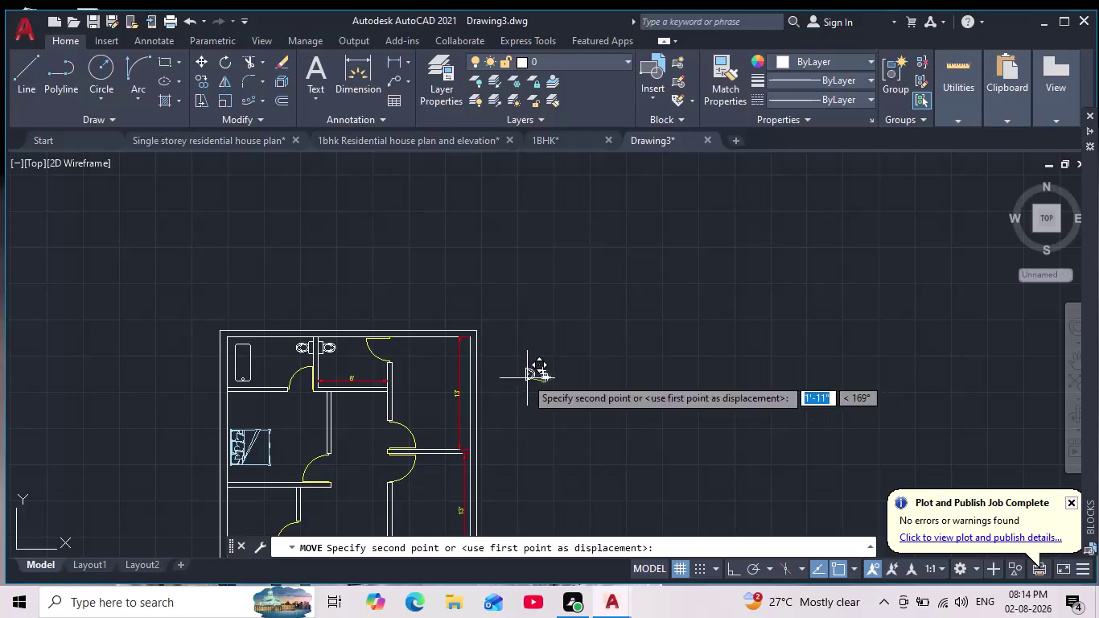
scroll(up, 3)
scroll(up, 3)
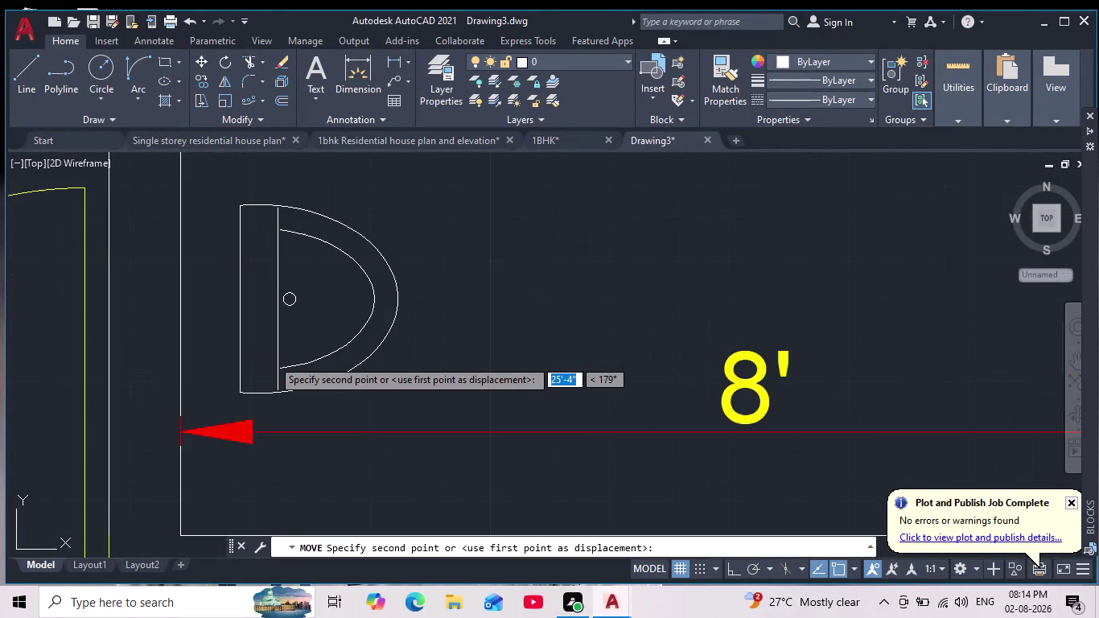
scroll(down, 3)
click(291, 362)
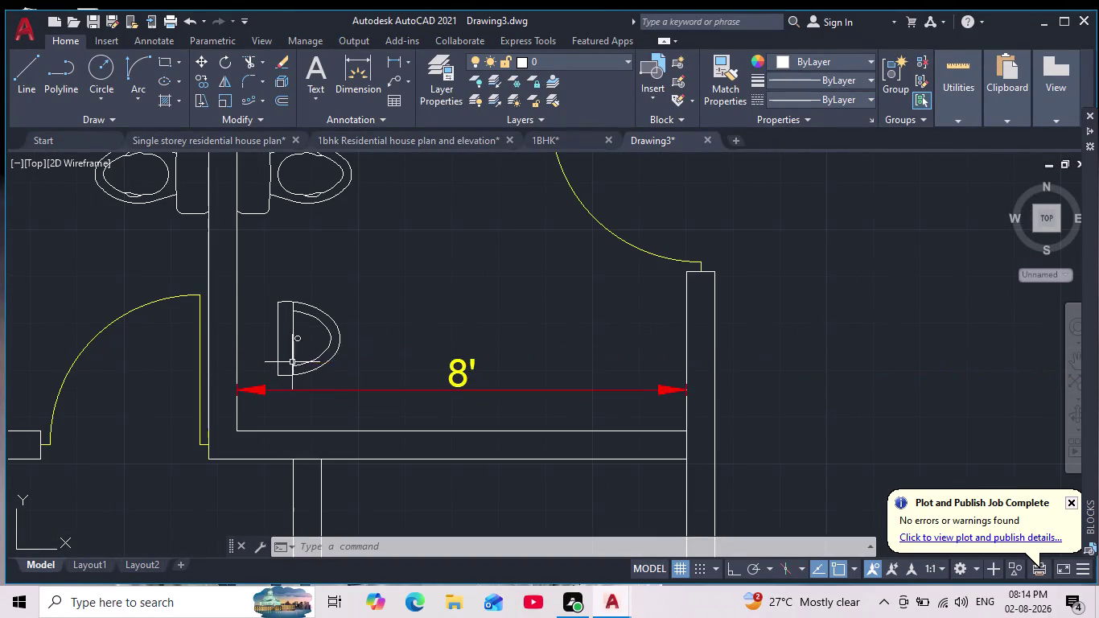
scroll(down, 3)
scroll(up, 3)
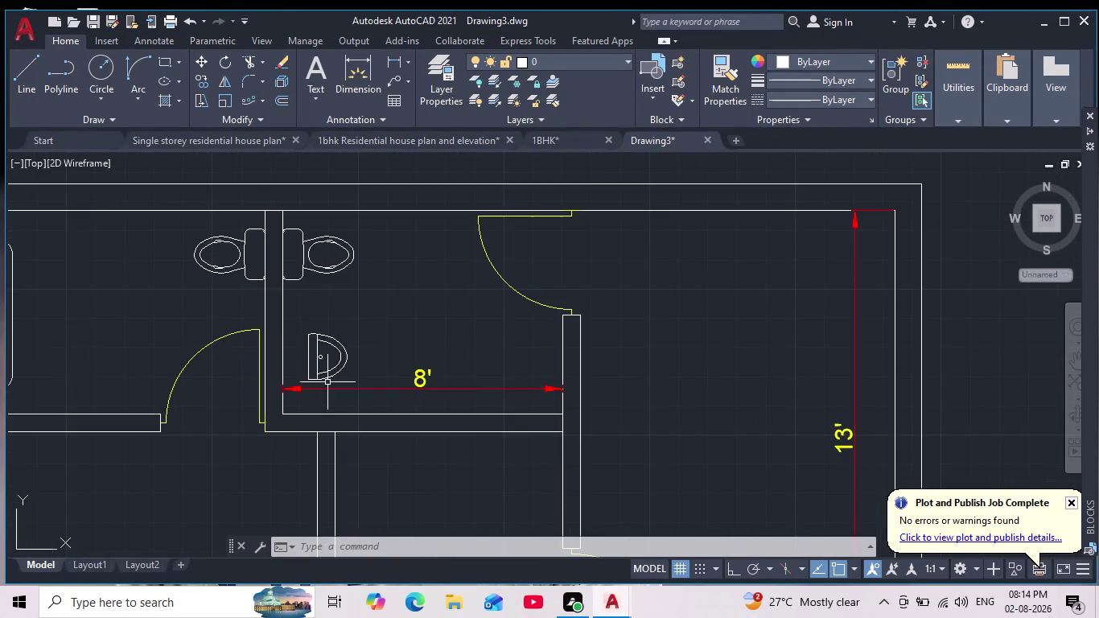
scroll(up, 3)
scroll(down, 3)
scroll(up, 3)
scroll(down, 3)
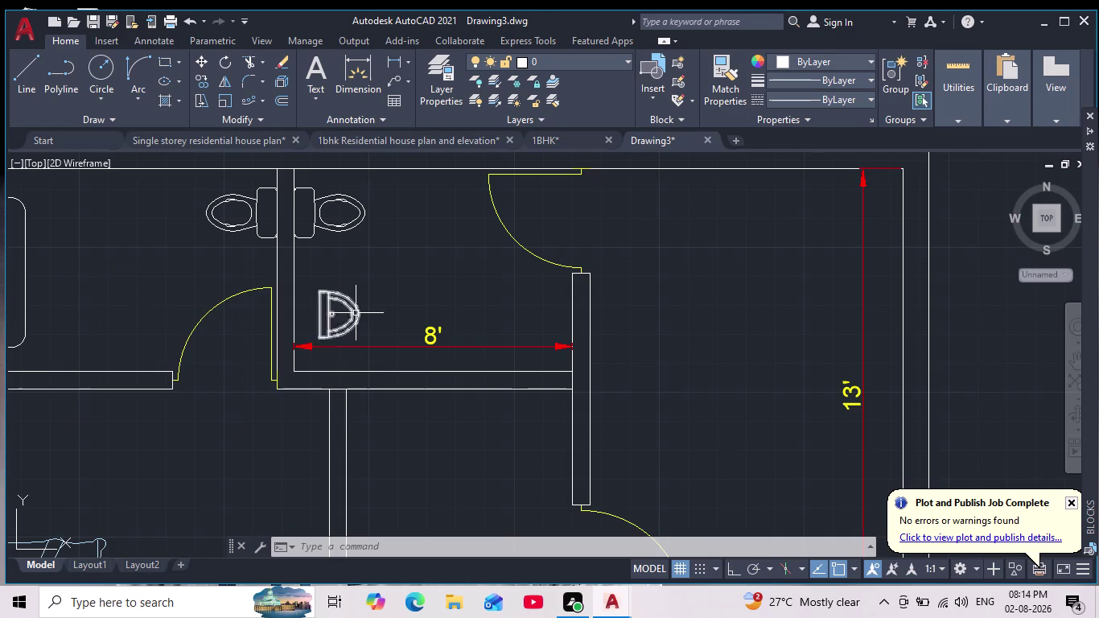
middle_drag(312, 269, 321, 340)
Window-select the two toilets and set their colour to red.
click(203, 256)
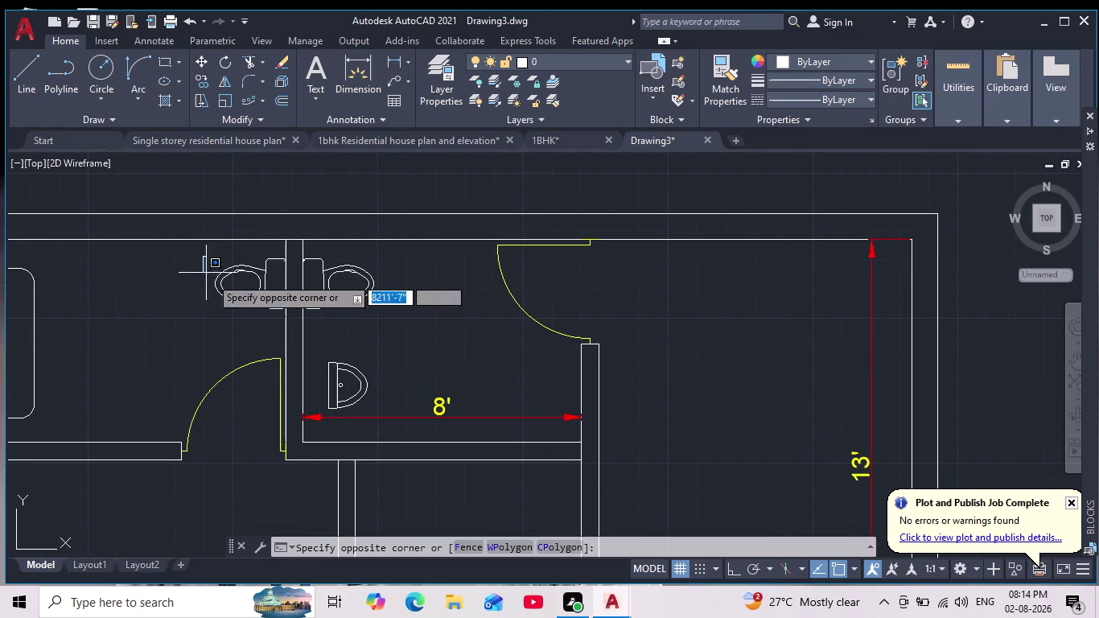
click(430, 329)
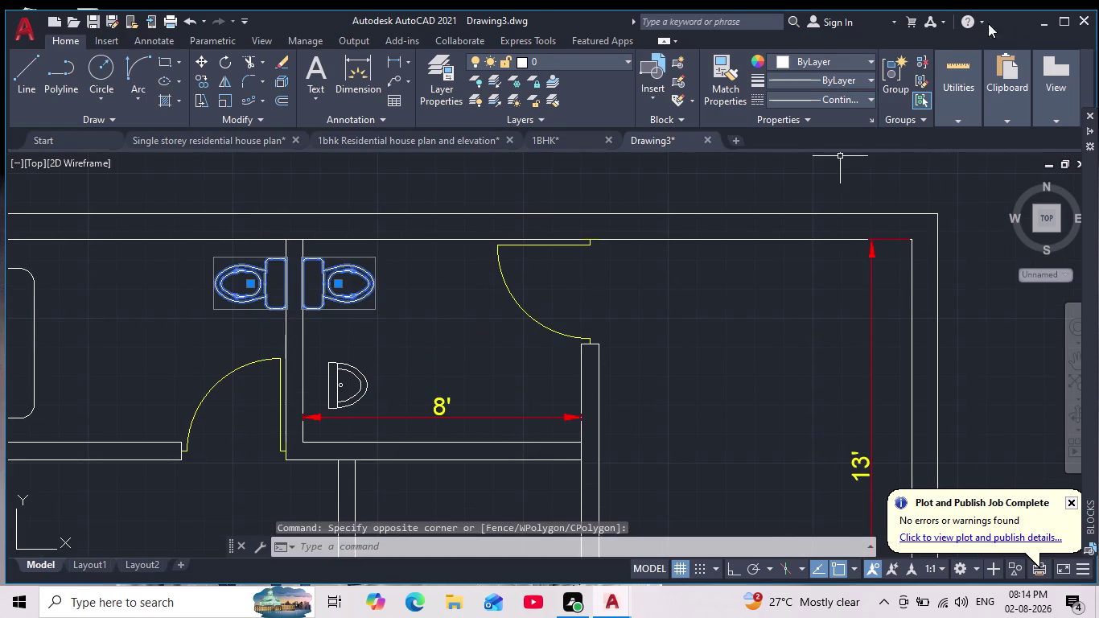
click(782, 60)
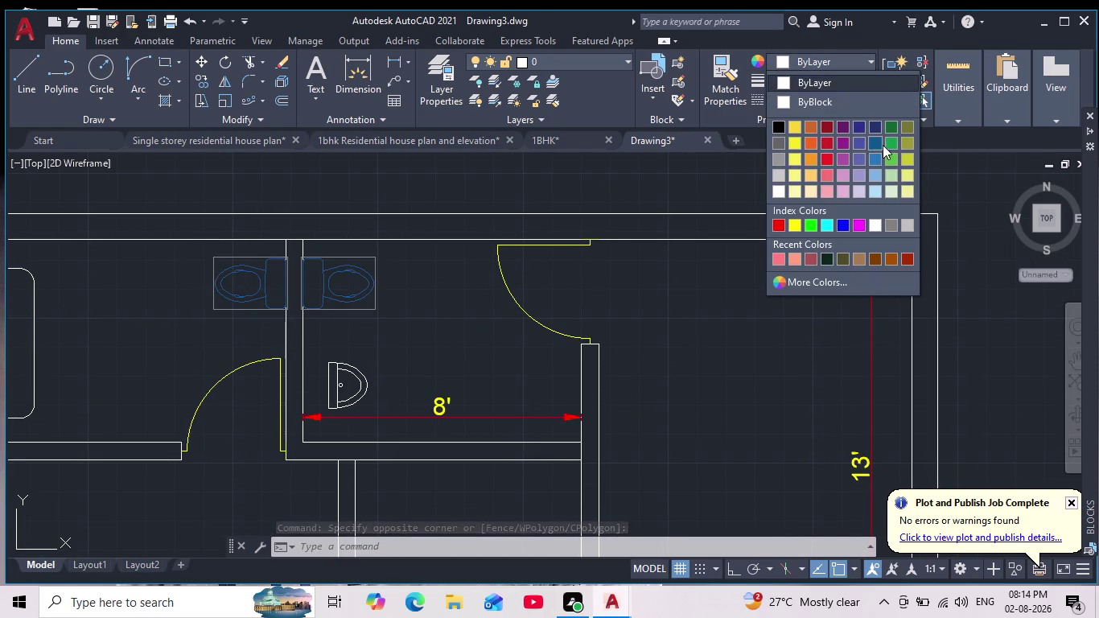
click(824, 142)
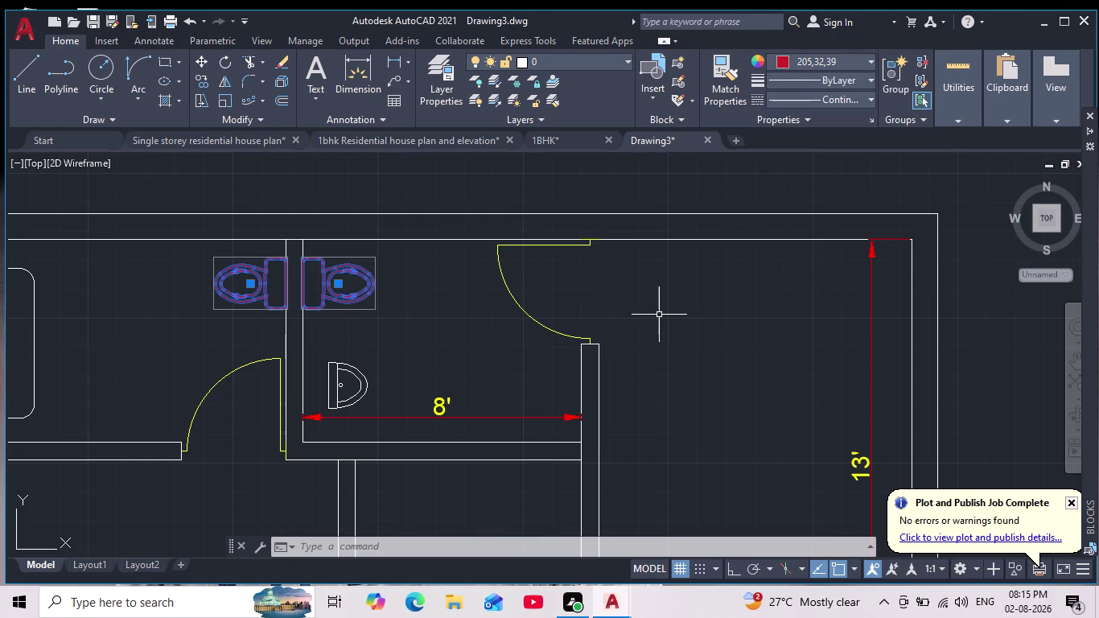
key(Escape)
Reselect the toilets and change their colour to blue.
scroll(down, 3)
scroll(up, 3)
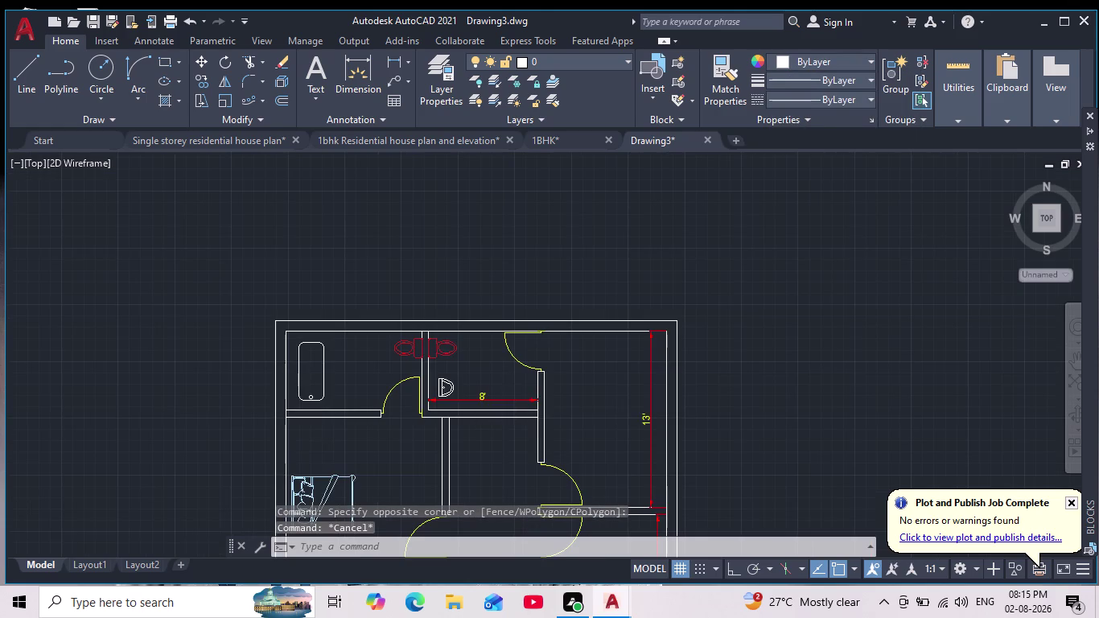
scroll(down, 3)
scroll(up, 3)
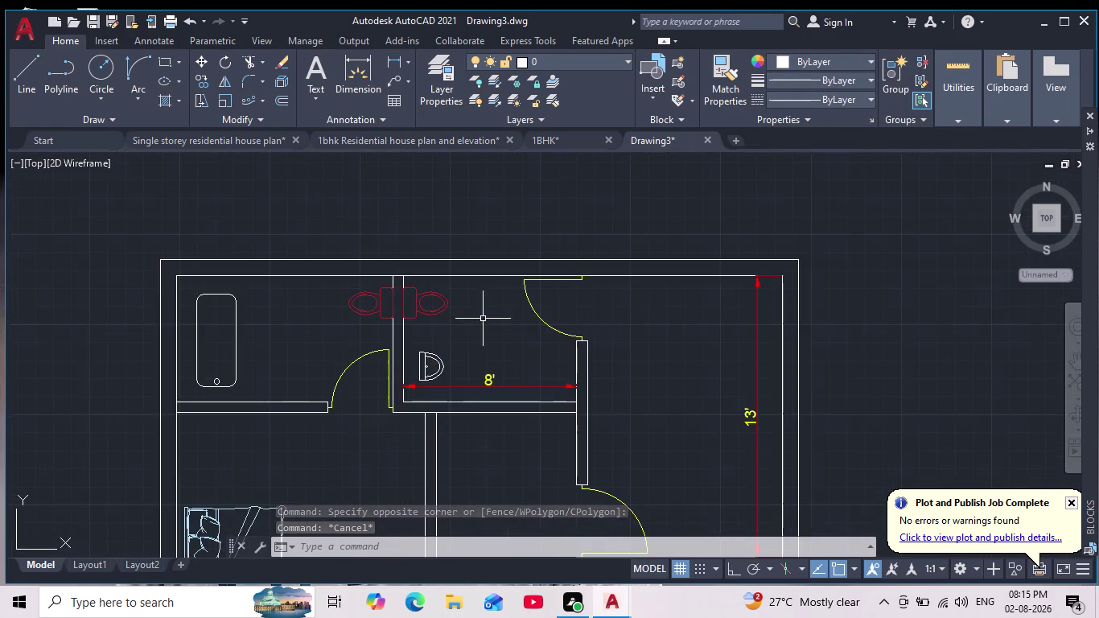
scroll(up, 3)
drag(219, 264, 224, 271)
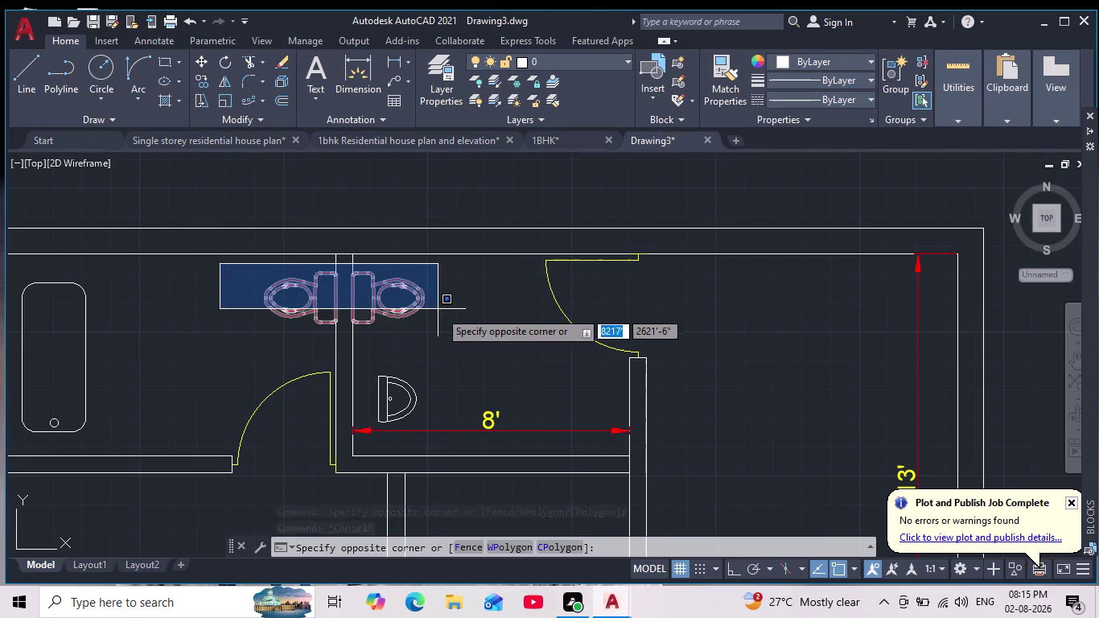
click(456, 338)
click(786, 63)
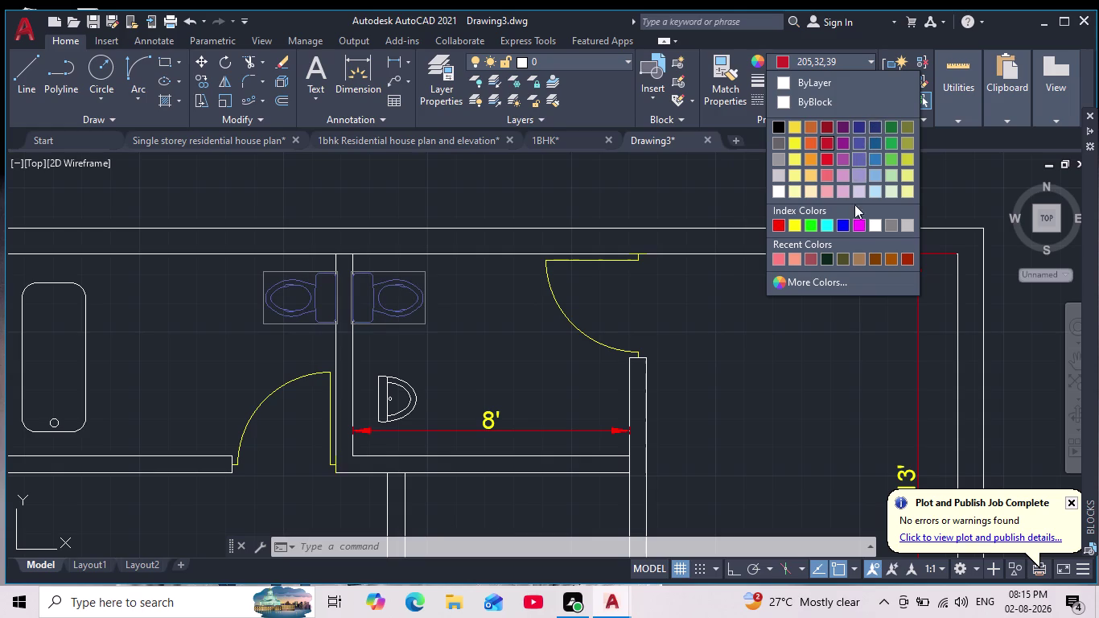
click(840, 226)
key(Escape)
key(grave)
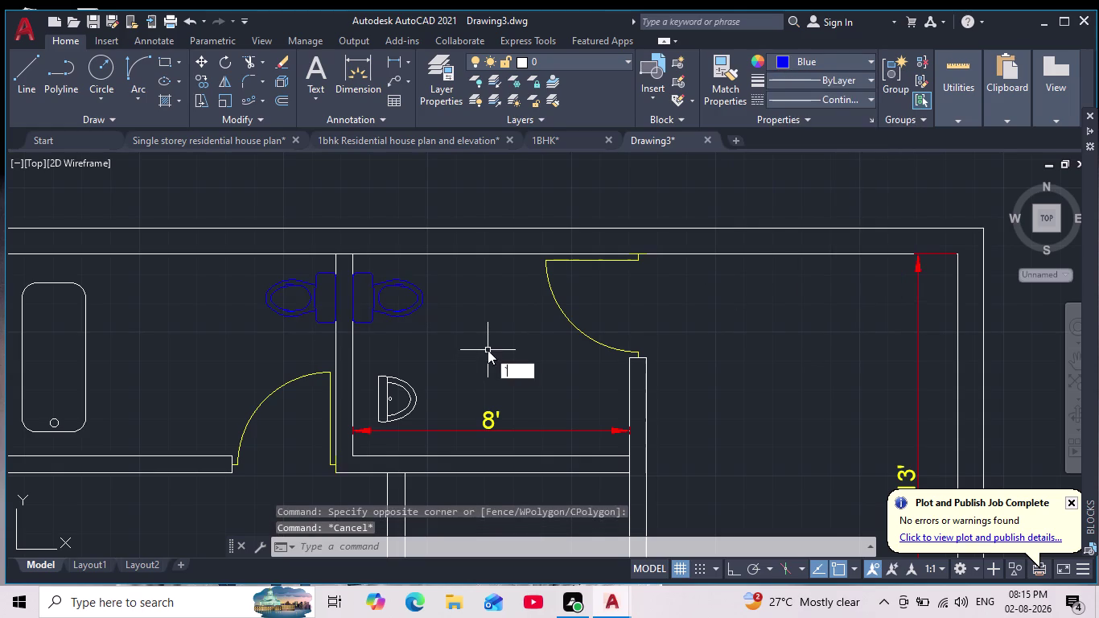
key(Escape)
scroll(up, 3)
scroll(down, 3)
middle_drag(415, 405, 441, 365)
scroll(up, 3)
scroll(down, 3)
scroll(down, 3)
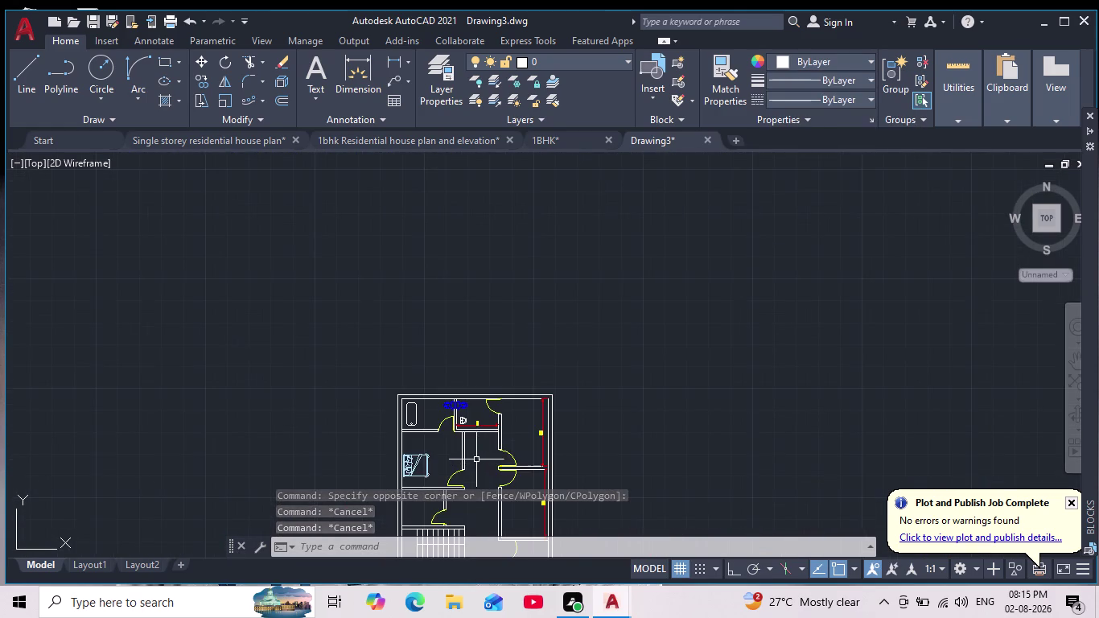
scroll(up, 3)
scroll(up, 3)
Explode the wash basin, group its parts and colour the group blue.
drag(474, 319, 474, 328)
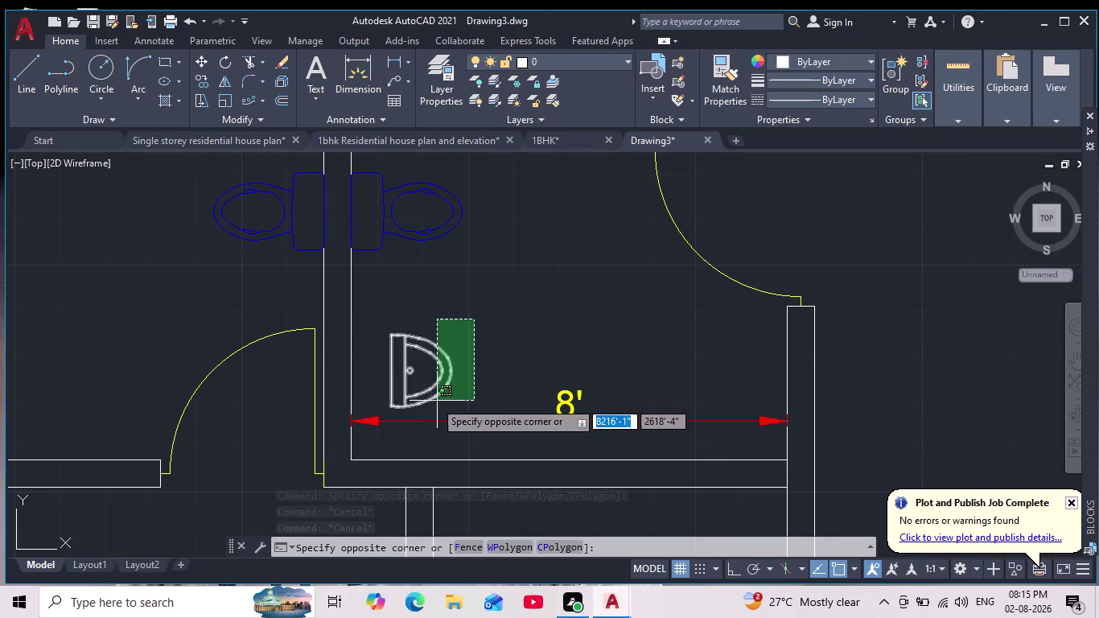
click(372, 410)
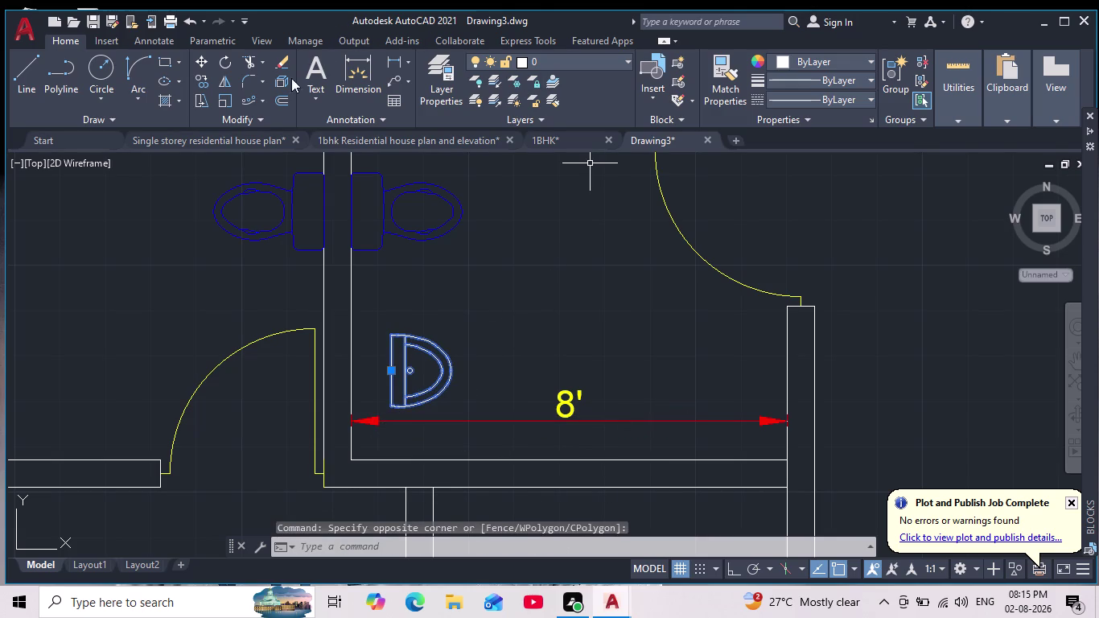
click(279, 79)
drag(485, 319, 476, 330)
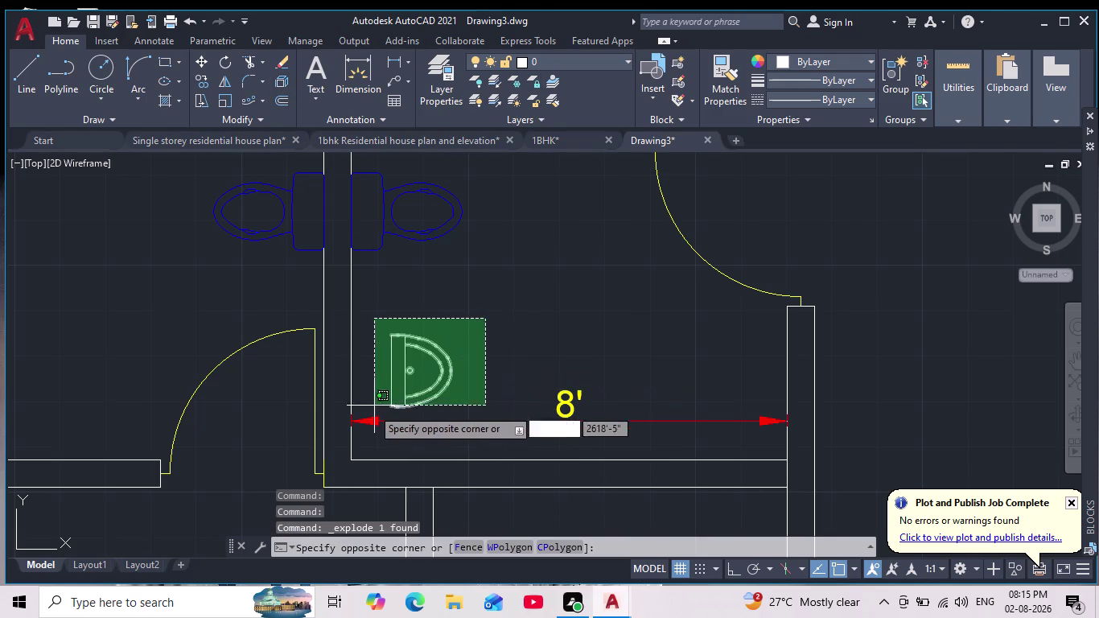
click(360, 411)
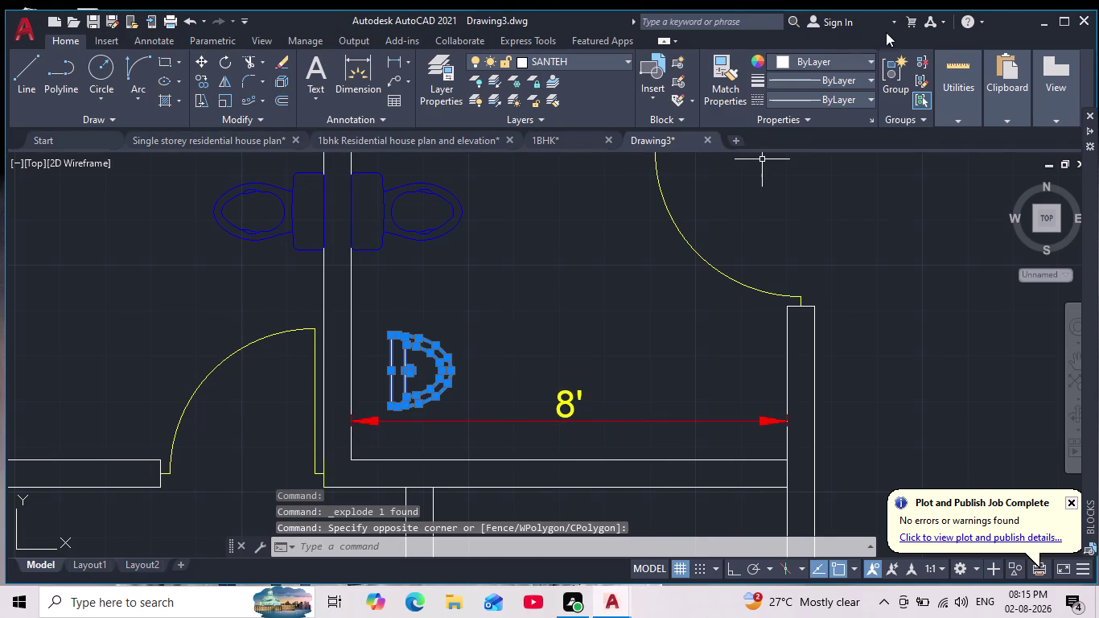
click(898, 82)
click(391, 369)
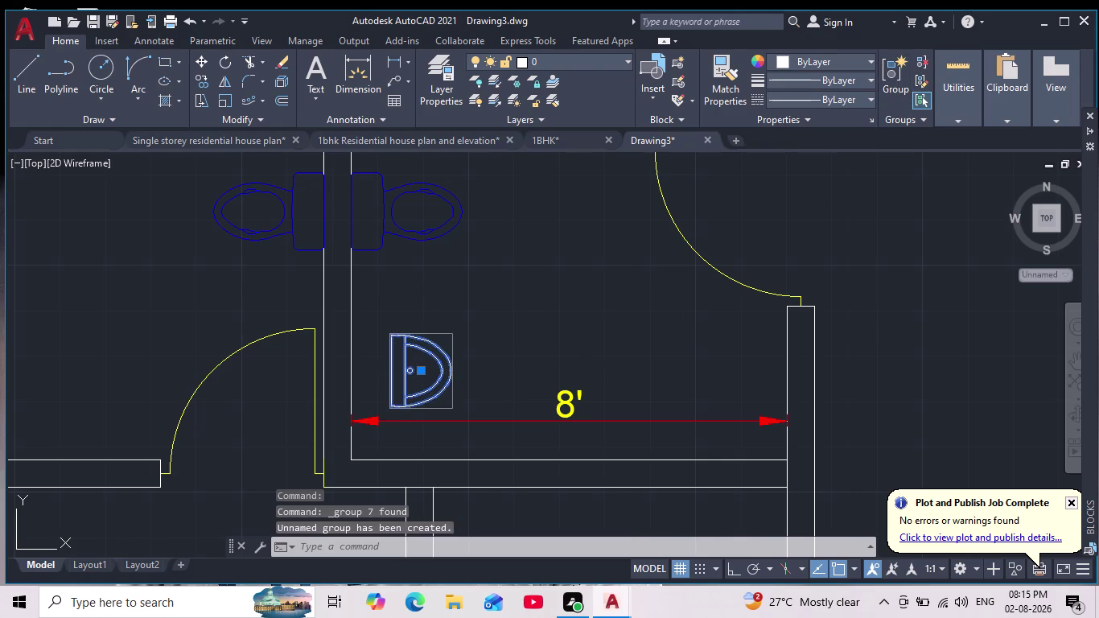
click(779, 62)
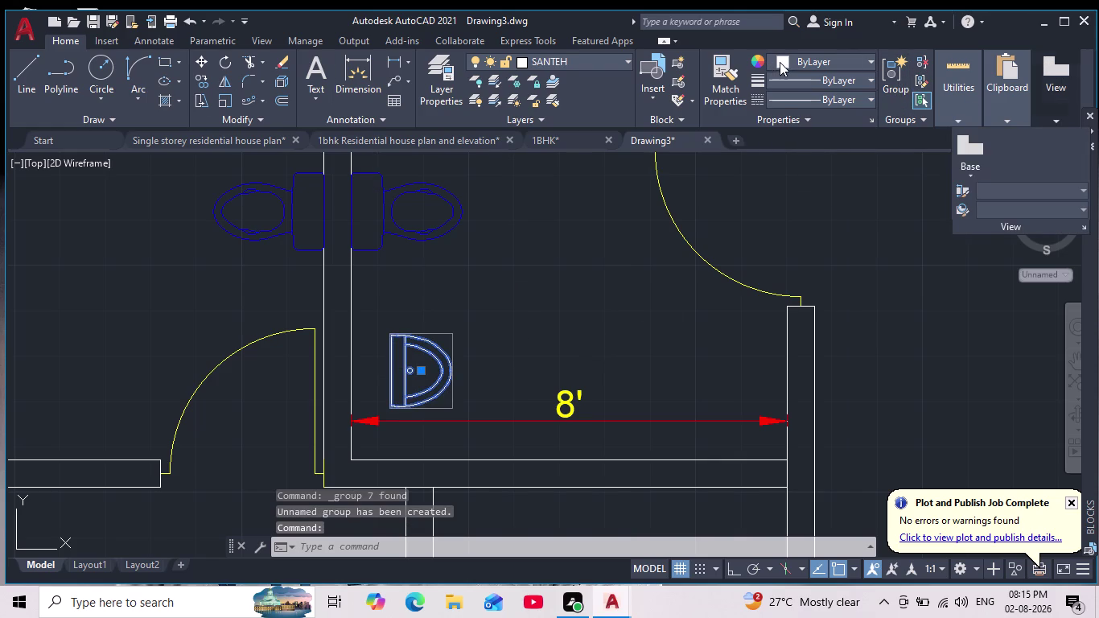
click(839, 219)
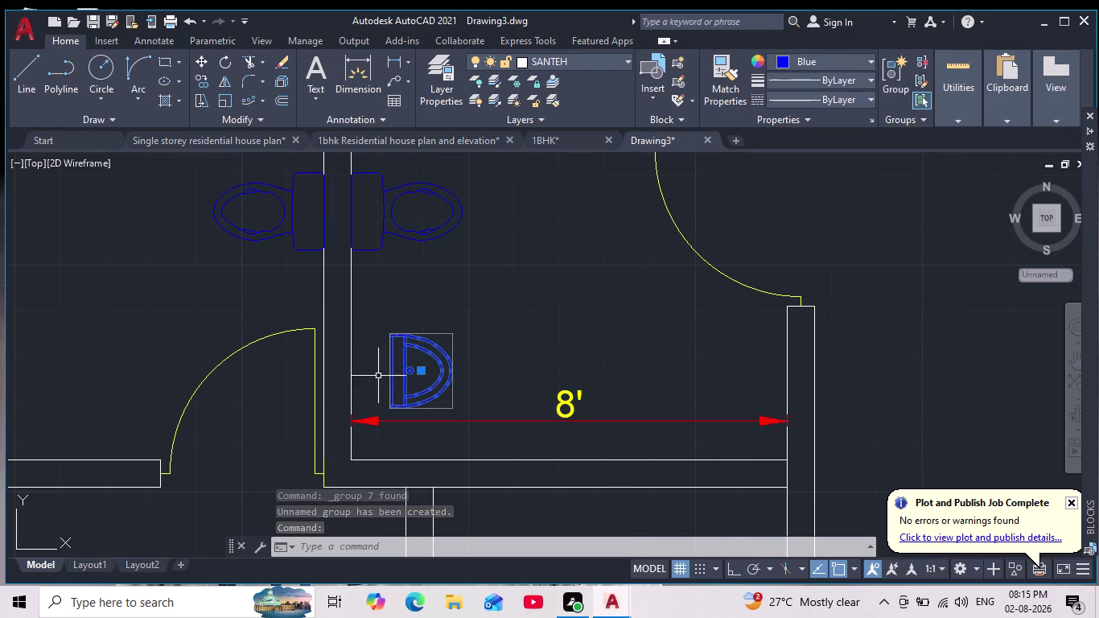
Move the blue basin flush against the toilet's inner wall.
click(205, 62)
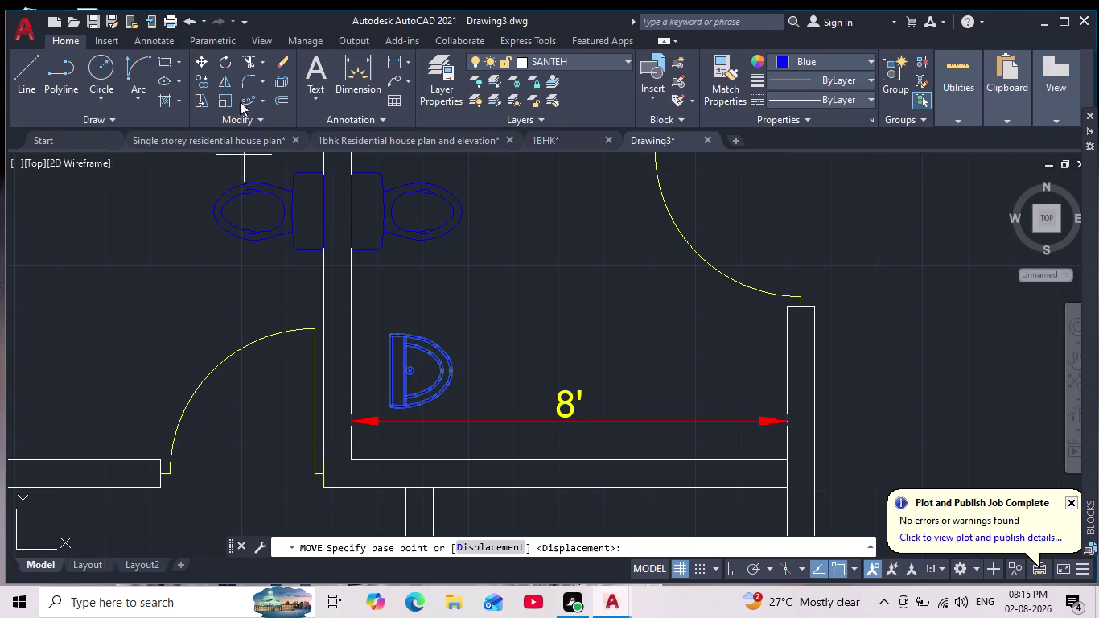
click(391, 375)
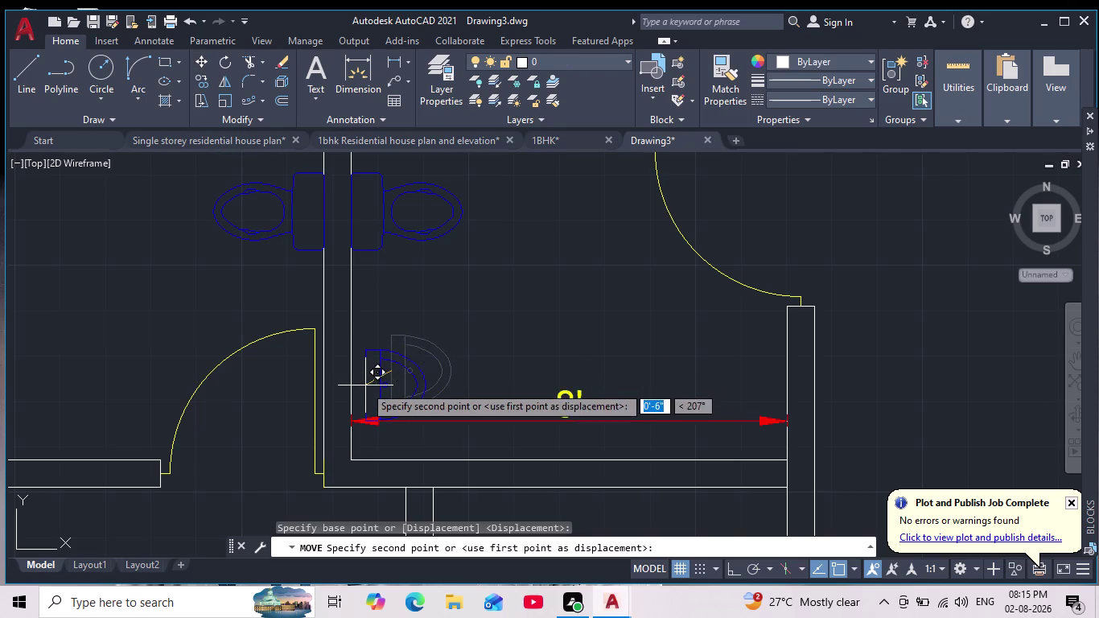
scroll(up, 3)
scroll(down, 3)
scroll(down, 3)
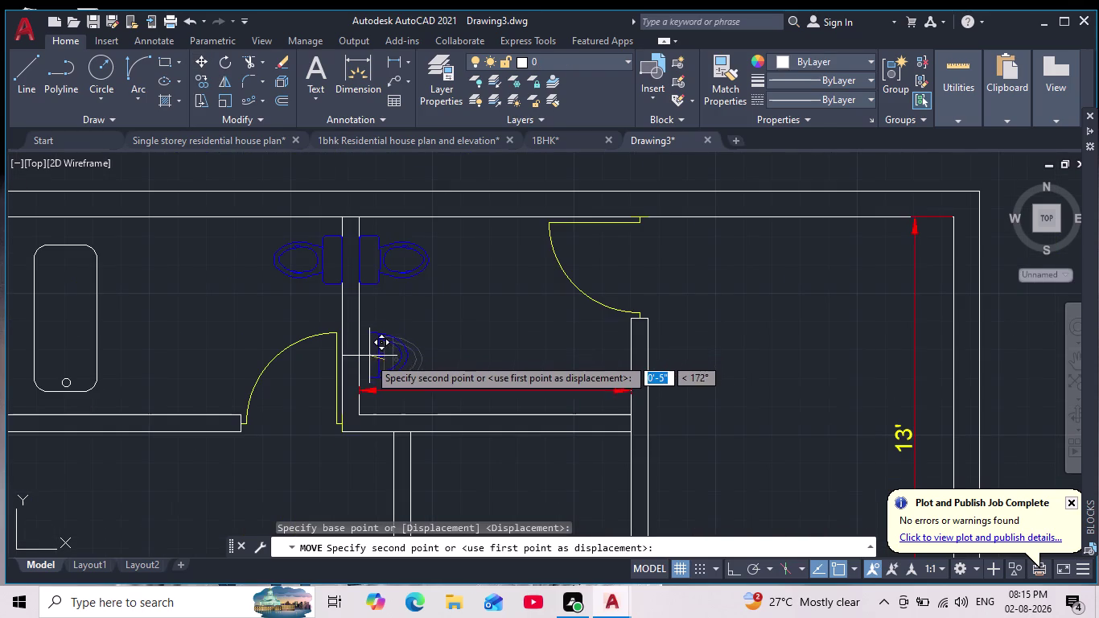
scroll(up, 3)
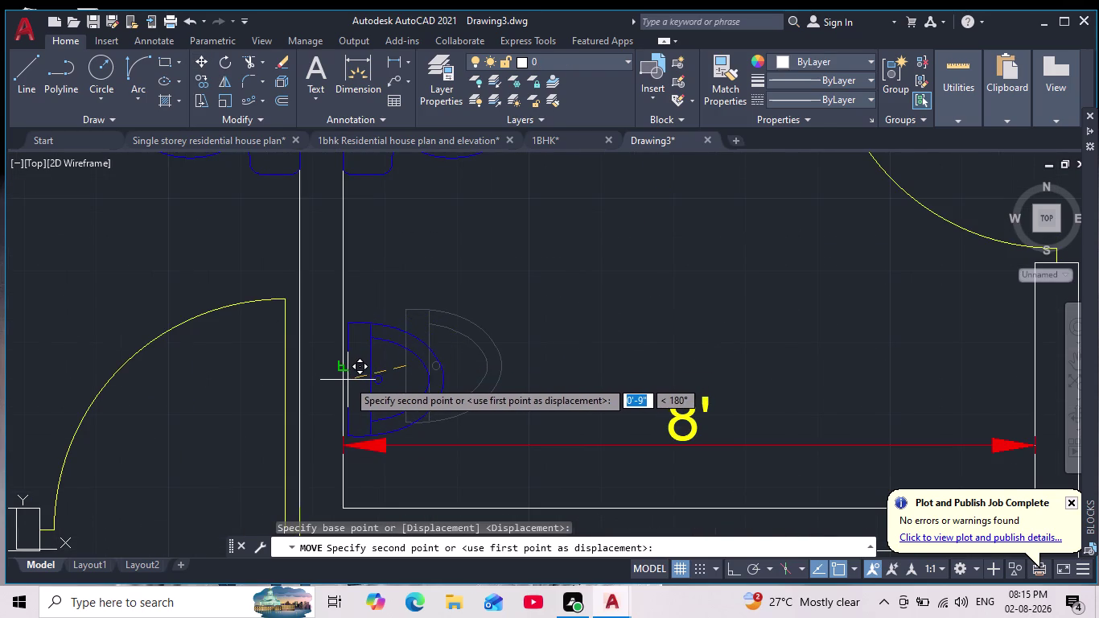
click(349, 369)
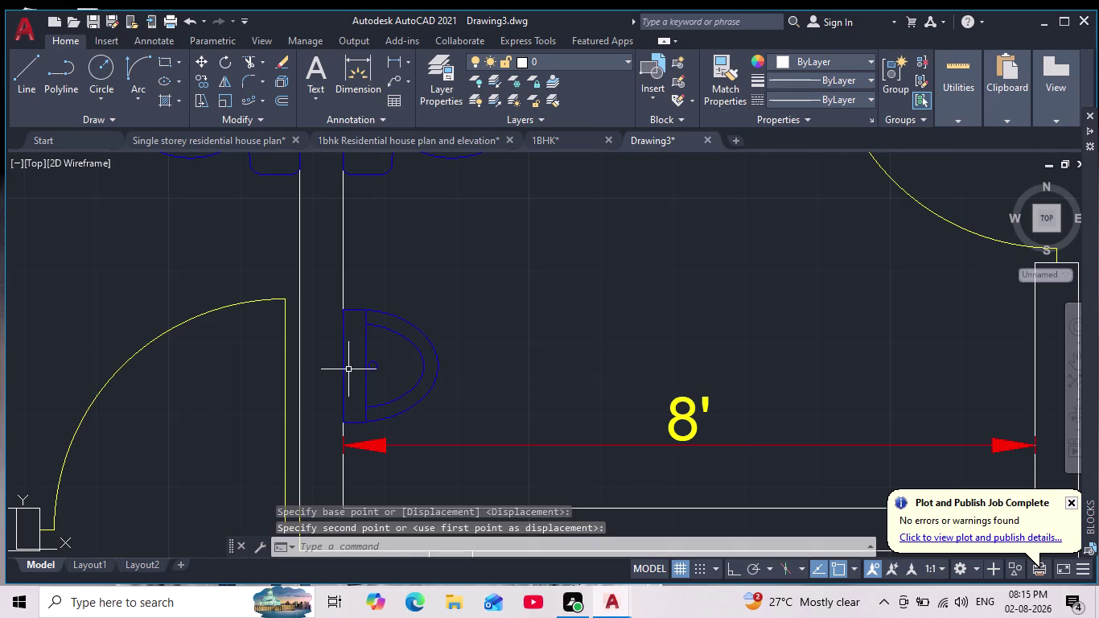
scroll(down, 3)
scroll(down, 3)
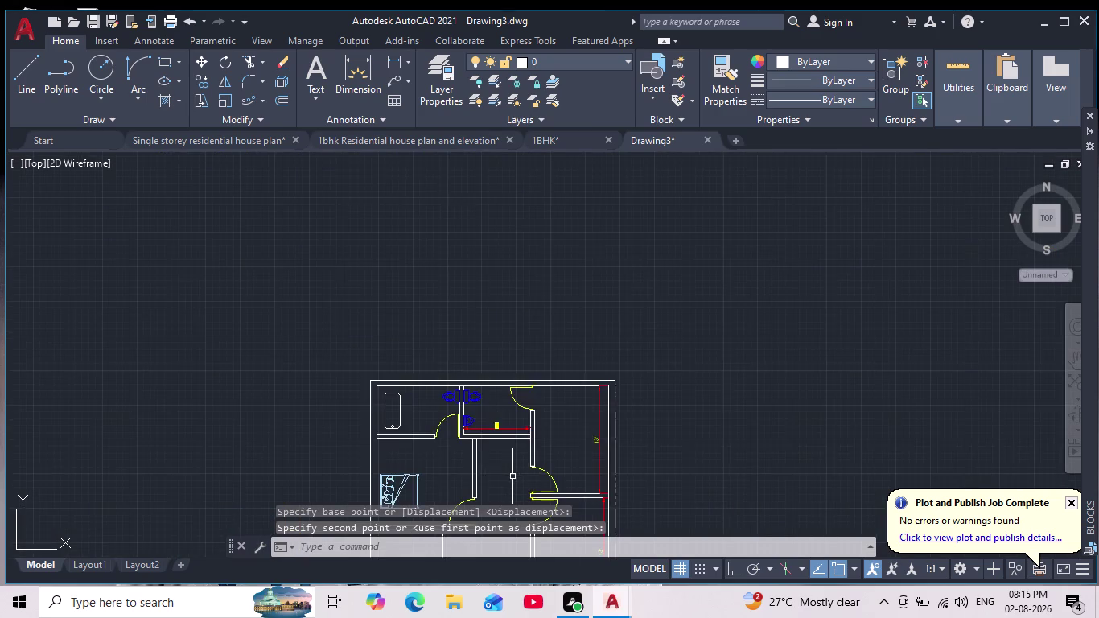
scroll(up, 3)
key(Escape)
Pan and zoom out to bring the whole floor plan into view.
scroll(down, 3)
middle_drag(470, 461, 443, 387)
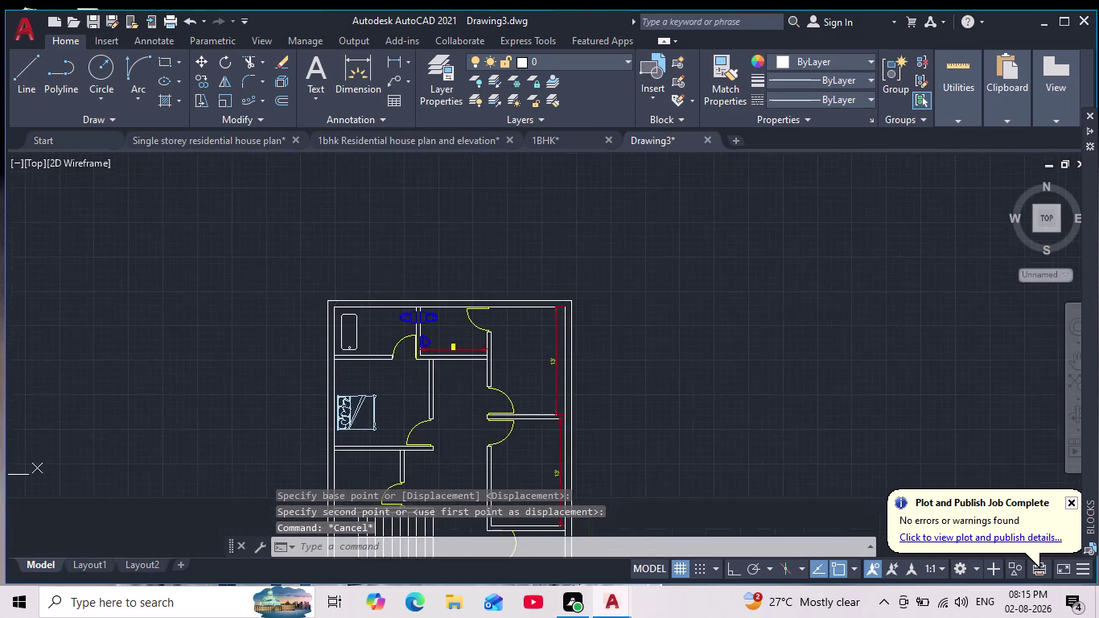
scroll(up, 3)
scroll(down, 3)
middle_drag(461, 402, 450, 271)
scroll(up, 3)
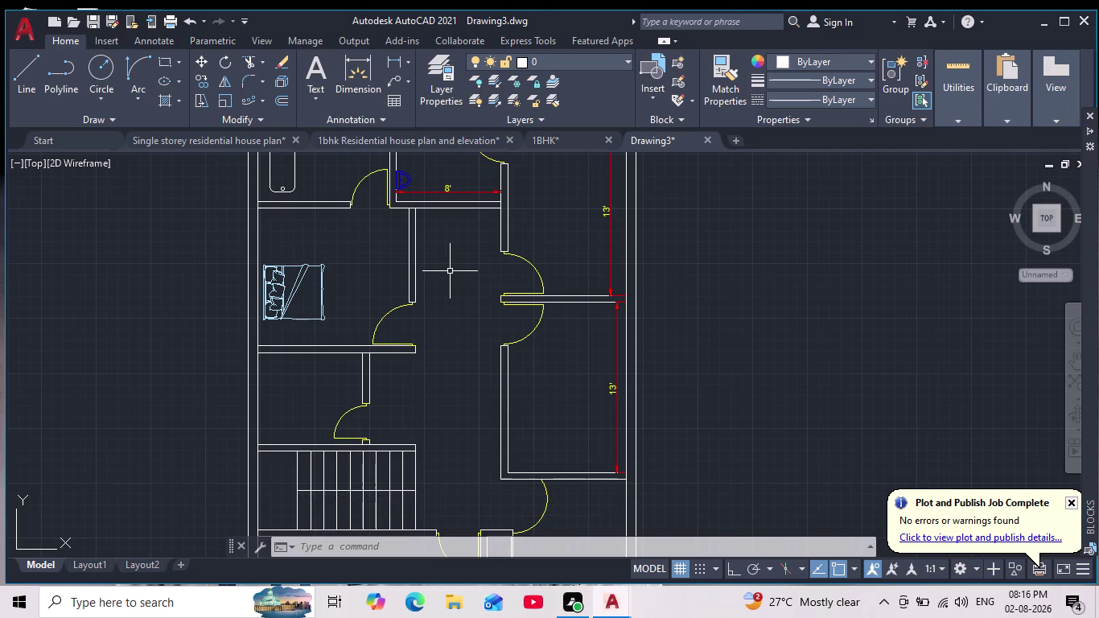
scroll(down, 3)
scroll(up, 3)
middle_drag(446, 275, 445, 311)
scroll(down, 3)
scroll(up, 3)
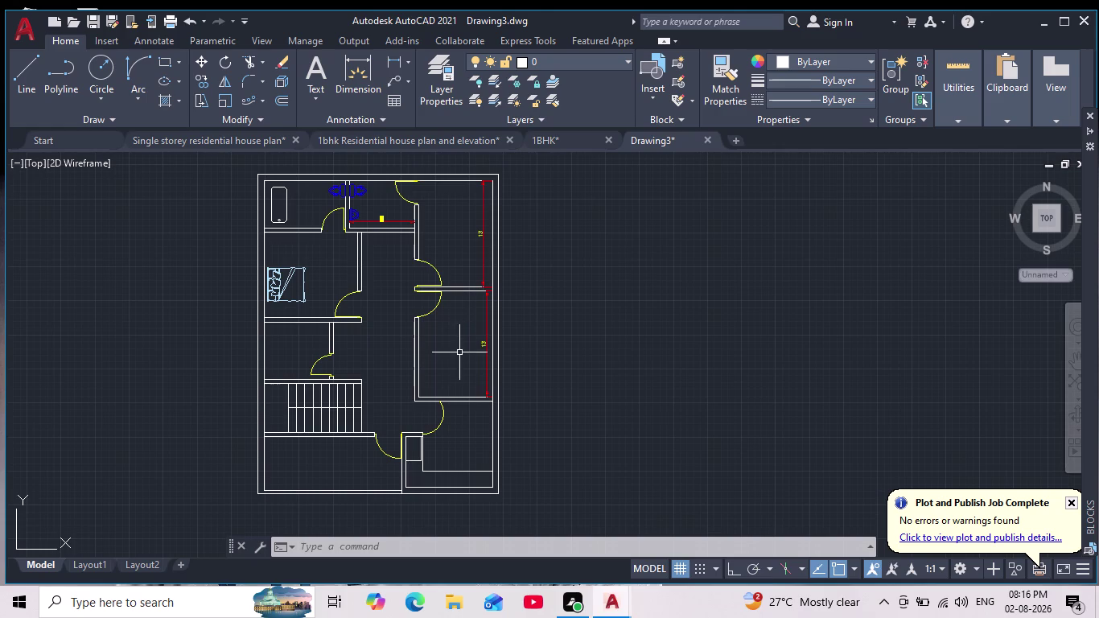
scroll(up, 3)
Copy the left bedroom's bed to a spot beside the plan.
click(245, 216)
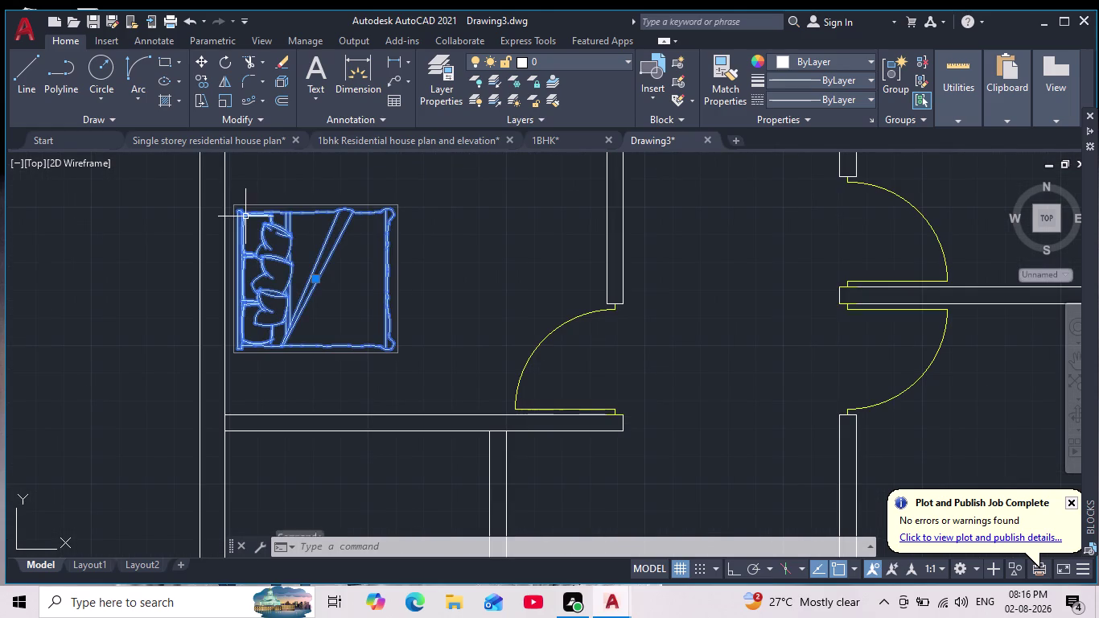
click(207, 76)
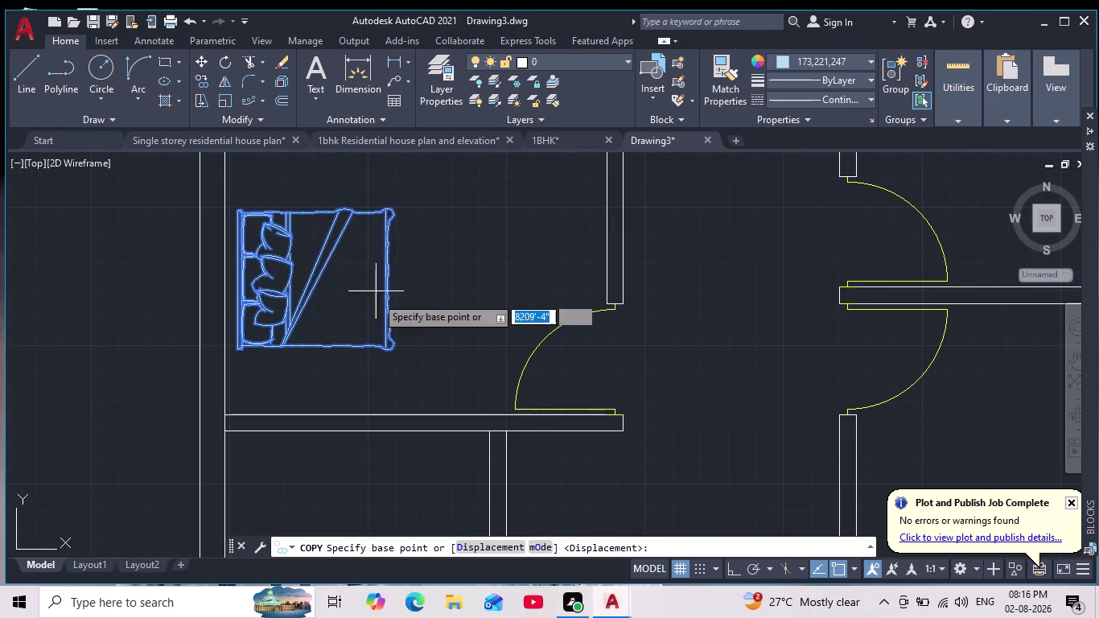
click(316, 271)
scroll(down, 3)
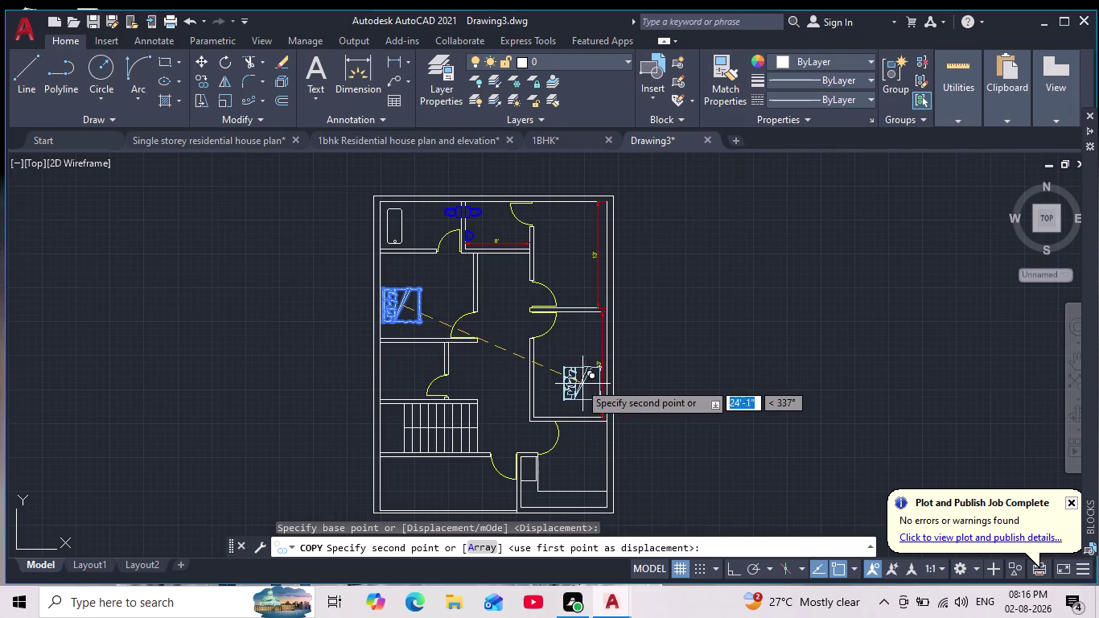
scroll(up, 3)
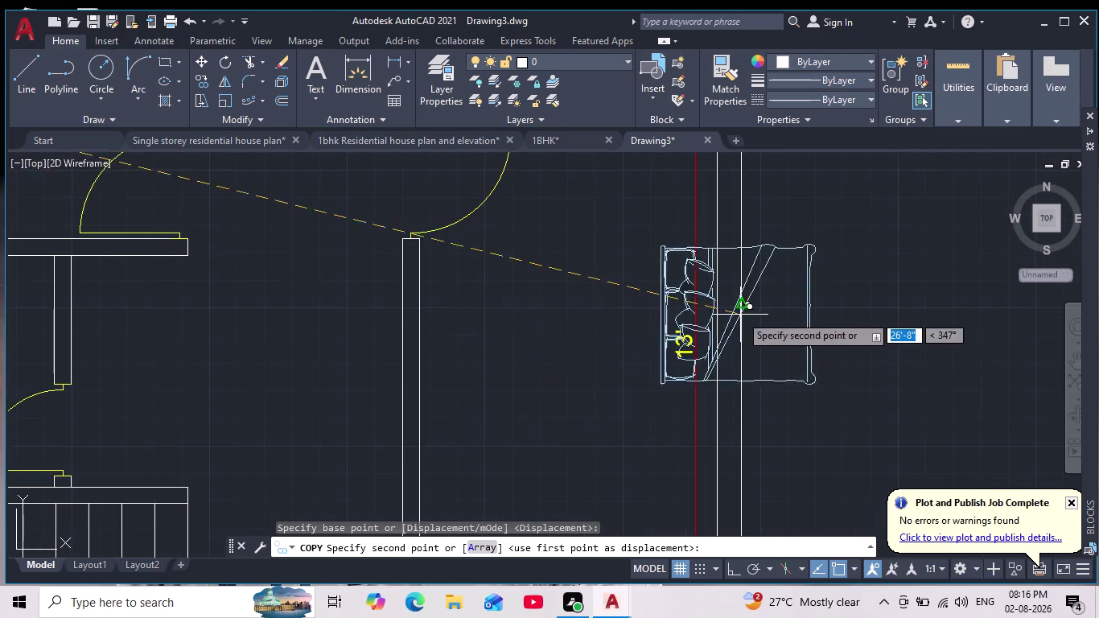
scroll(down, 3)
middle_drag(674, 317, 462, 342)
click(576, 338)
key(Escape)
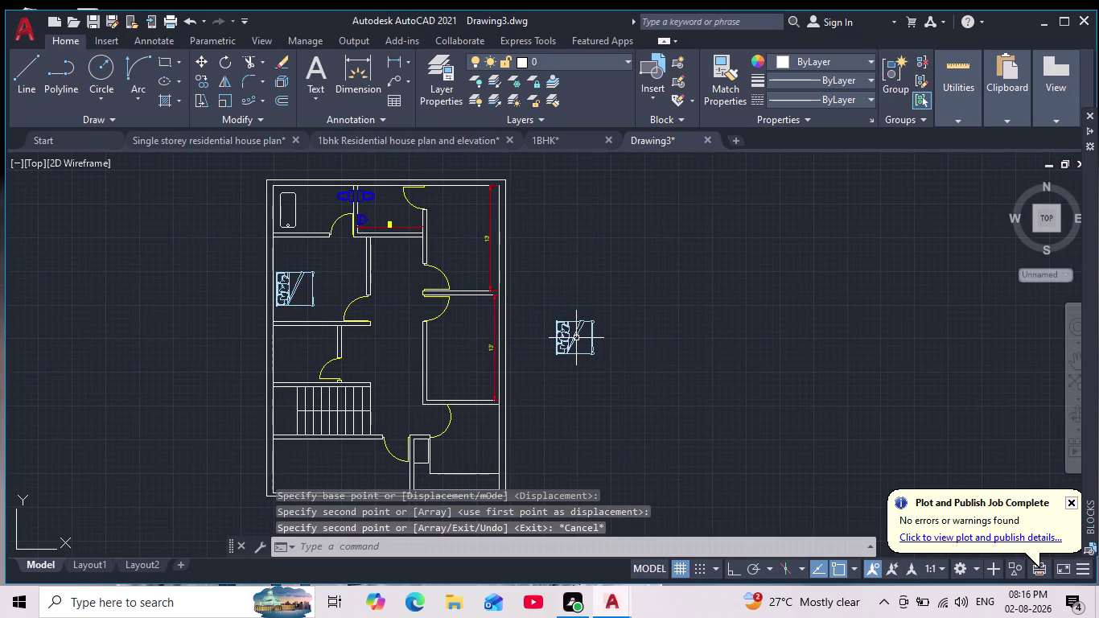
Rotate the copied bed 90° so it lands in the lower-right room.
drag(548, 292, 547, 307)
click(615, 396)
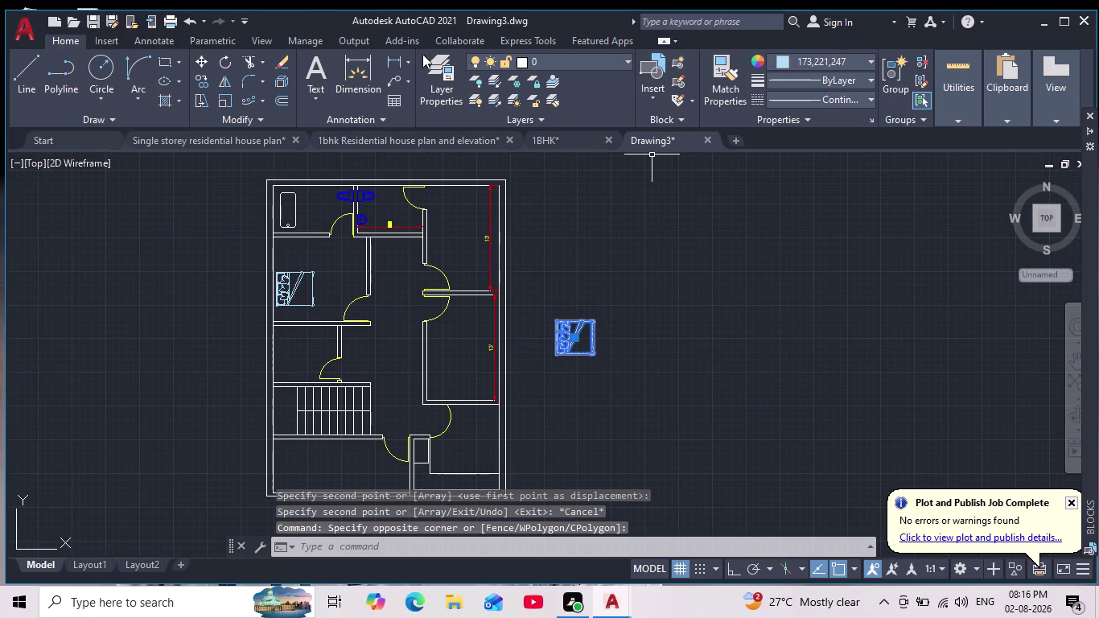
click(220, 62)
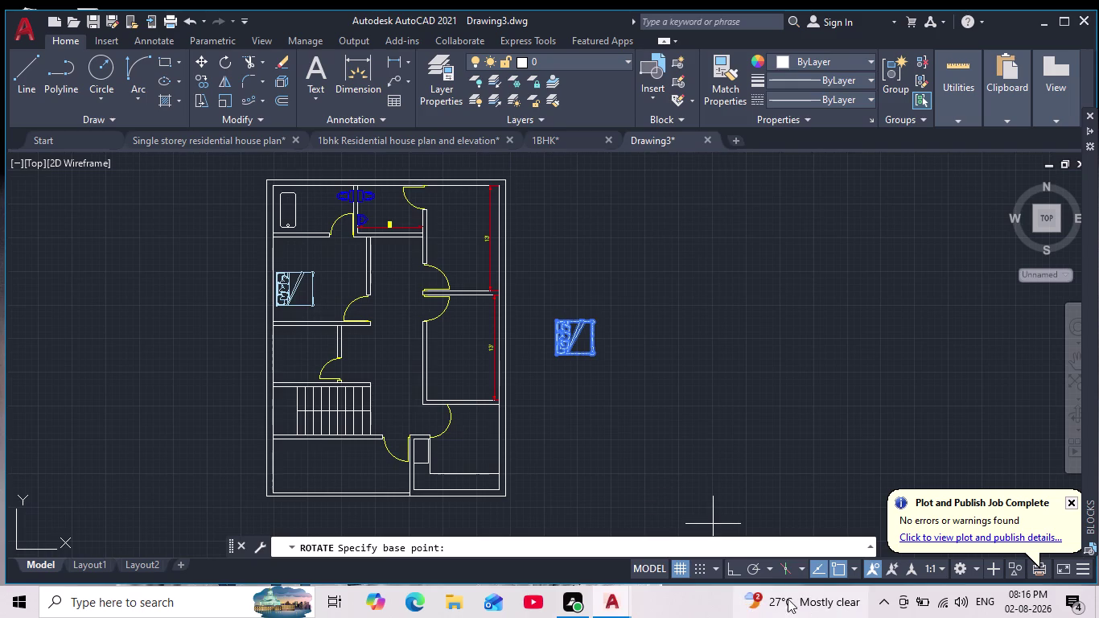
click(743, 561)
click(519, 400)
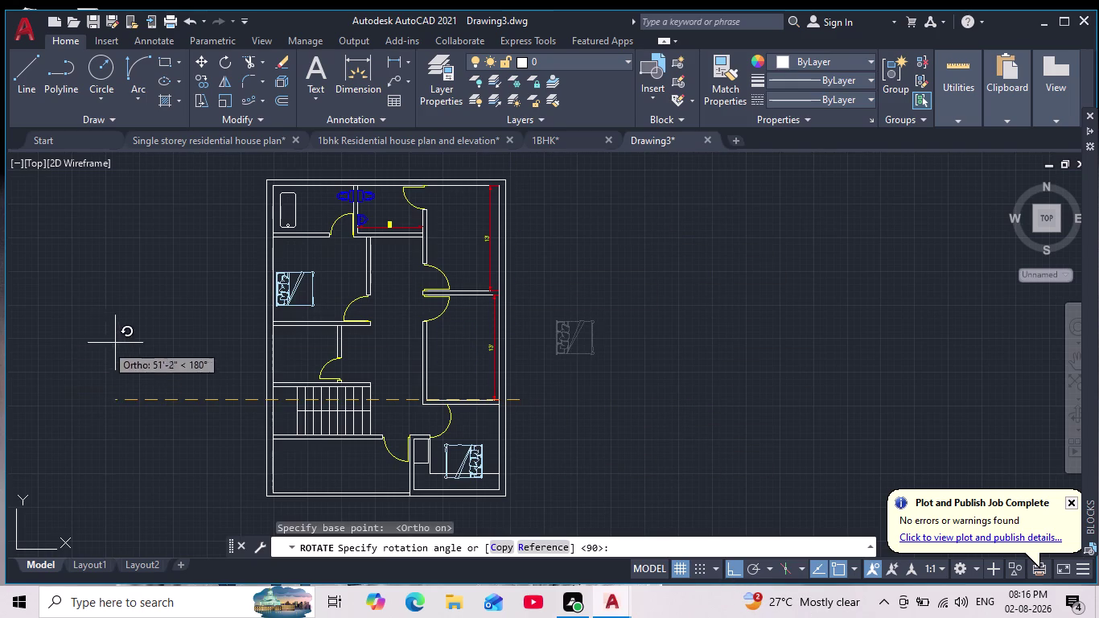
click(34, 318)
click(460, 445)
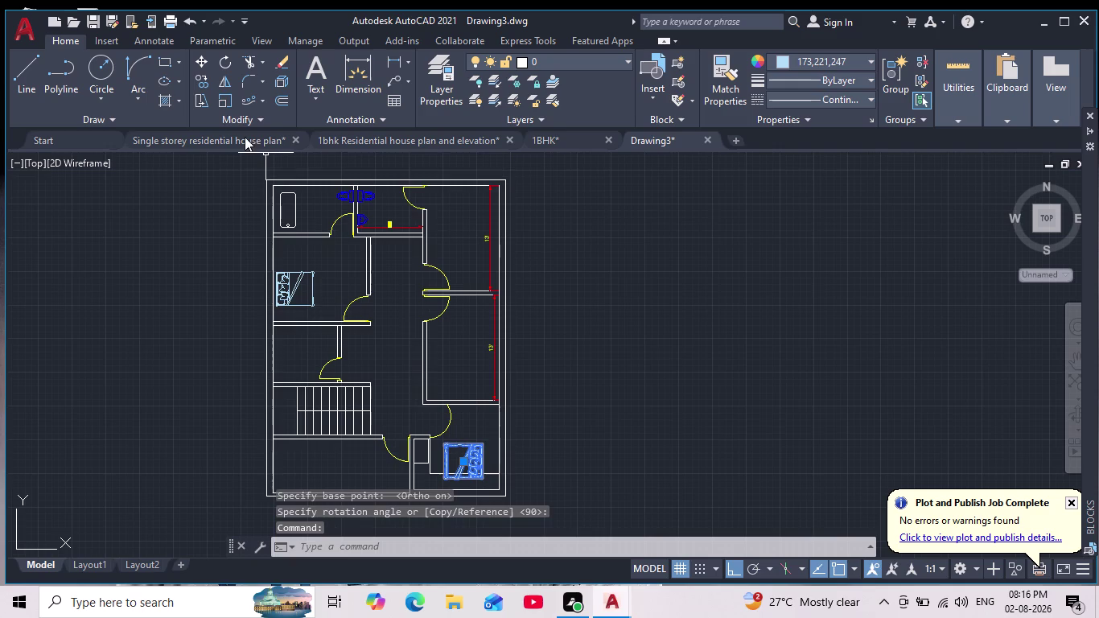
click(200, 62)
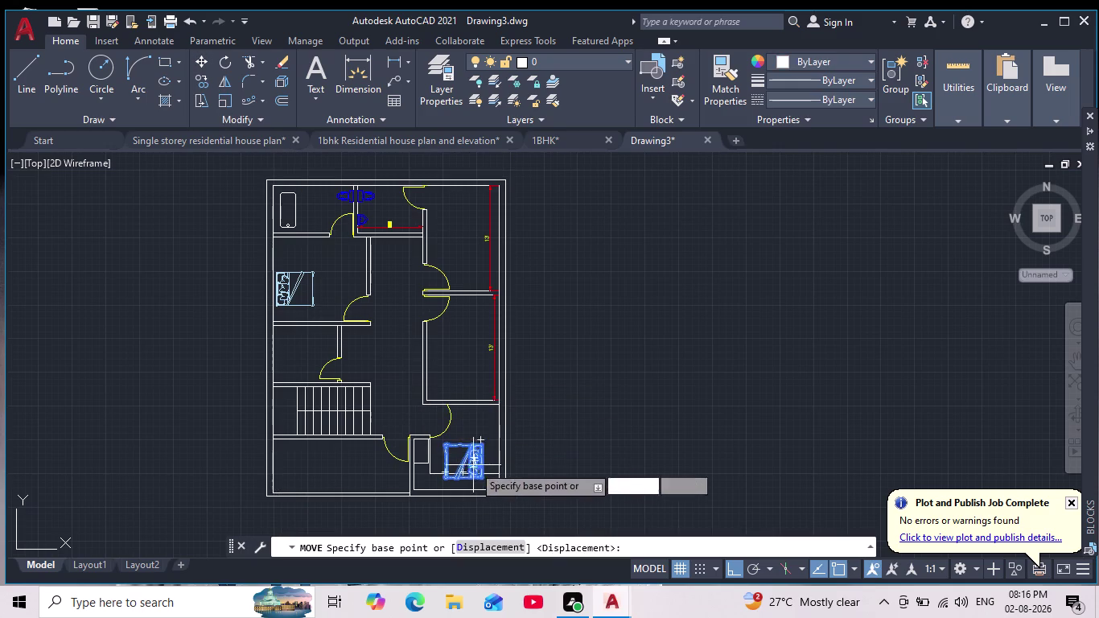
Set the bed against the room's right wall and delete the lower 13' dimension.
click(474, 468)
scroll(up, 3)
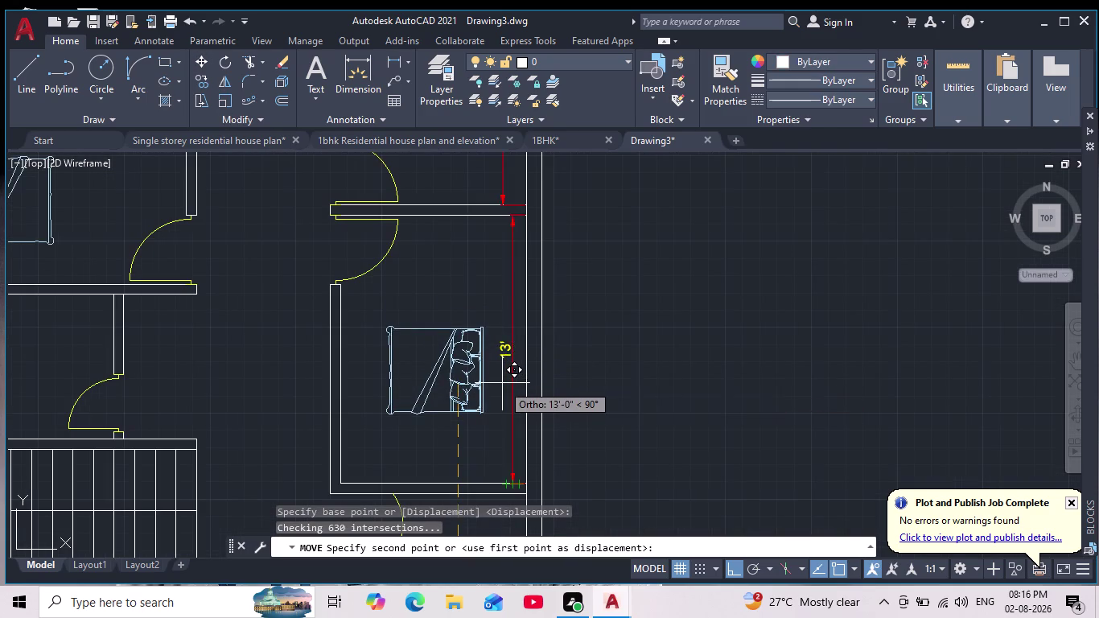
scroll(up, 3)
click(502, 382)
scroll(down, 3)
scroll(up, 3)
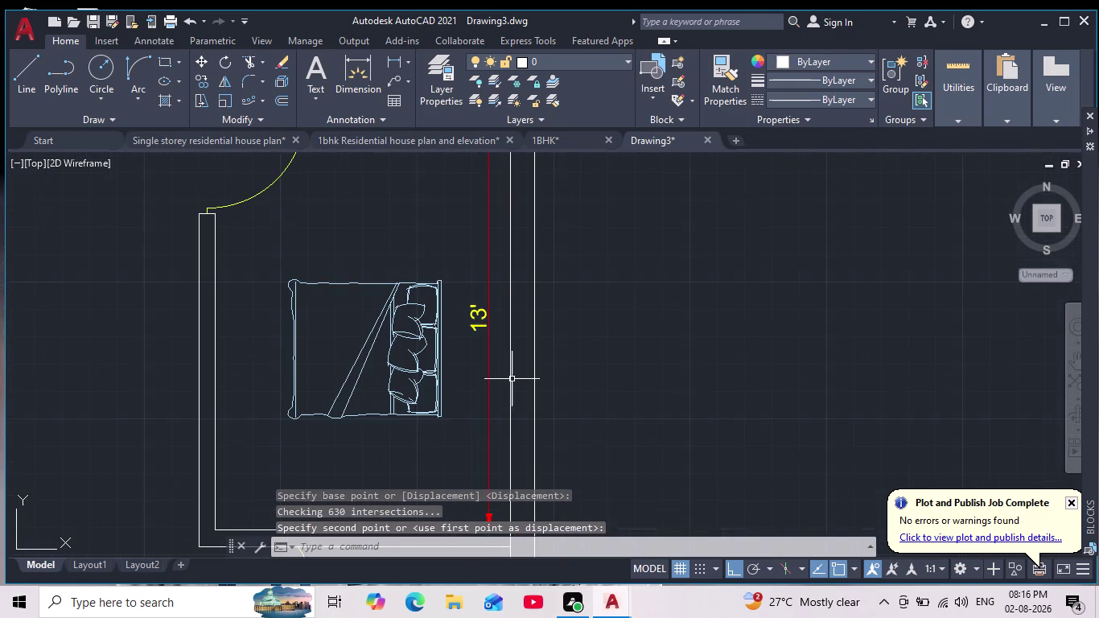
click(490, 311)
key(Delete)
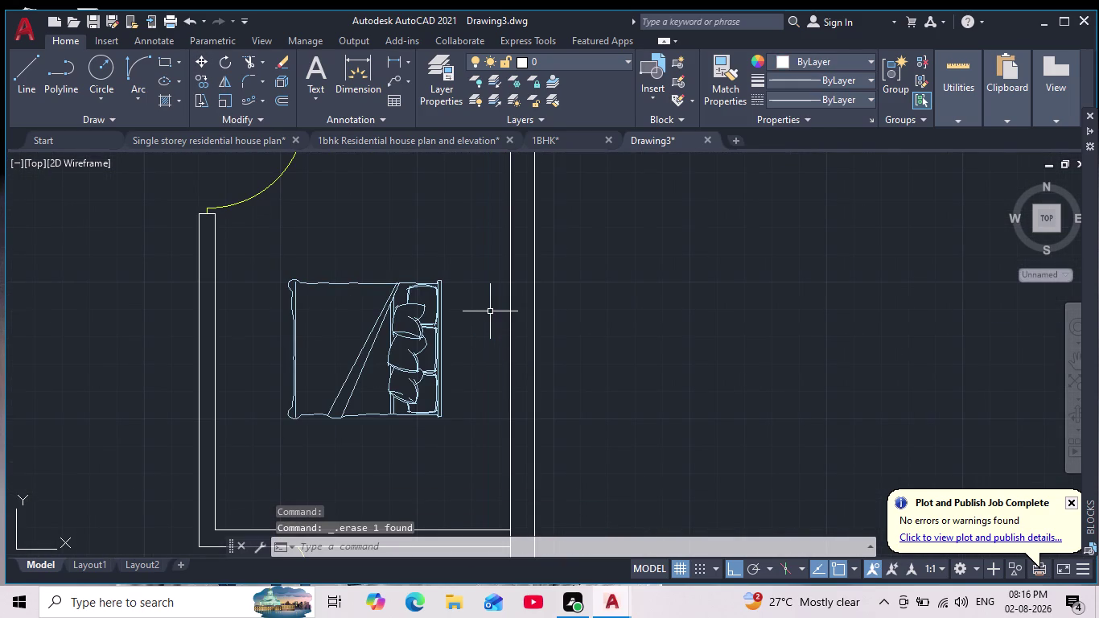
Move the bed again to its final position in the lower-right room.
click(445, 277)
click(433, 291)
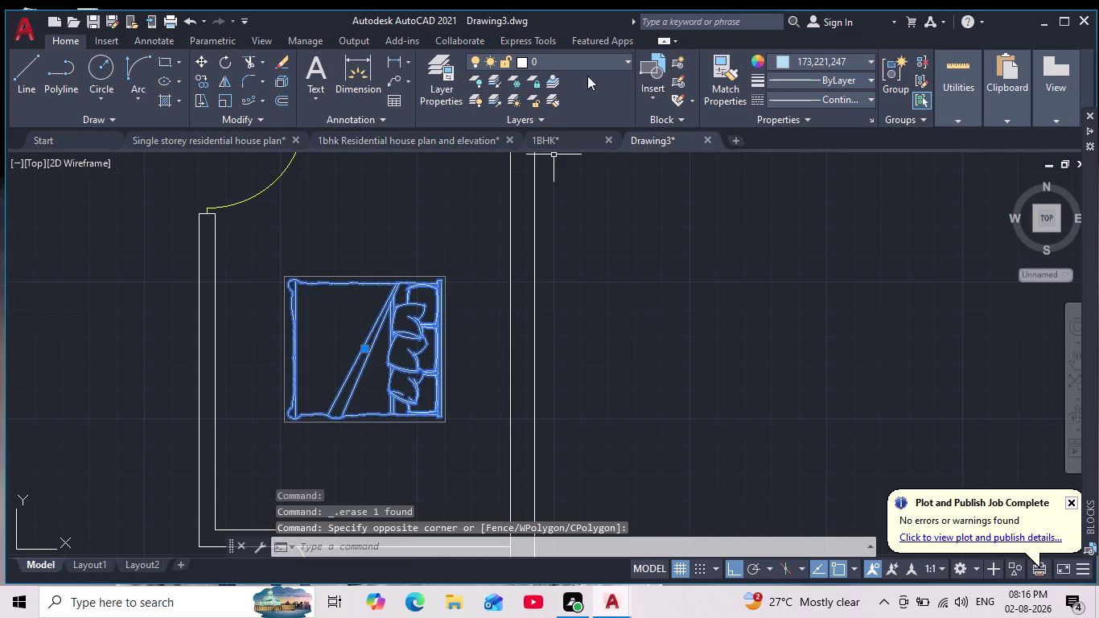
click(202, 58)
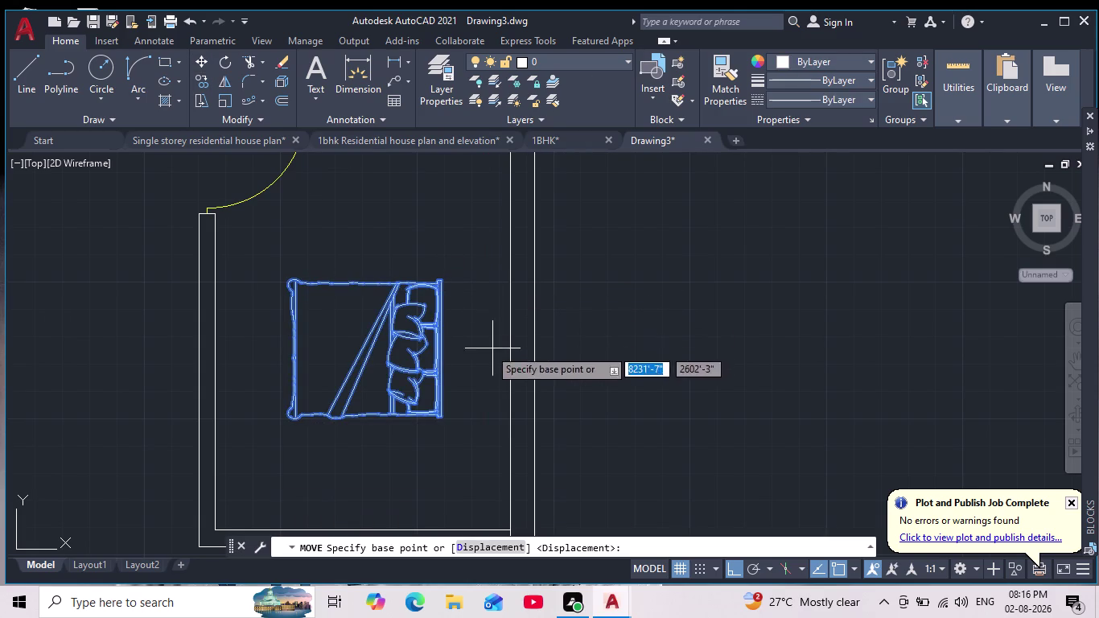
click(442, 341)
scroll(up, 3)
scroll(down, 3)
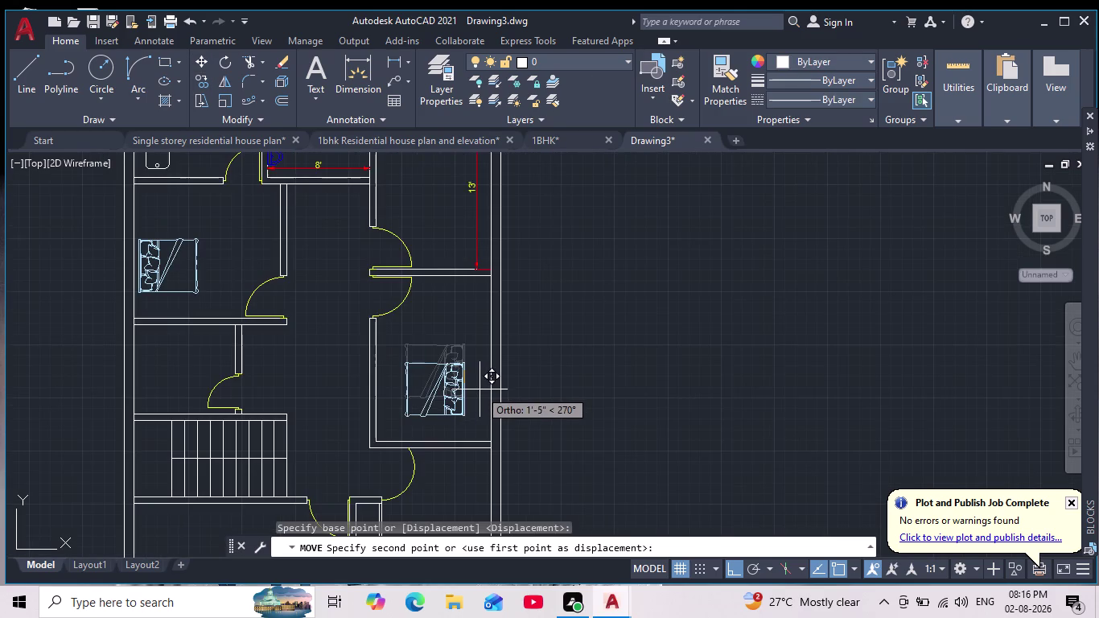
click(734, 571)
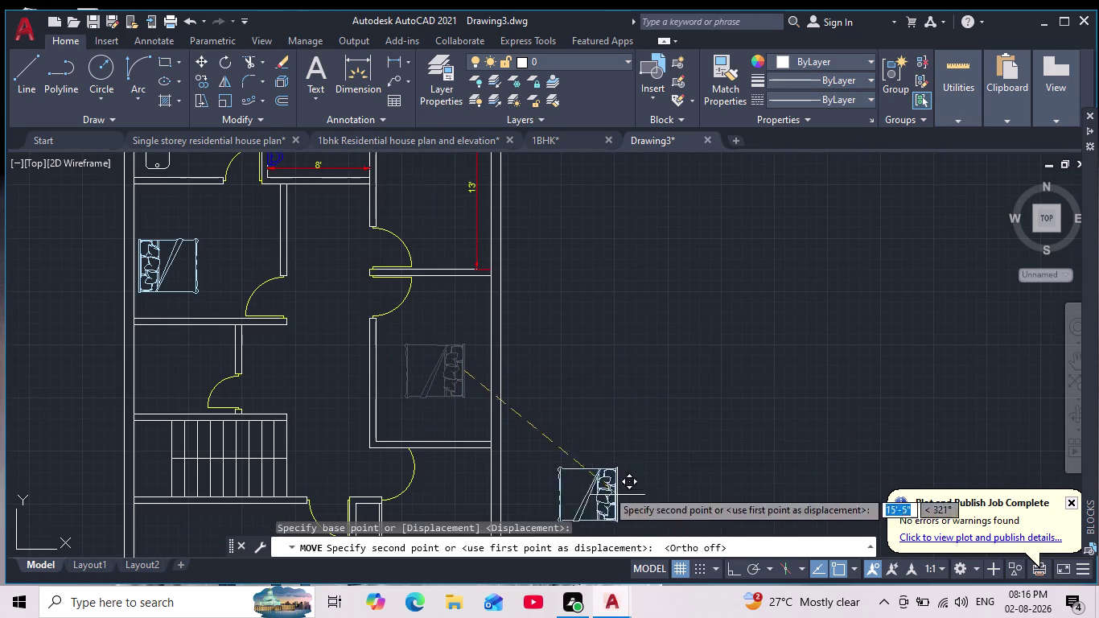
scroll(up, 3)
scroll(up, 3)
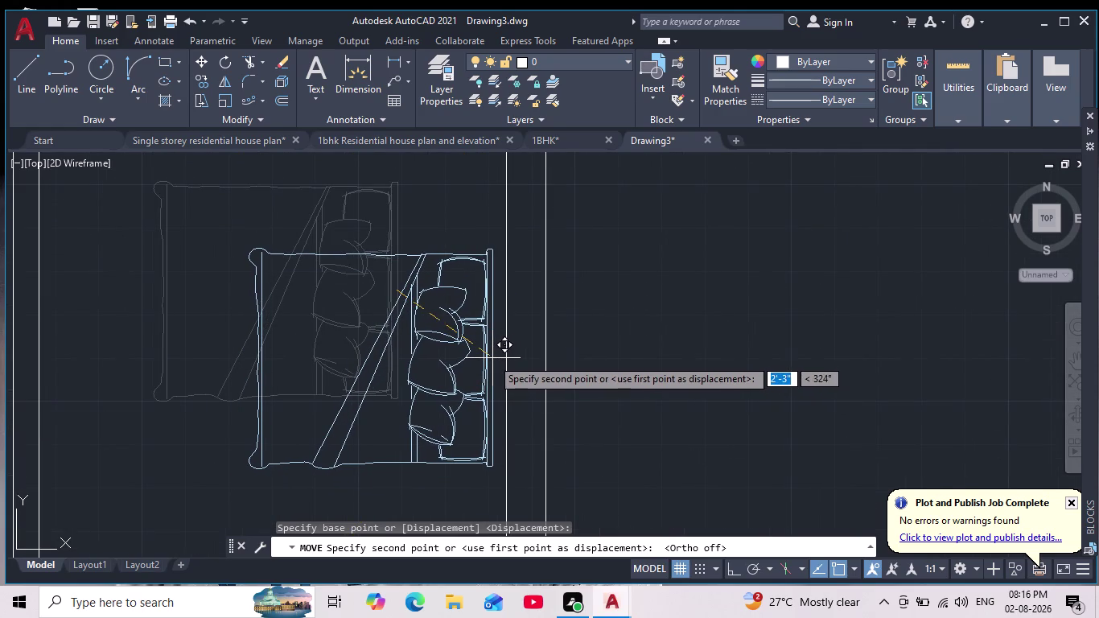
click(491, 358)
scroll(down, 3)
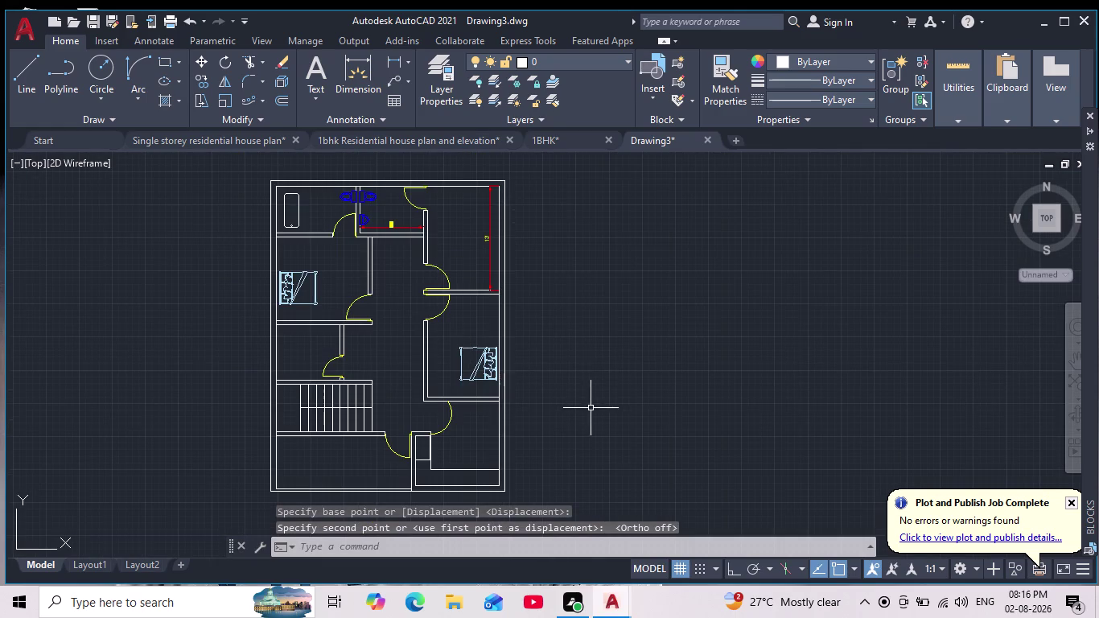
scroll(down, 3)
scroll(up, 3)
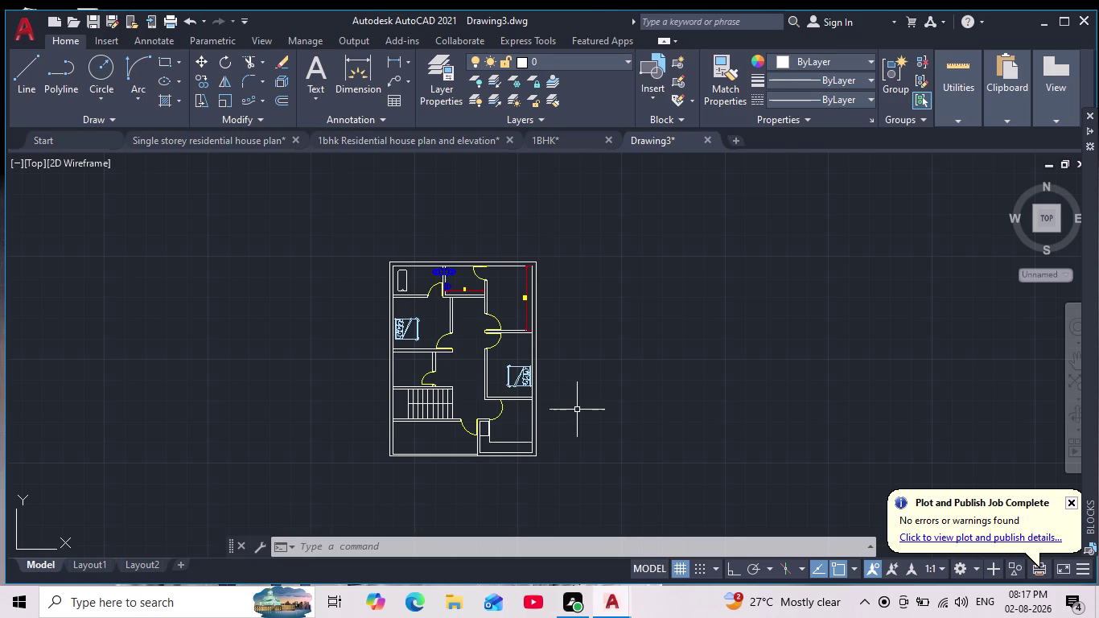
scroll(up, 3)
middle_drag(580, 419, 600, 460)
scroll(down, 3)
scroll(up, 3)
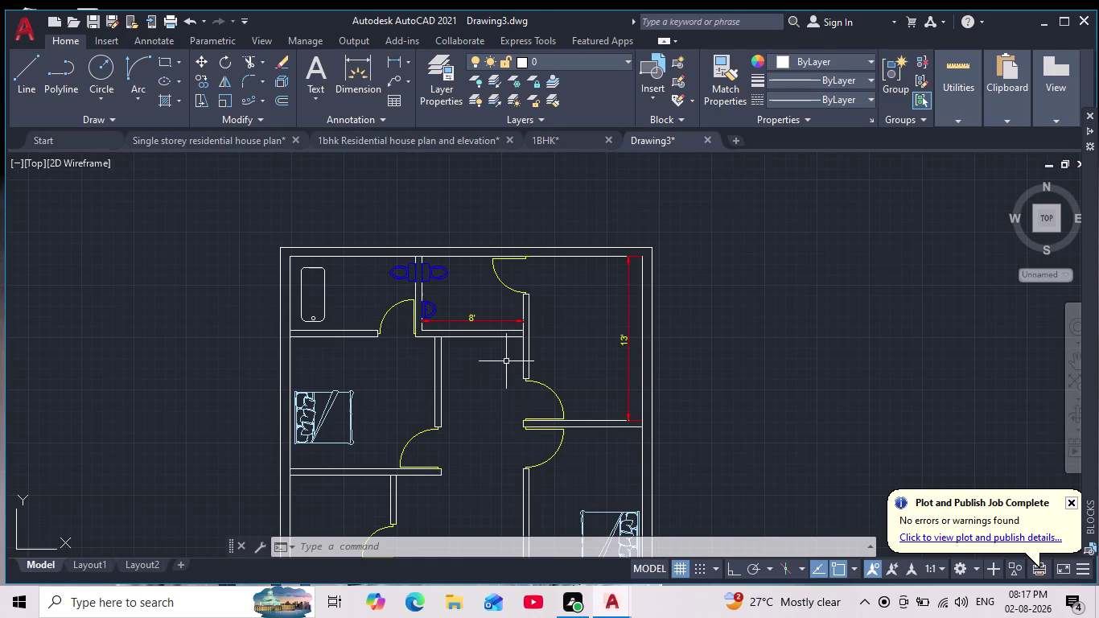
middle_drag(462, 440, 479, 346)
scroll(down, 3)
middle_drag(478, 346, 471, 281)
scroll(up, 3)
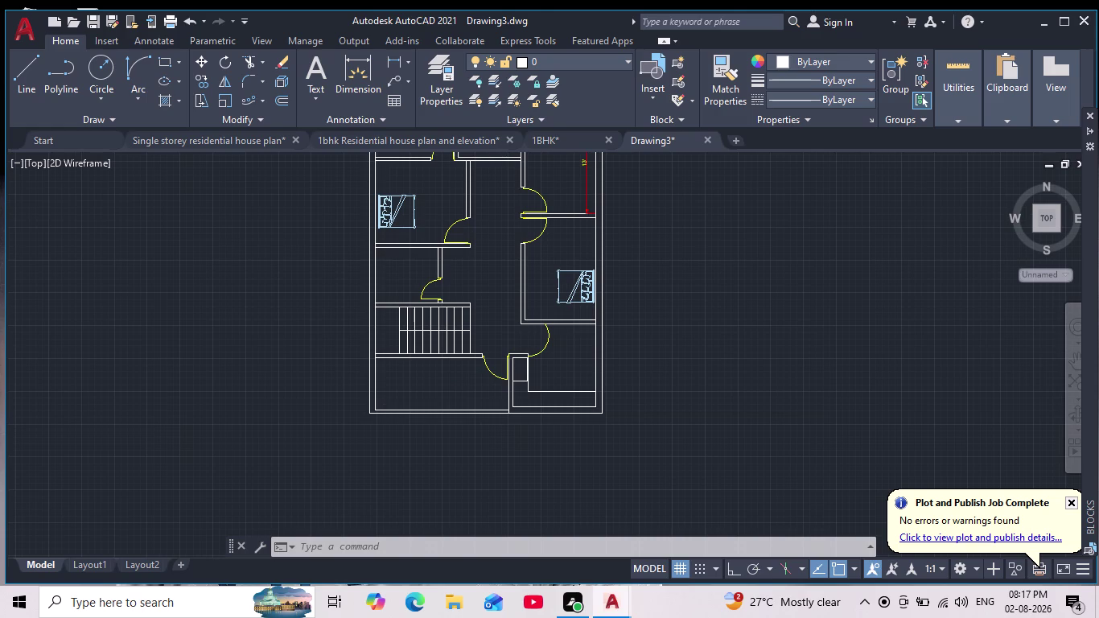
scroll(down, 3)
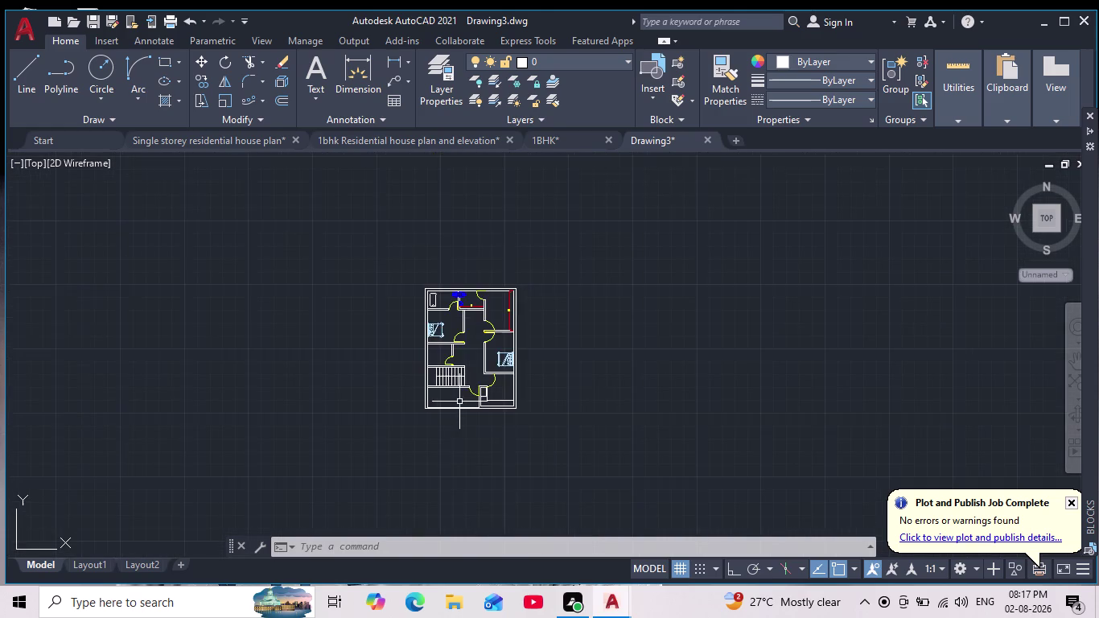
scroll(up, 3)
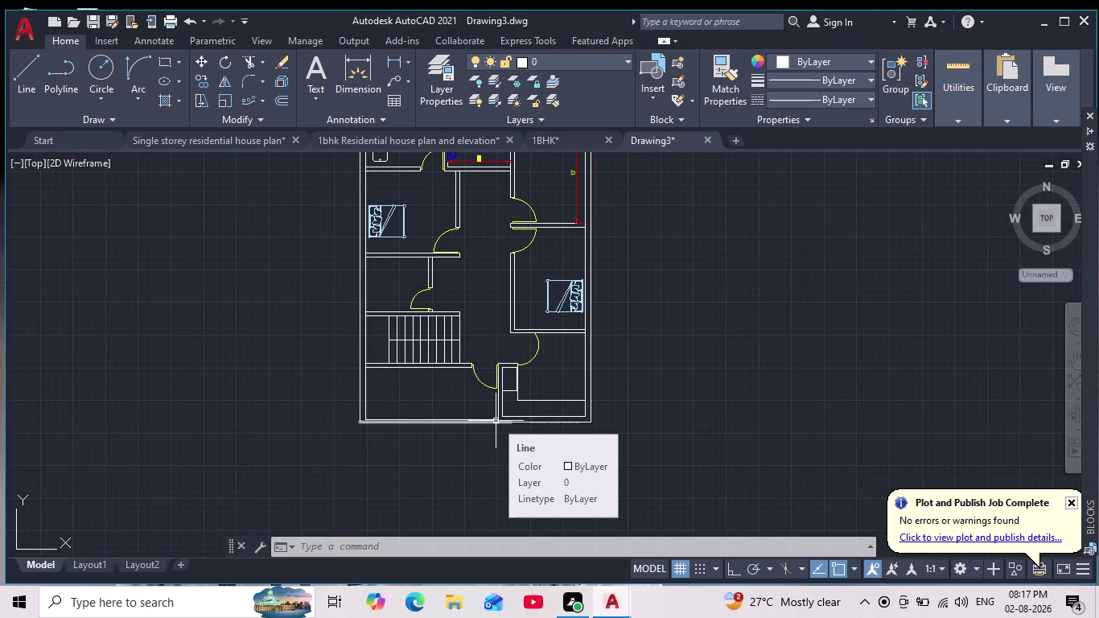
scroll(down, 3)
scroll(up, 3)
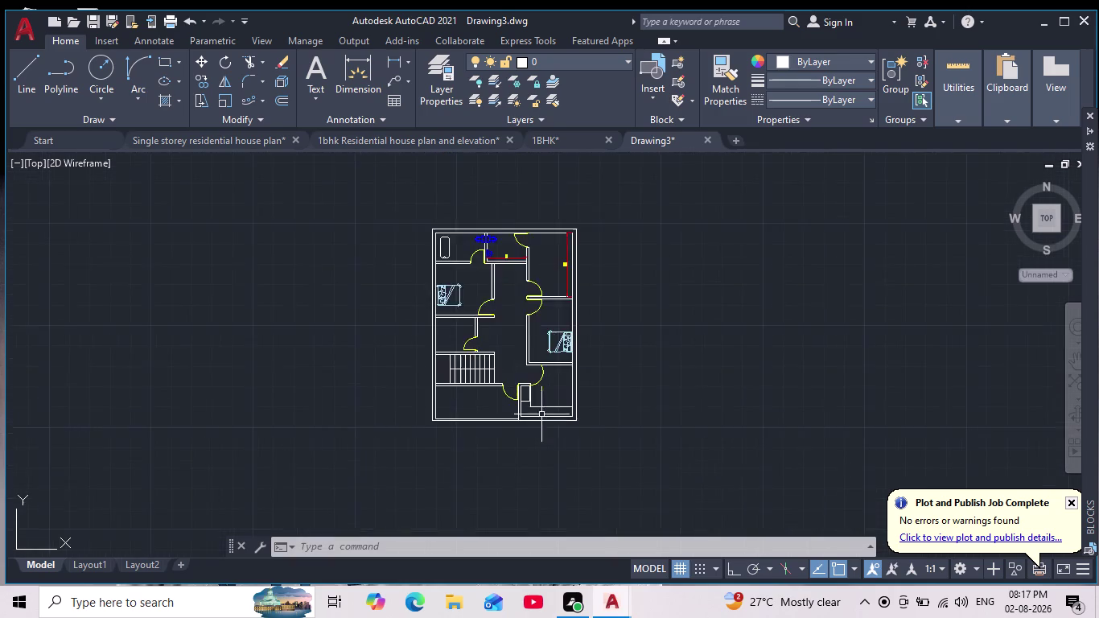
scroll(up, 3)
scroll(down, 3)
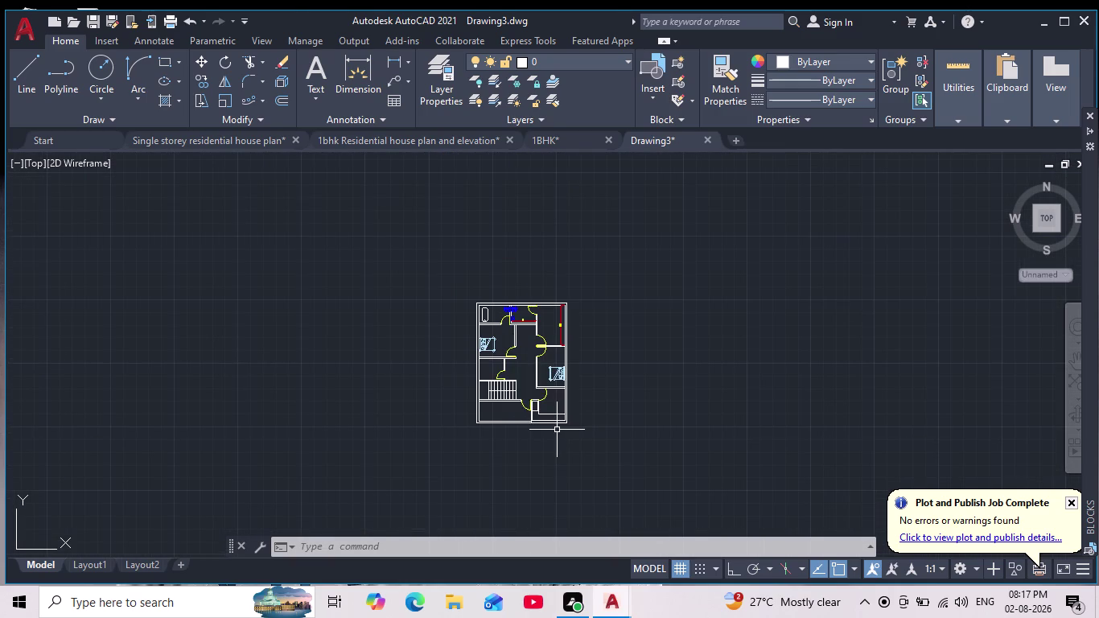
scroll(down, 3)
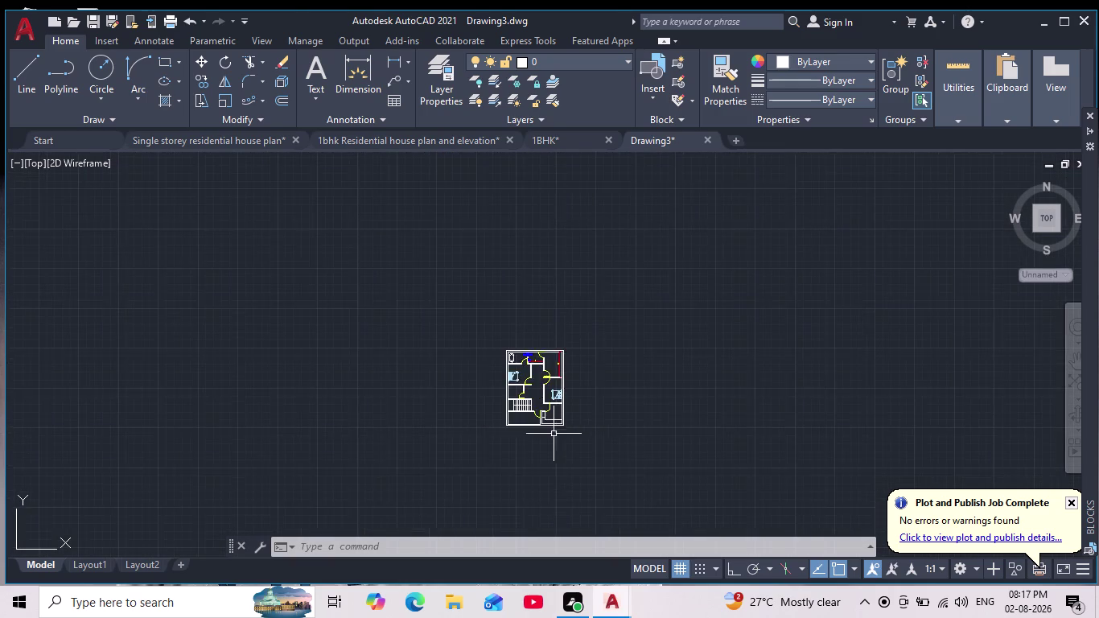
scroll(up, 3)
scroll(up, 3)
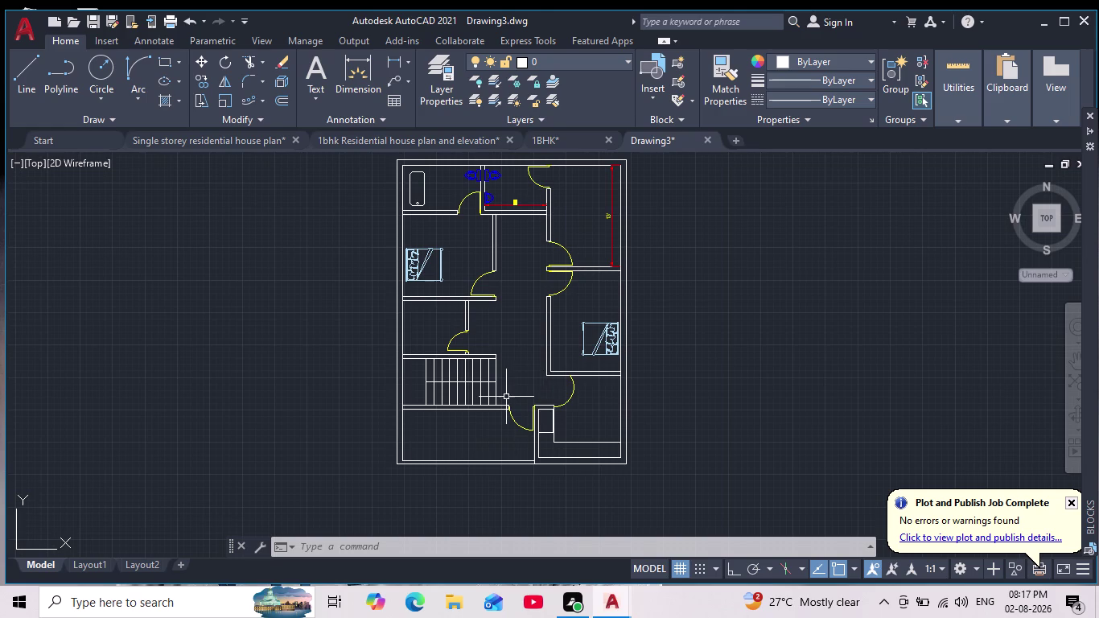
scroll(down, 3)
scroll(up, 3)
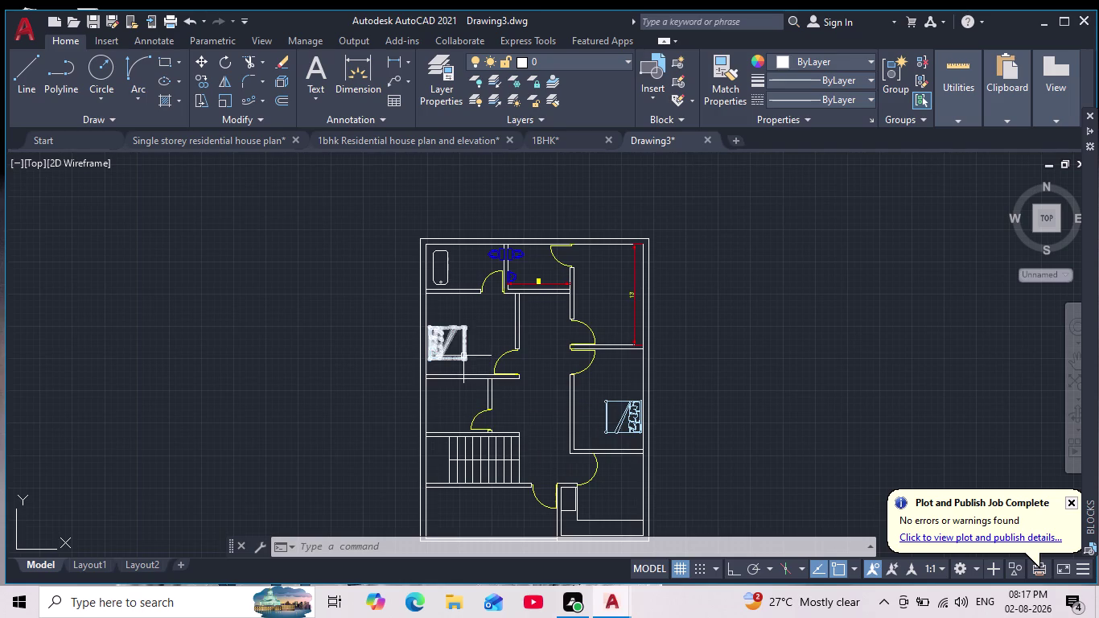
middle_drag(464, 355, 512, 252)
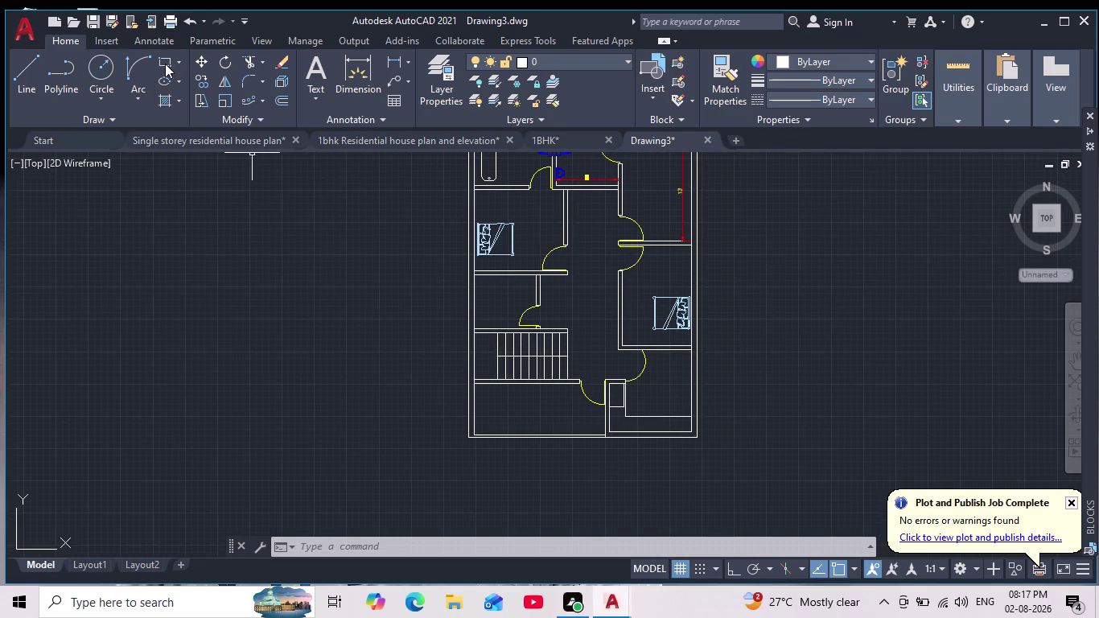
Draw the window rectangle inside the plan's left wall.
click(165, 63)
scroll(up, 3)
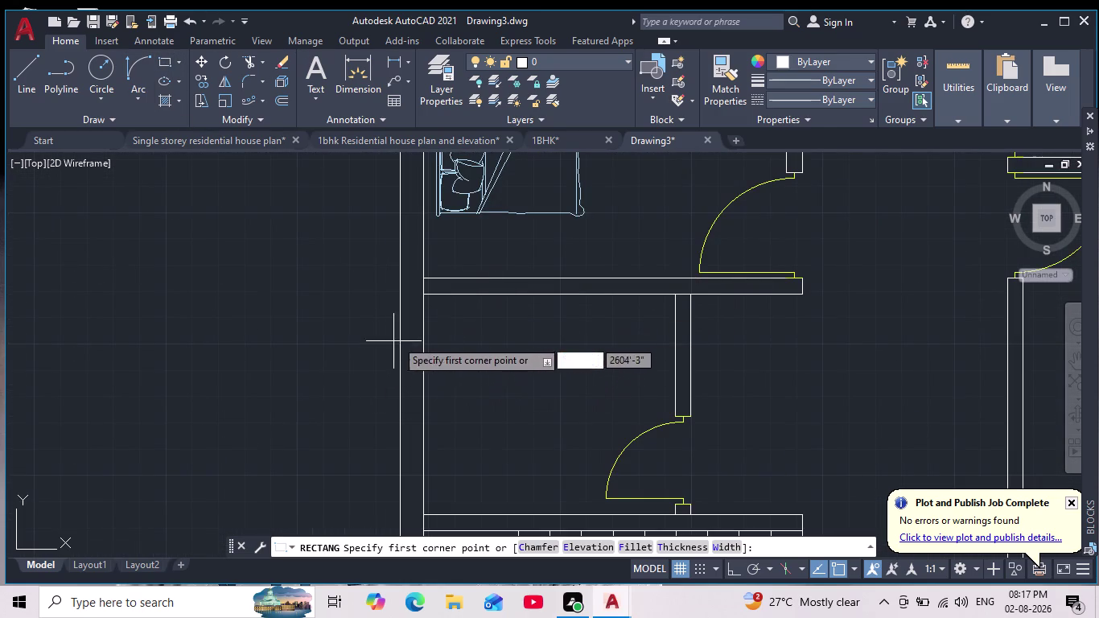
click(399, 452)
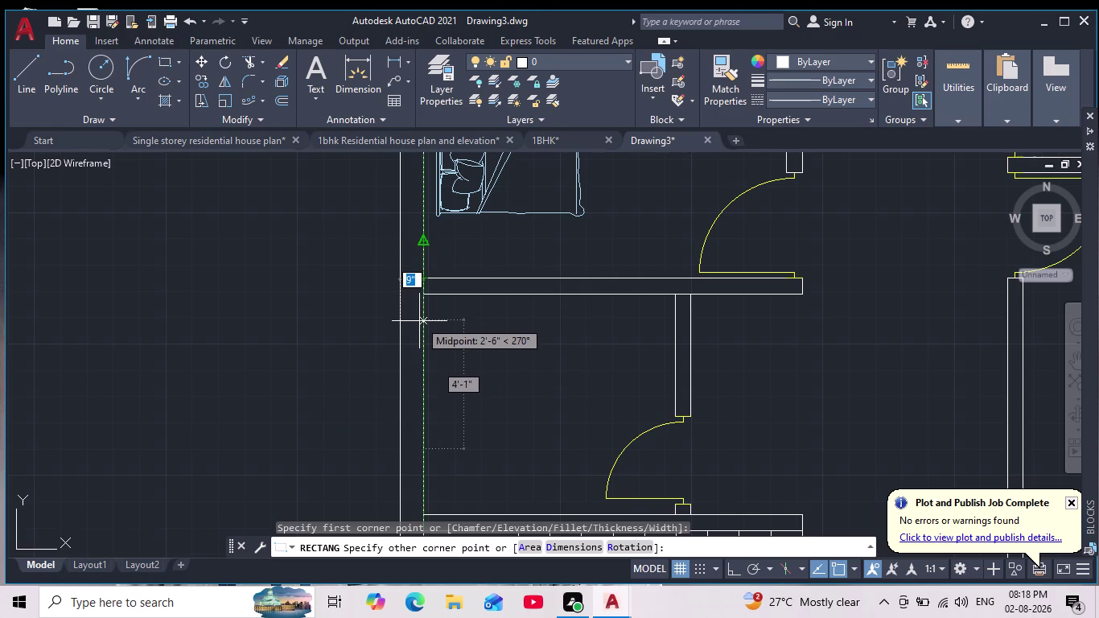
click(420, 342)
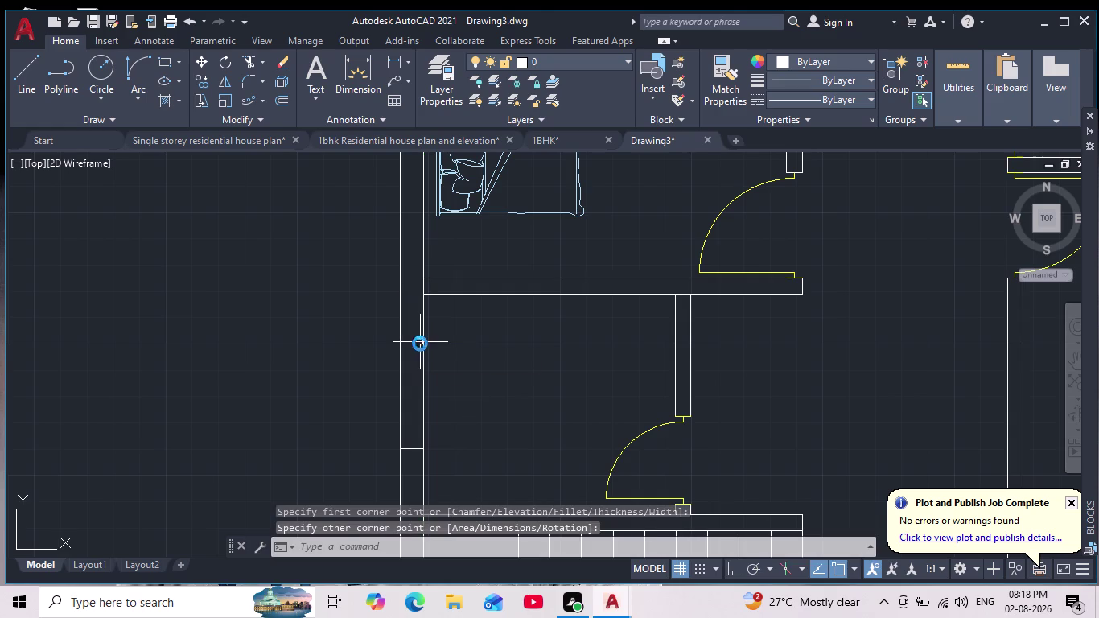
scroll(down, 3)
scroll(down, 3)
scroll(down, 3)
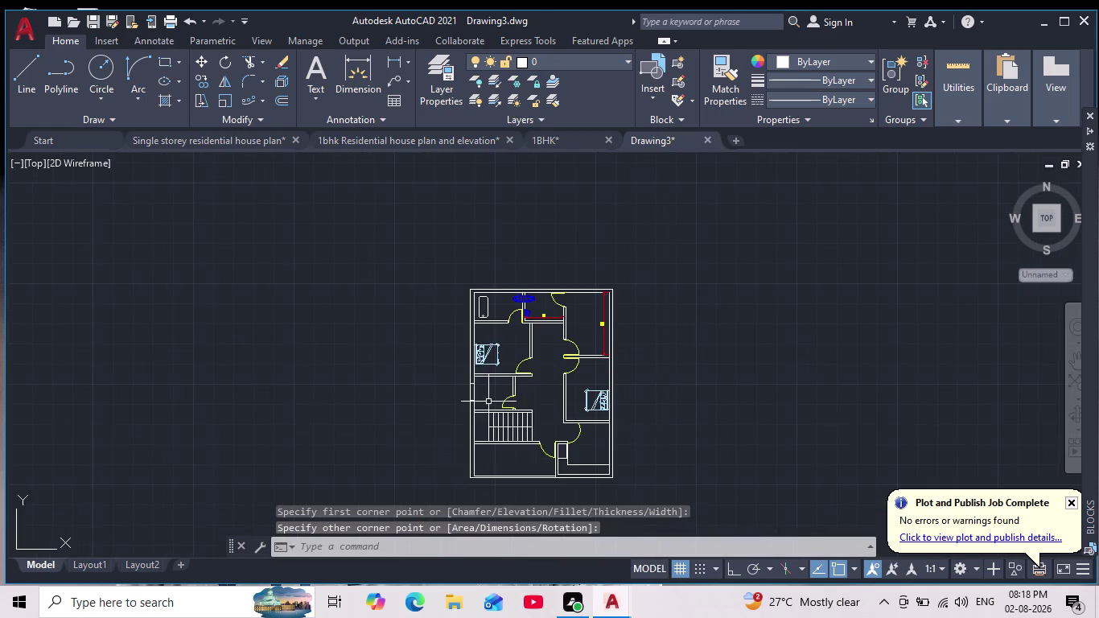
scroll(up, 3)
Draw a centre line down the window opening, then cancel remaining commands.
click(25, 65)
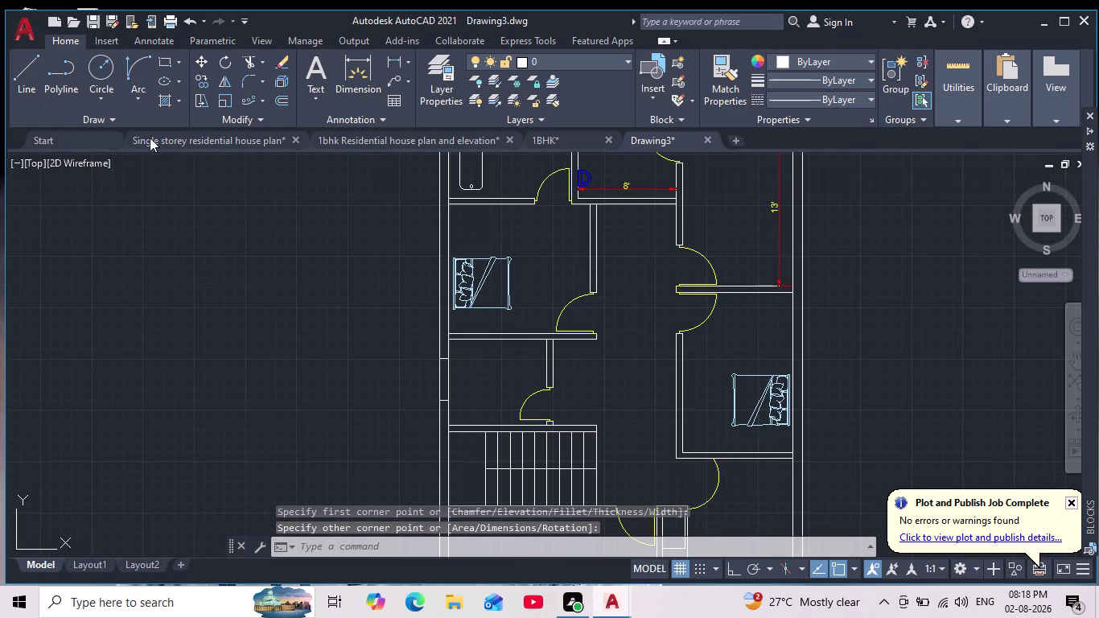
scroll(up, 3)
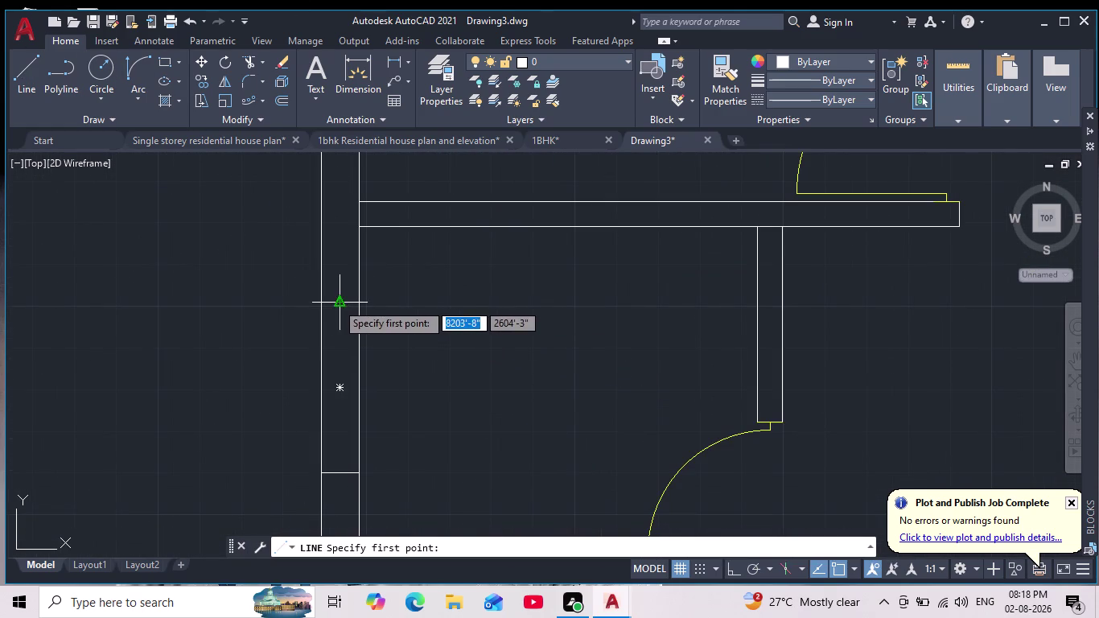
click(336, 303)
middle_drag(349, 381, 375, 316)
click(367, 406)
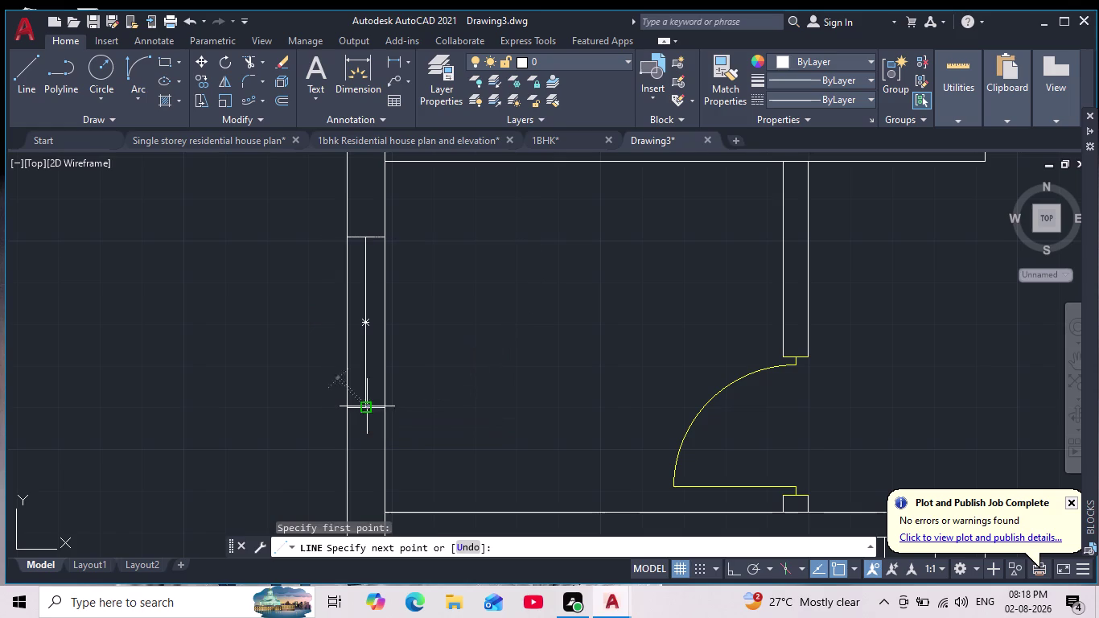
key(Escape)
key(Escape)
key(Escape)
Offset the window lines by 1 to both sides.
key(Escape)
key(o)
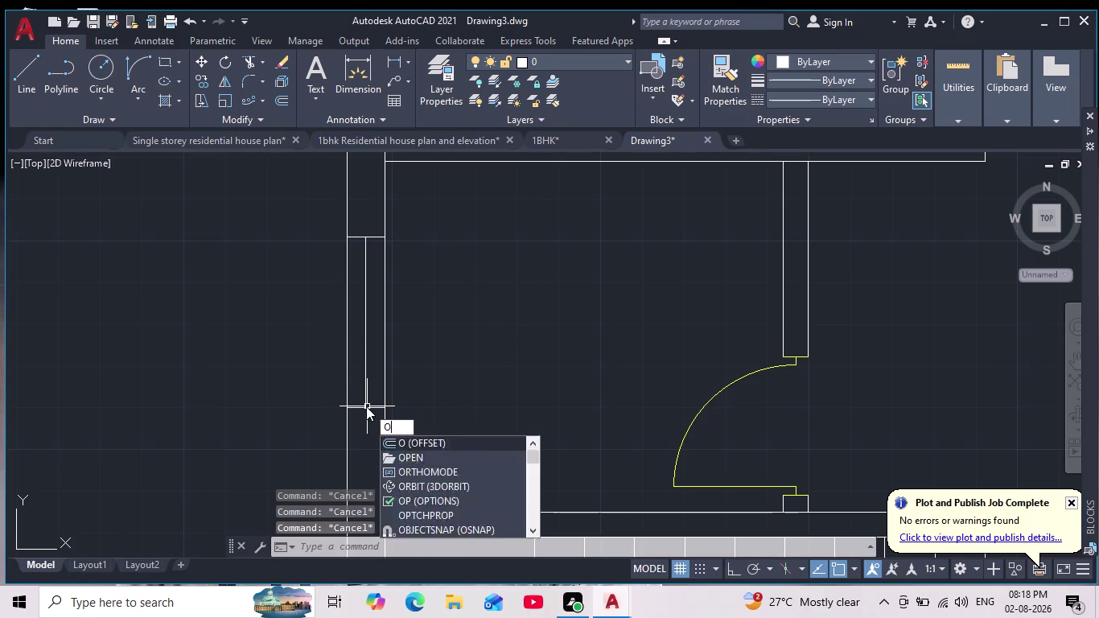
key(Return)
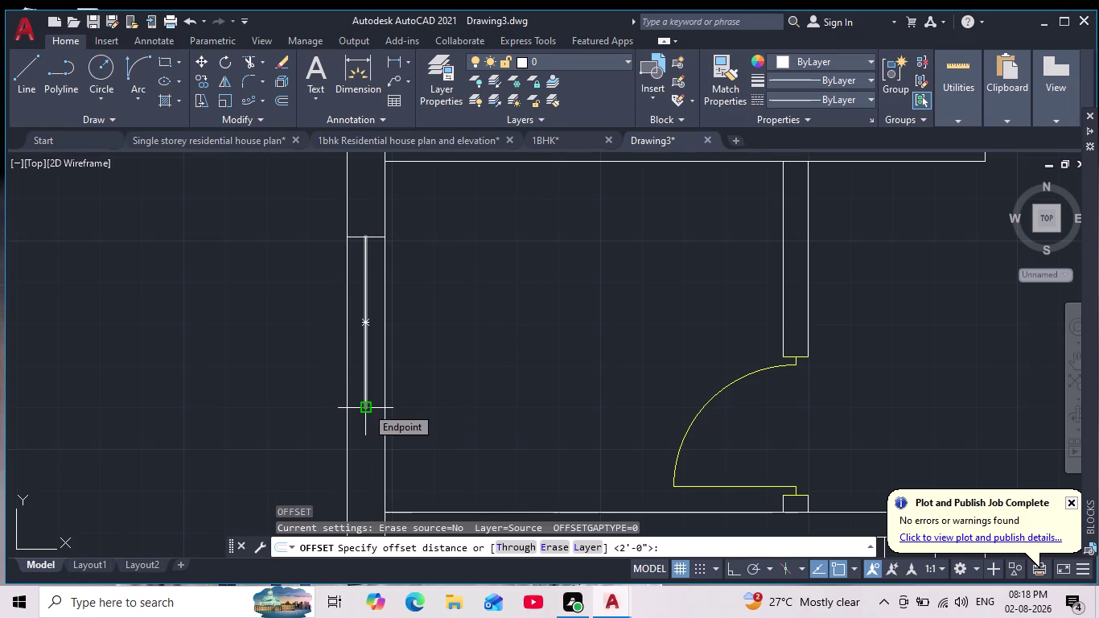
key(1)
key(Return)
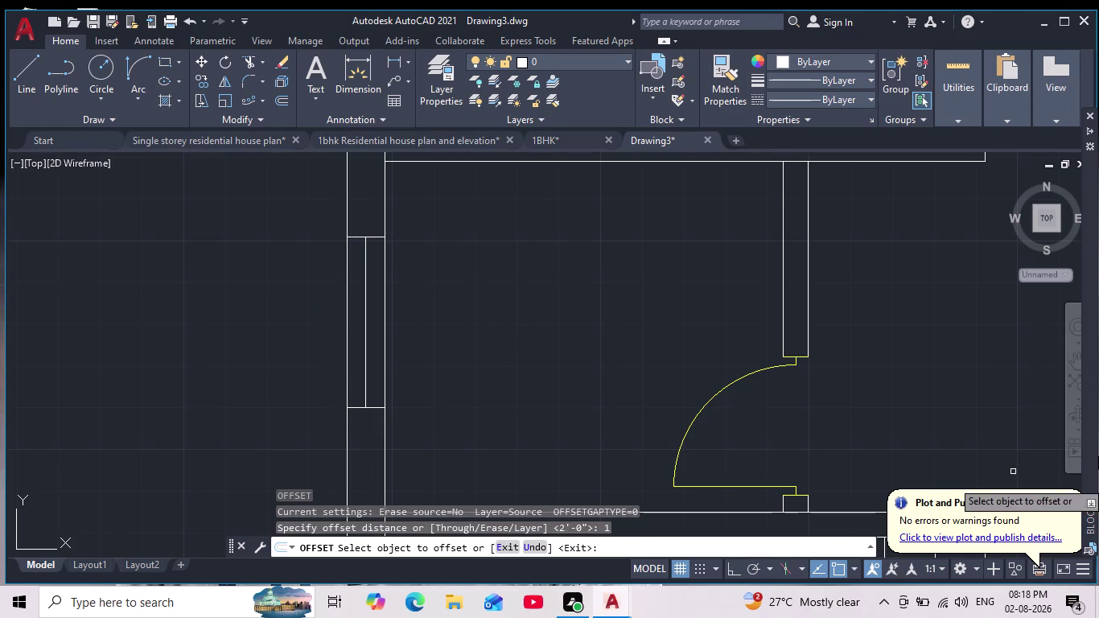
scroll(up, 3)
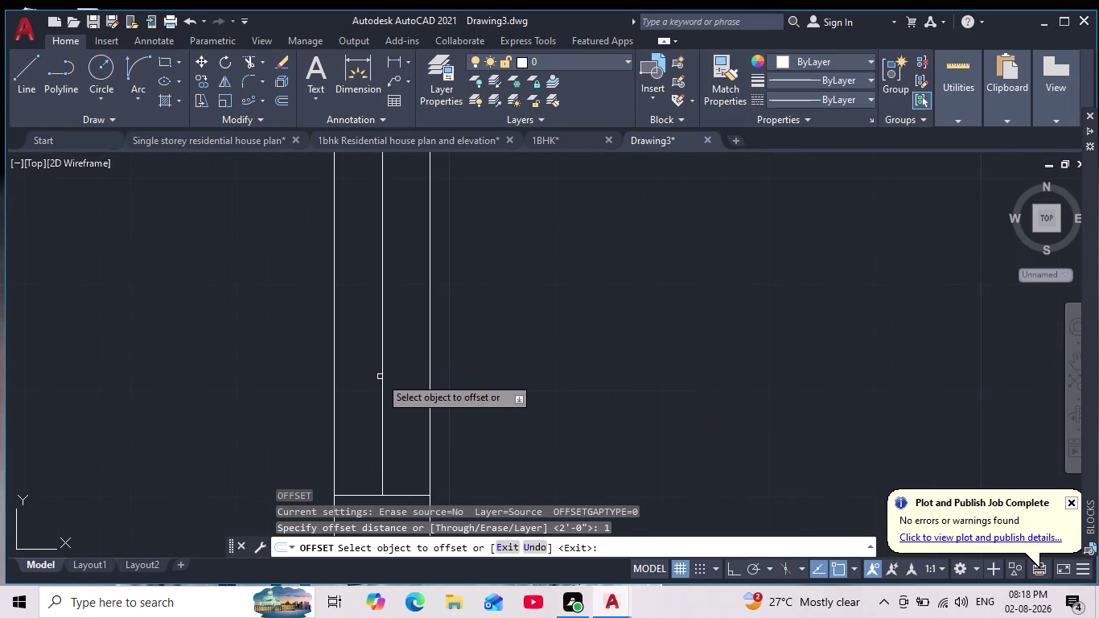
click(387, 385)
click(382, 403)
click(357, 412)
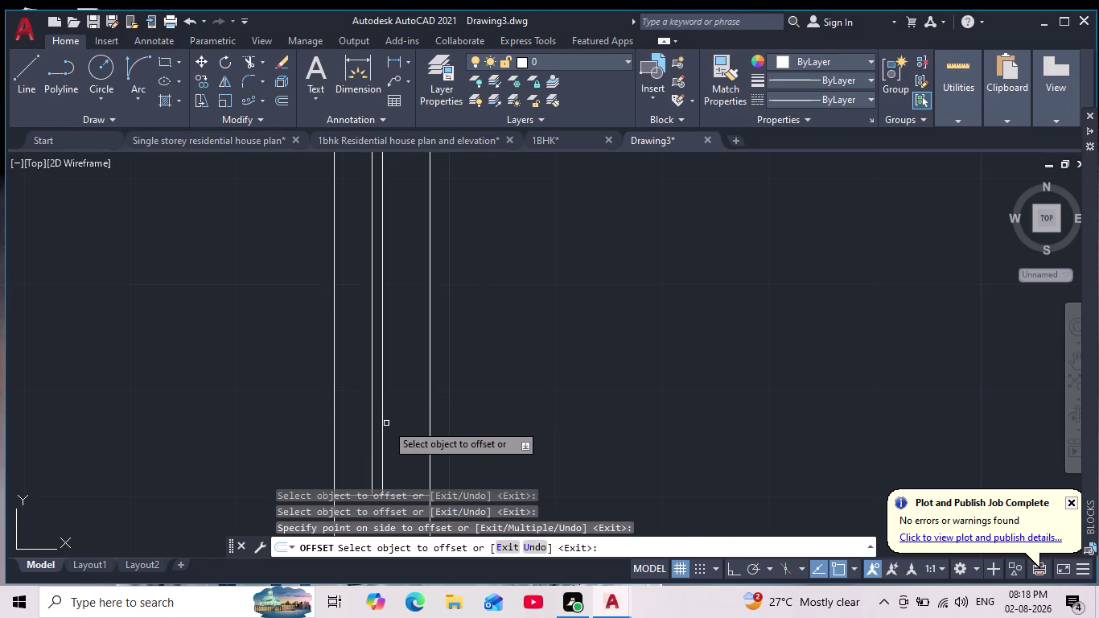
click(381, 428)
click(407, 429)
scroll(up, 3)
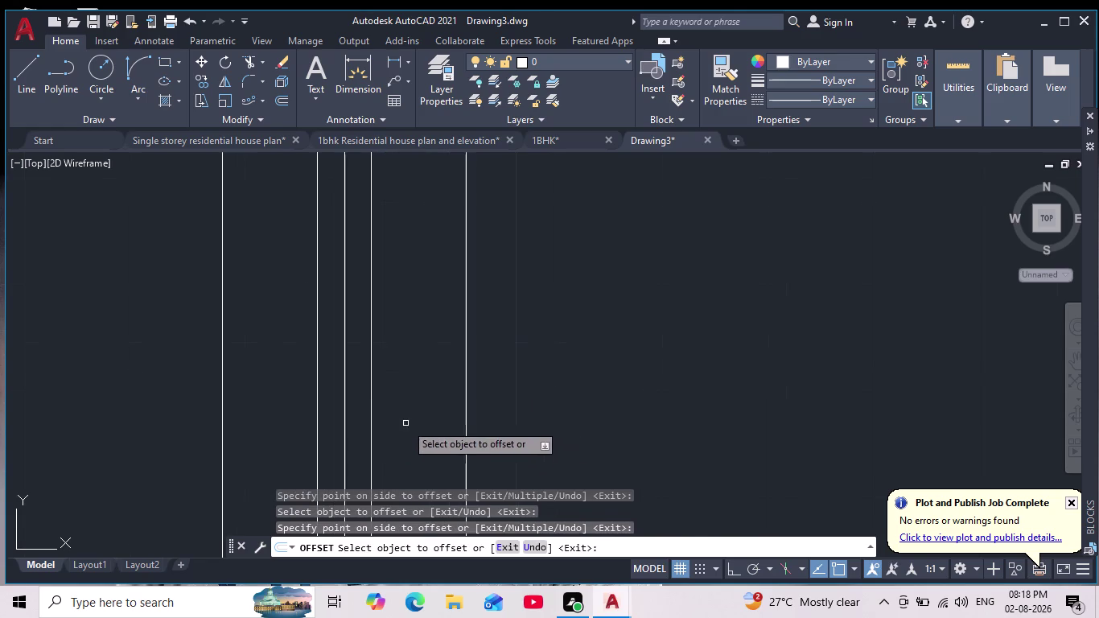
click(351, 417)
click(321, 435)
key(Escape)
key(Escape)
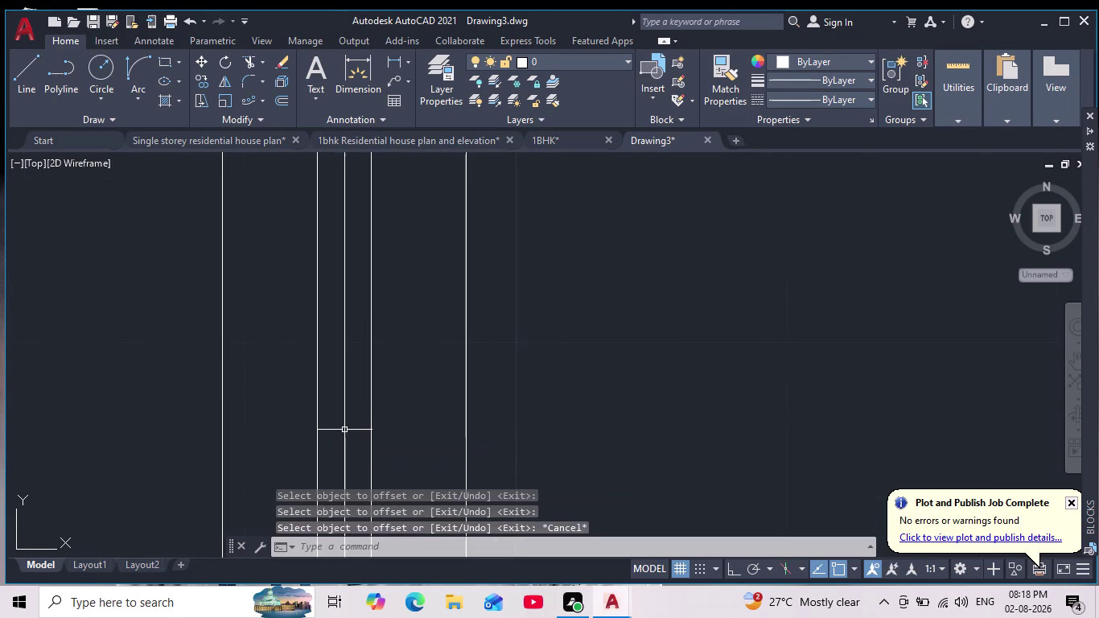
Erase the stray window line, then select the window lines and view the layer list.
click(344, 429)
key(Delete)
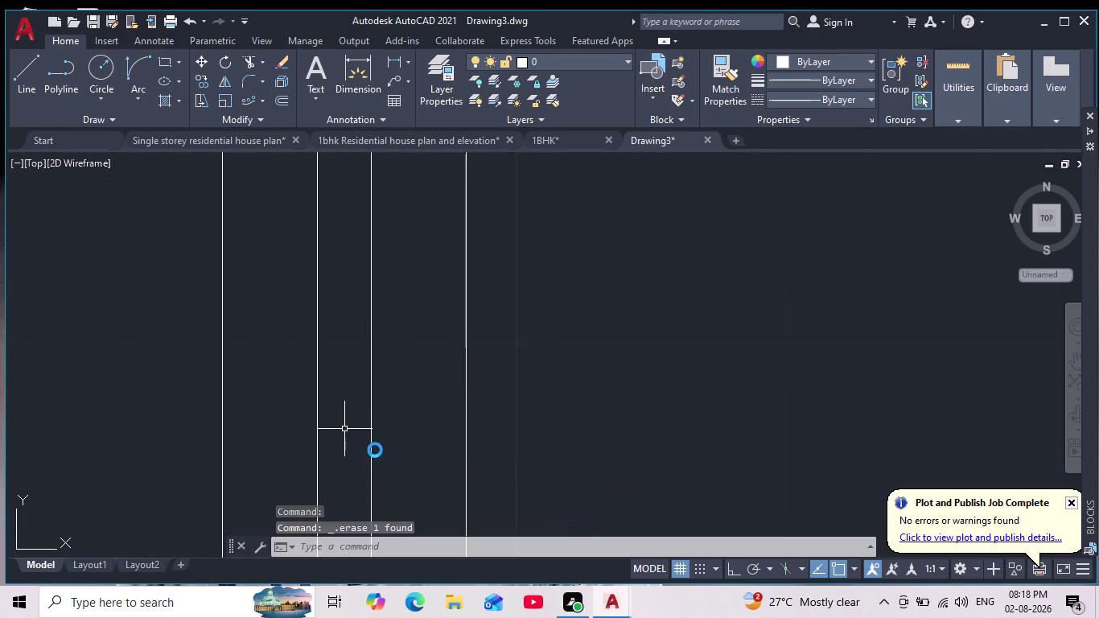
scroll(down, 3)
scroll(down, 3)
drag(345, 244, 340, 264)
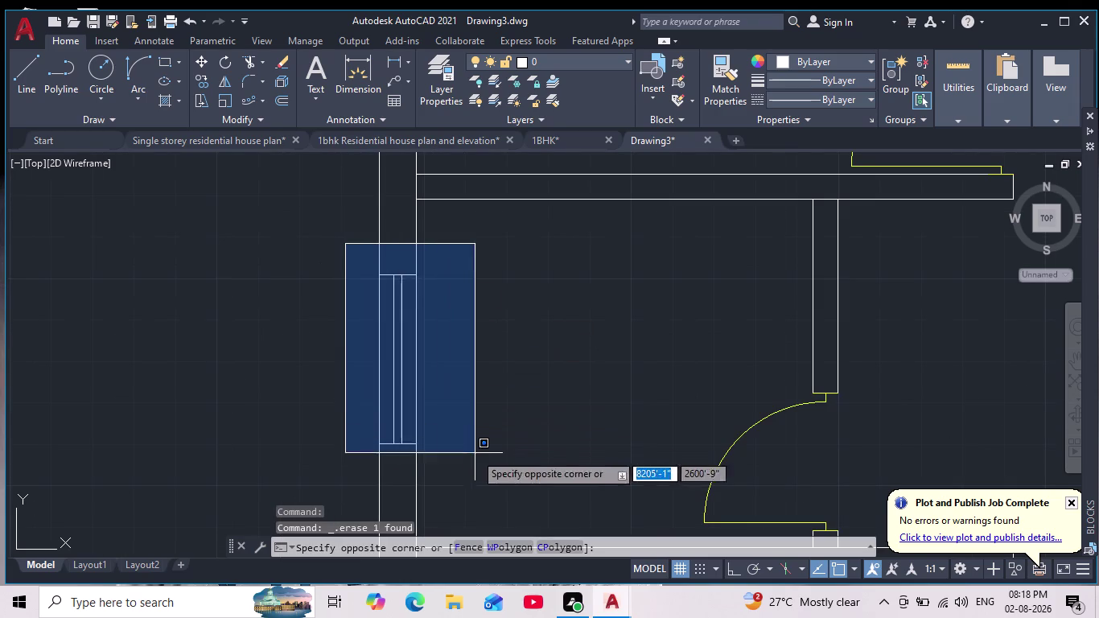
click(475, 479)
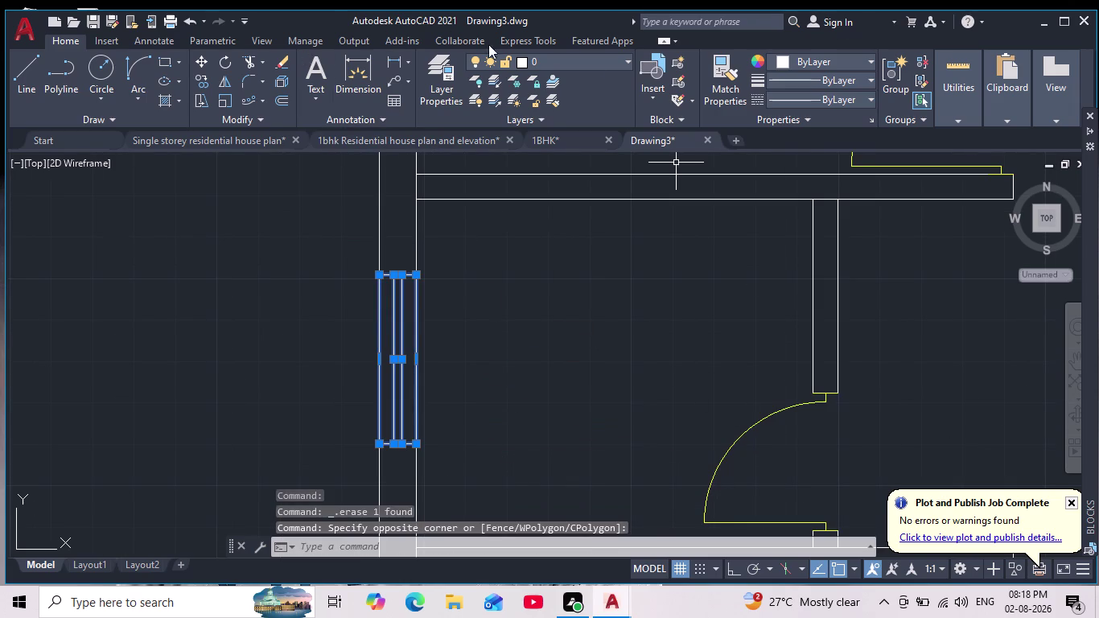
click(621, 58)
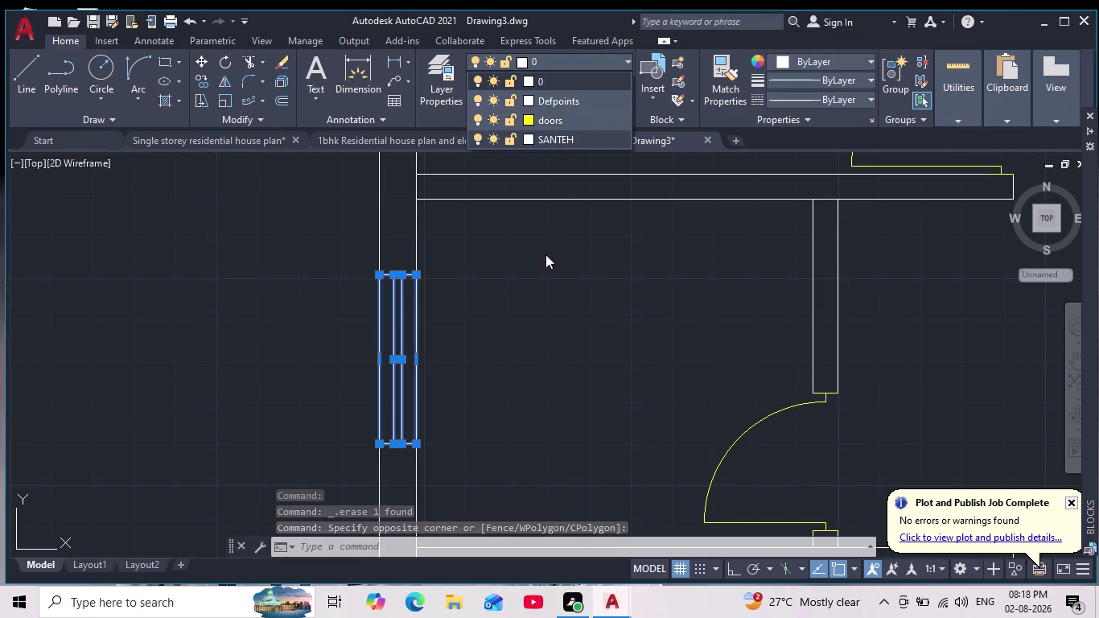
key(Escape)
key(Escape)
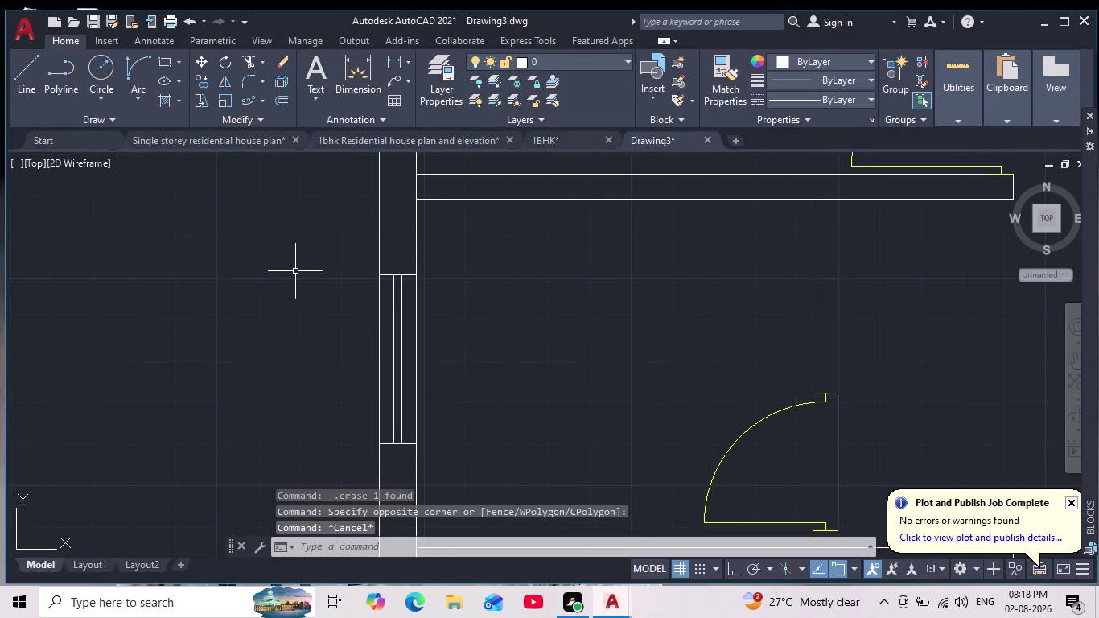
Create a new layer named 'windows' in the Layer Properties Manager via LA.
text(la)
key(Return)
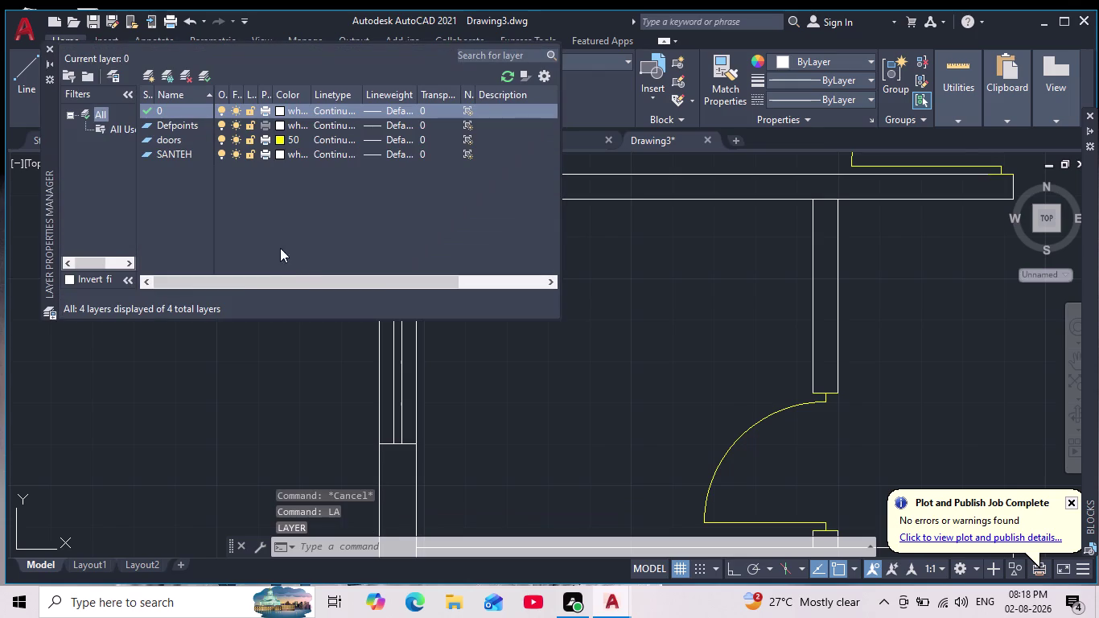
click(194, 132)
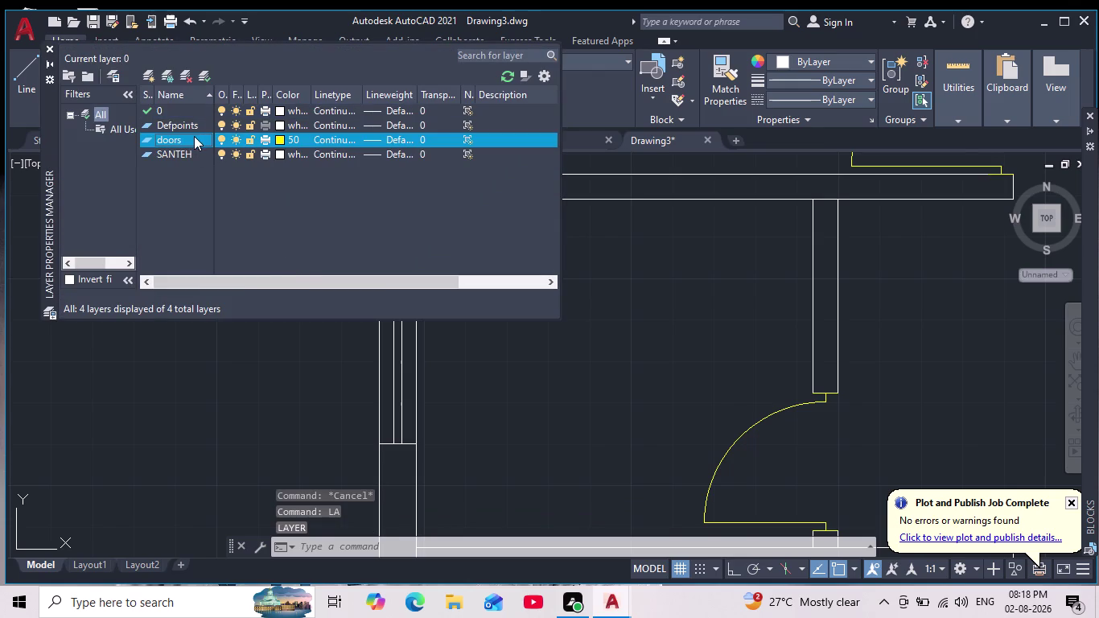
key(Return)
key(BackSpace)
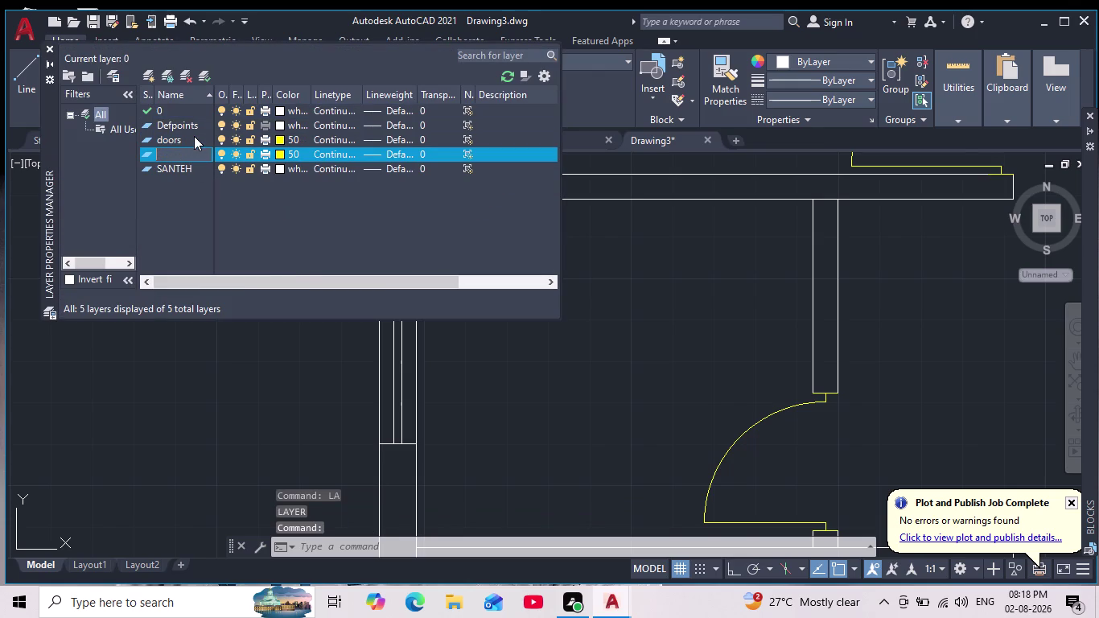
text(wind)
text(ow)
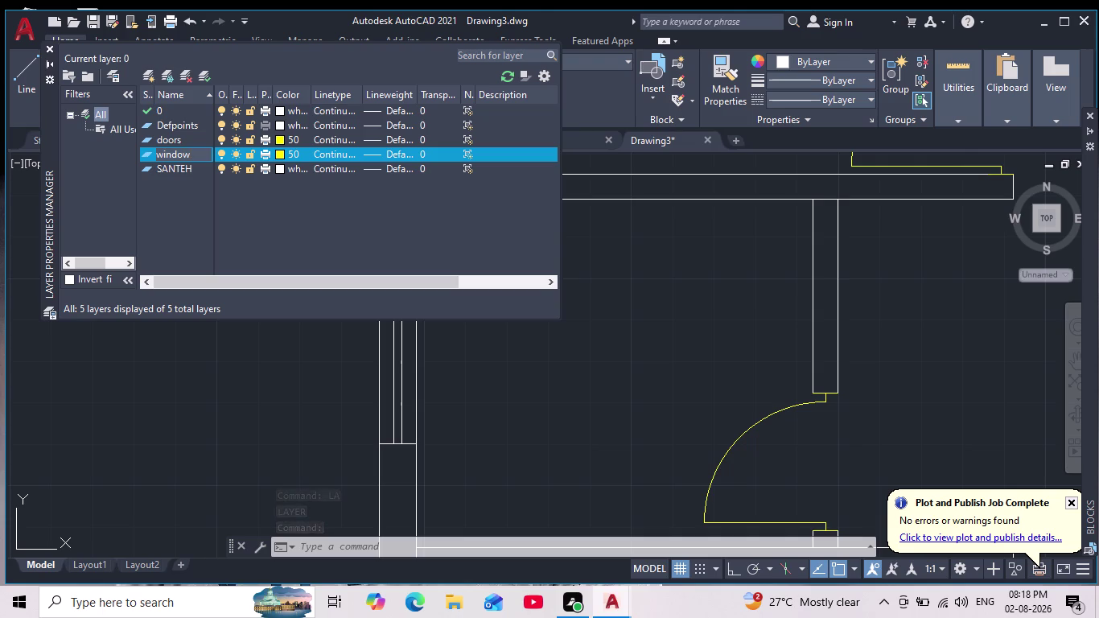
key(s)
key(Return)
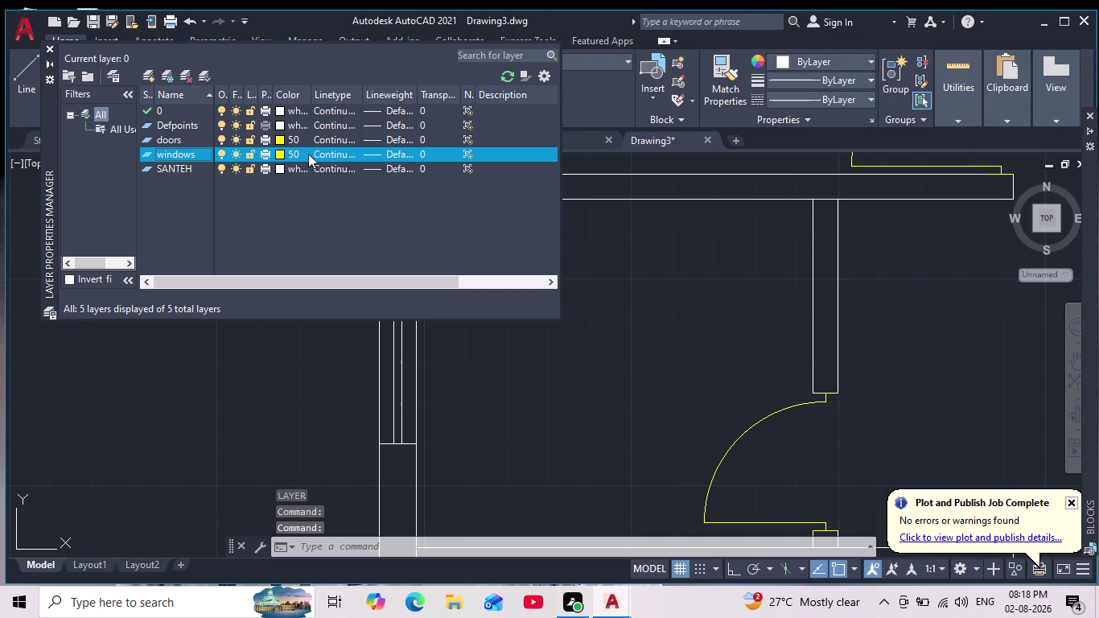
Give the windows layer green colour 70 and close the layer manager.
click(279, 153)
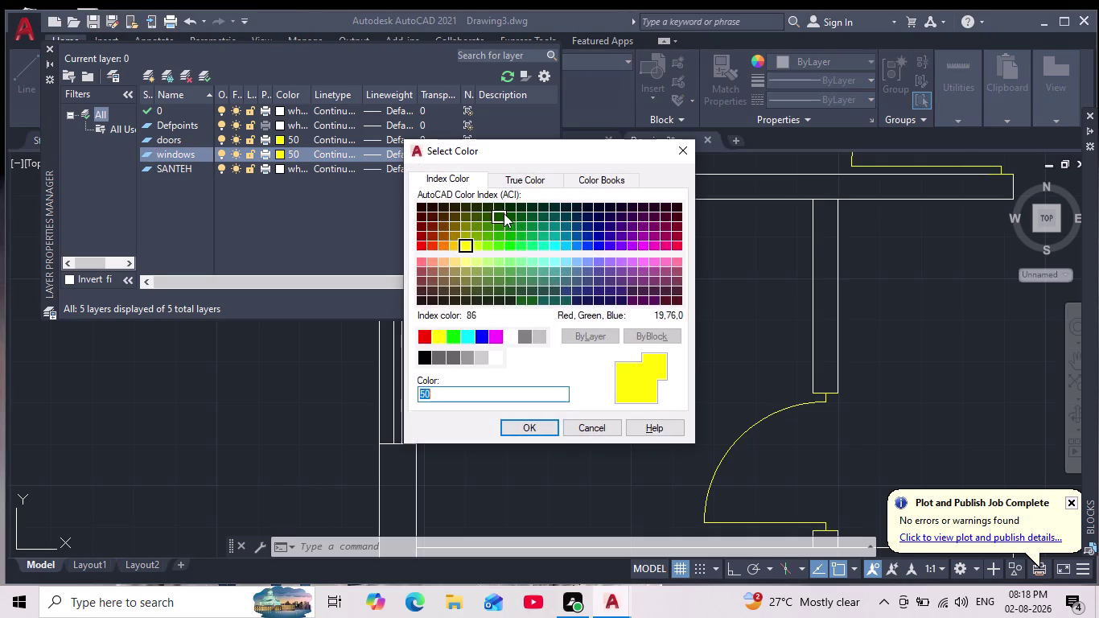
click(492, 245)
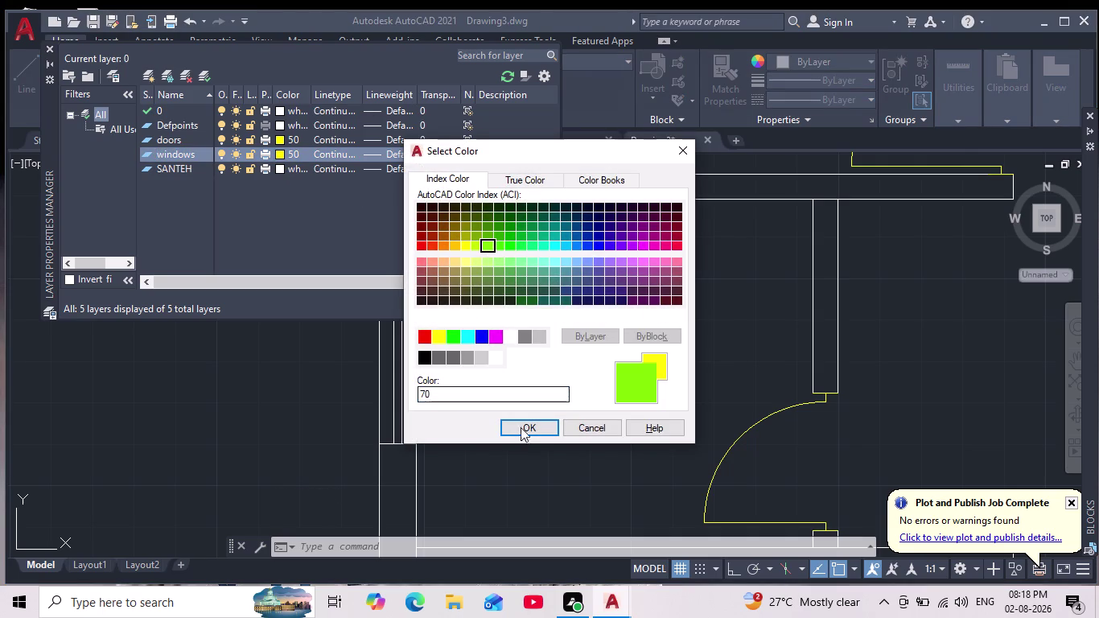
click(521, 431)
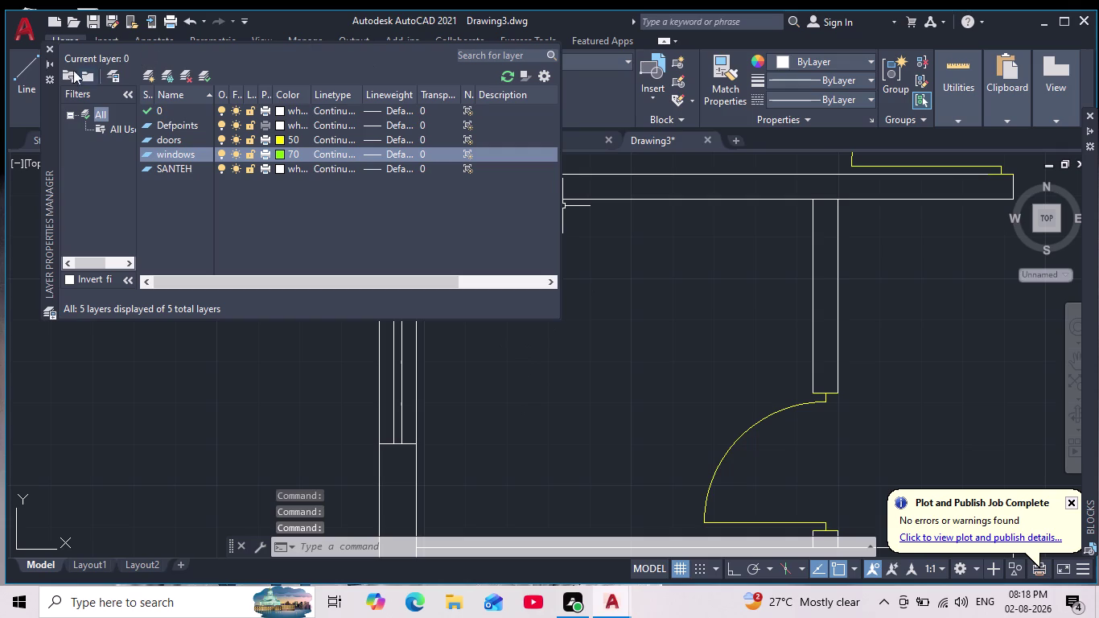
click(49, 51)
key(Escape)
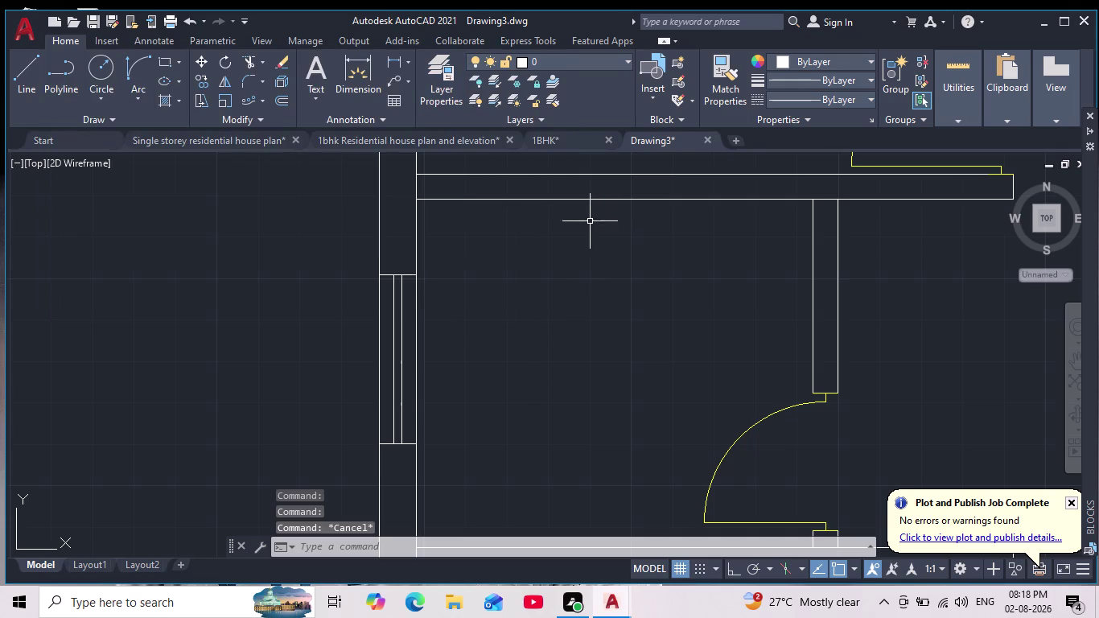
Move the left-wall window symbol onto the green windows layer.
drag(339, 252, 337, 268)
drag(482, 463, 482, 451)
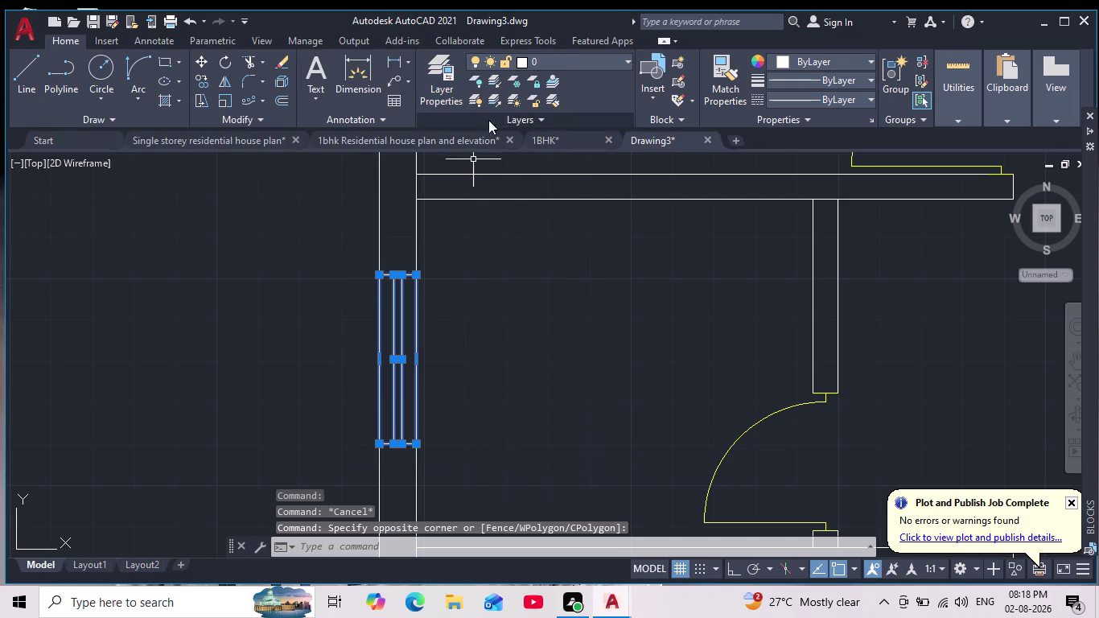
click(608, 55)
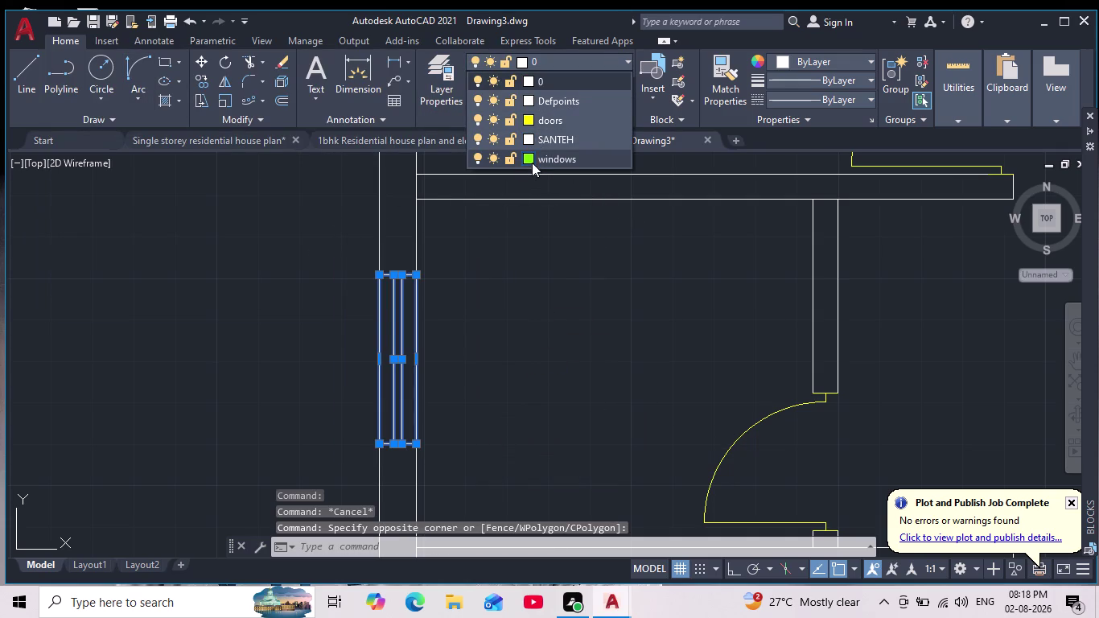
click(532, 161)
key(Escape)
scroll(down, 3)
scroll(down, 3)
key(Escape)
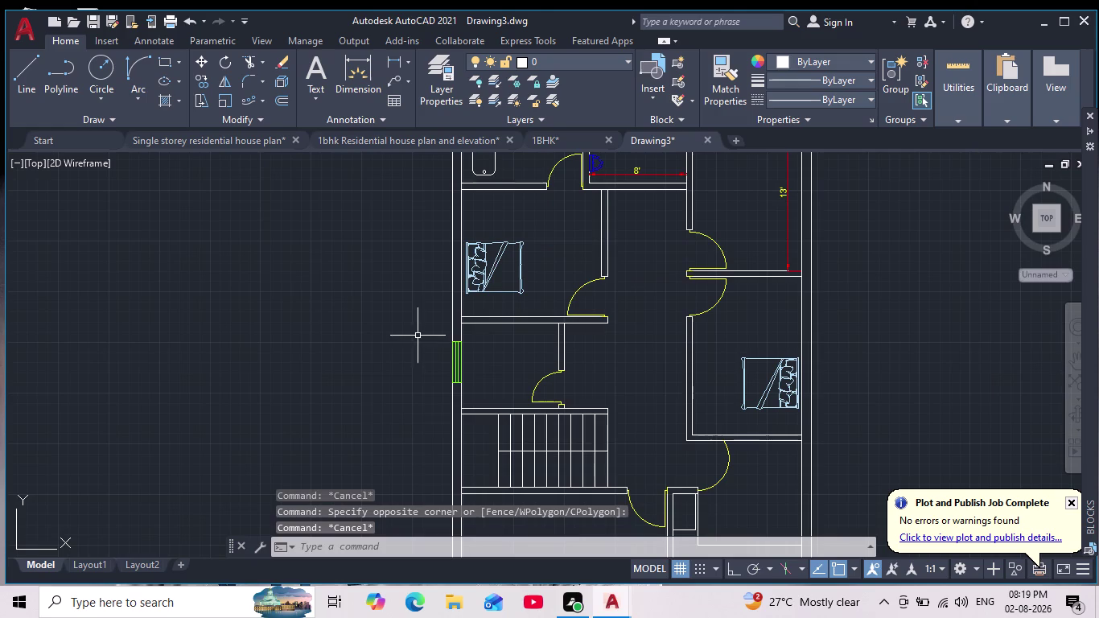
Copy the green window symbol to a spot left of the plan.
click(418, 335)
click(490, 389)
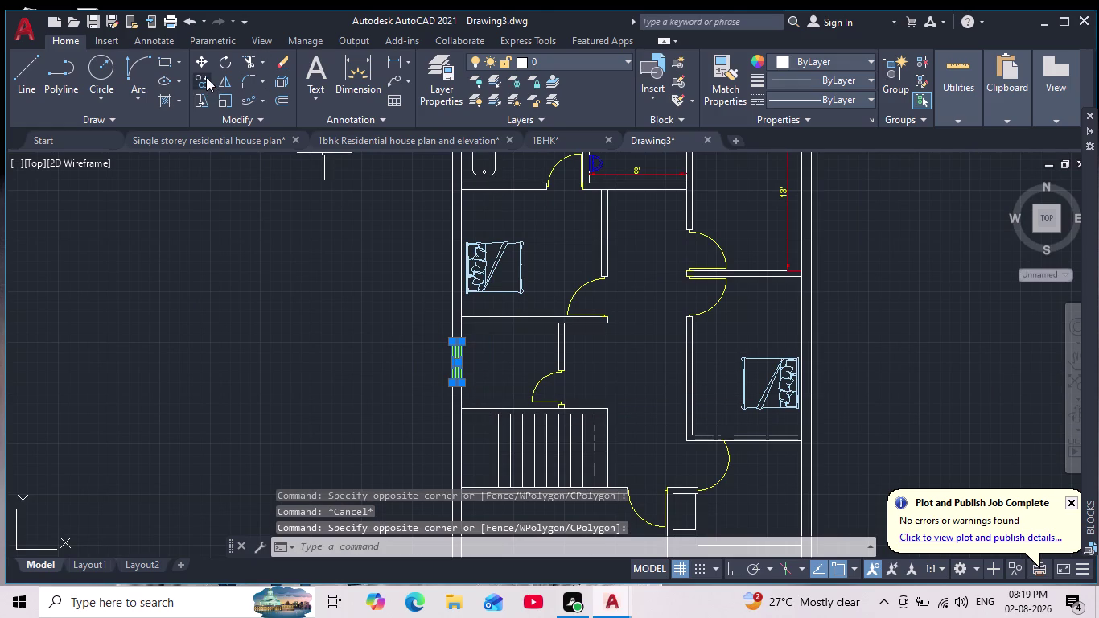
click(206, 77)
click(453, 343)
click(180, 265)
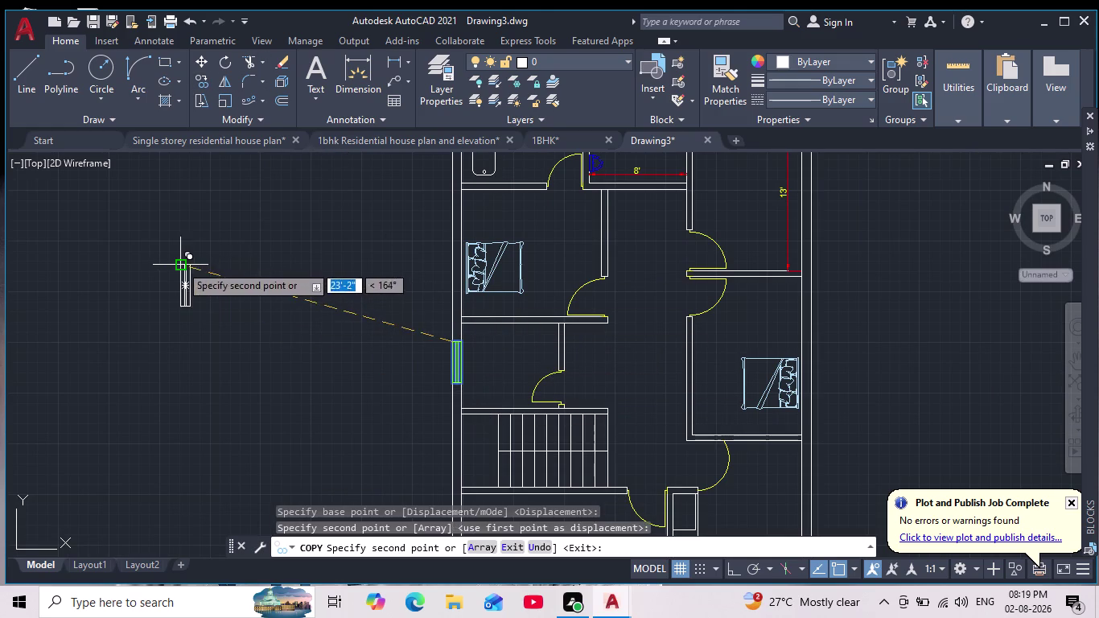
scroll(up, 3)
scroll(down, 3)
key(Escape)
scroll(up, 3)
Put the copied window symbol on the windows layer and reselect the green copy.
drag(237, 242, 248, 254)
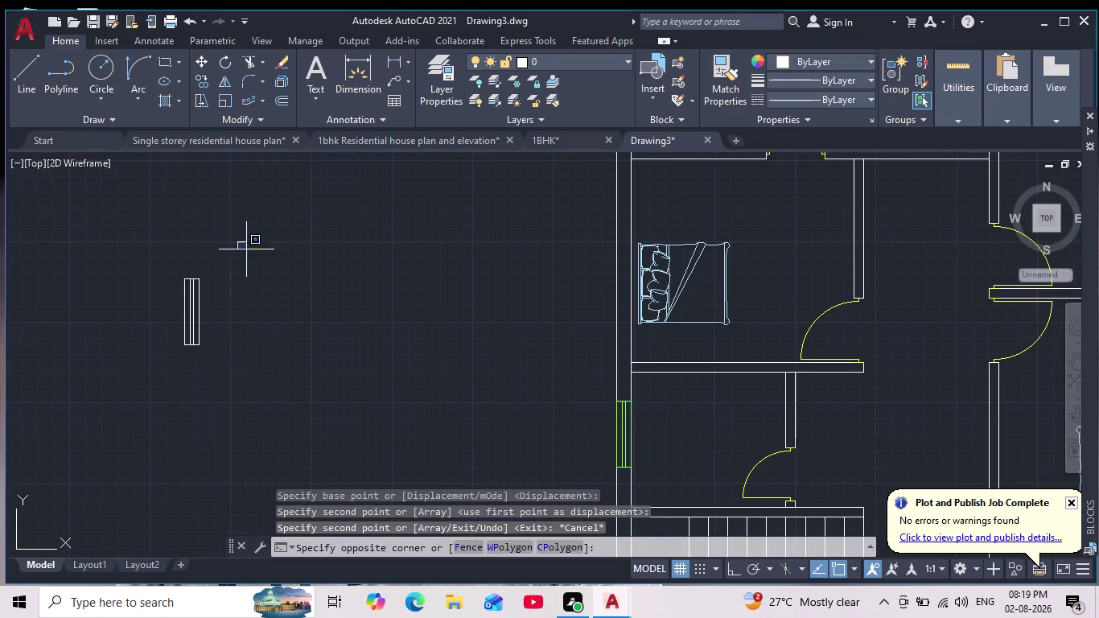
click(153, 372)
click(621, 57)
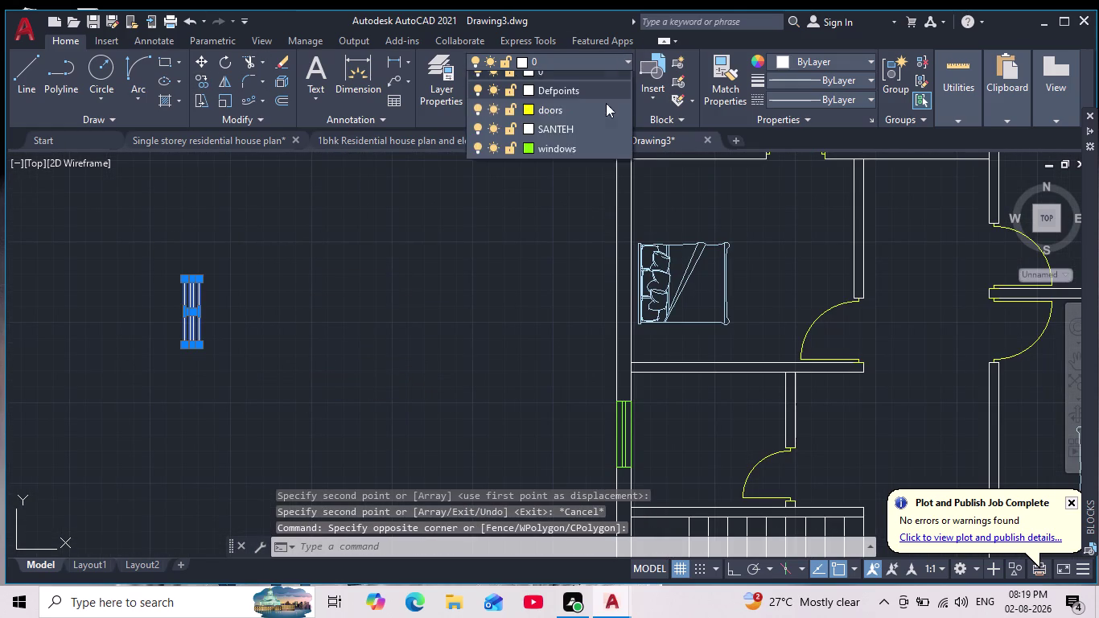
click(572, 158)
key(Escape)
key(Escape)
scroll(down, 3)
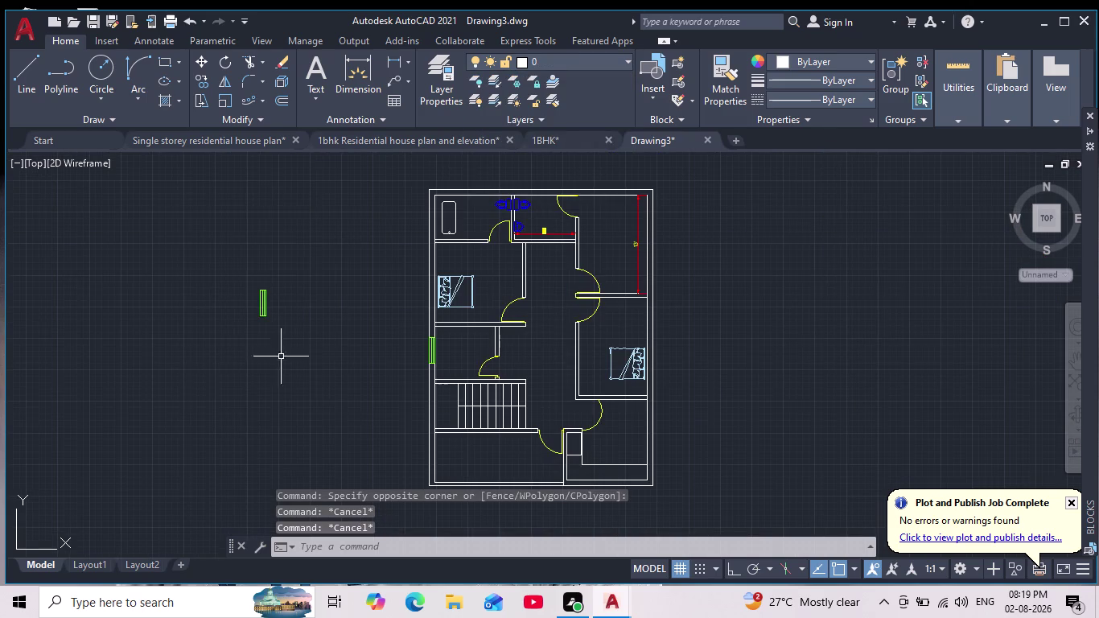
scroll(up, 3)
scroll(down, 3)
middle_drag(275, 341, 287, 377)
scroll(up, 3)
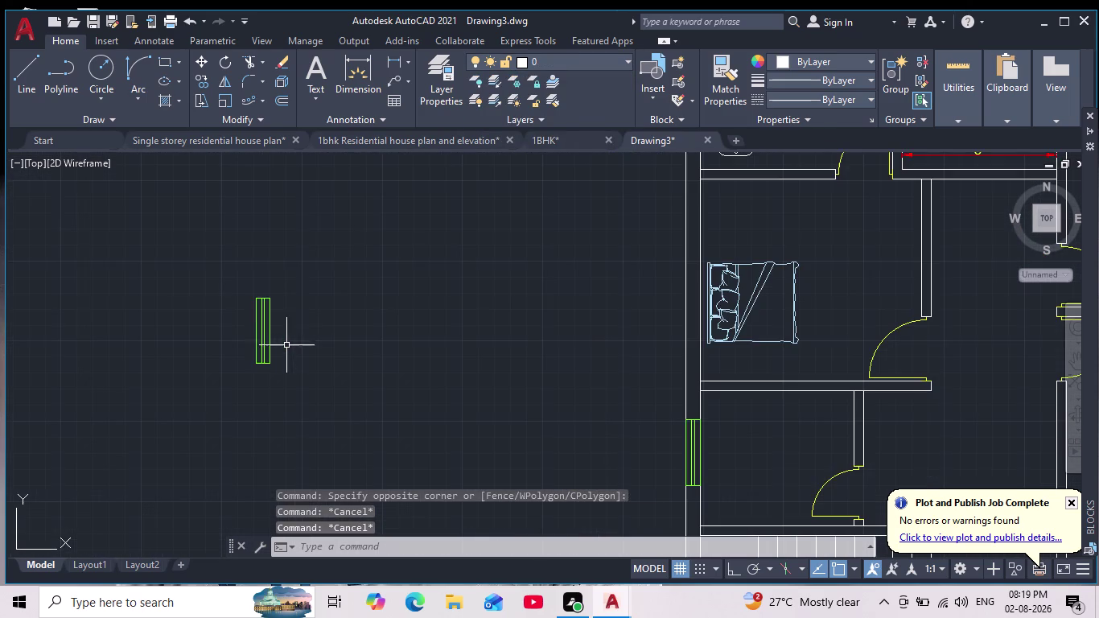
drag(329, 252, 329, 284)
Duplicate the green window symbol above the original.
click(183, 415)
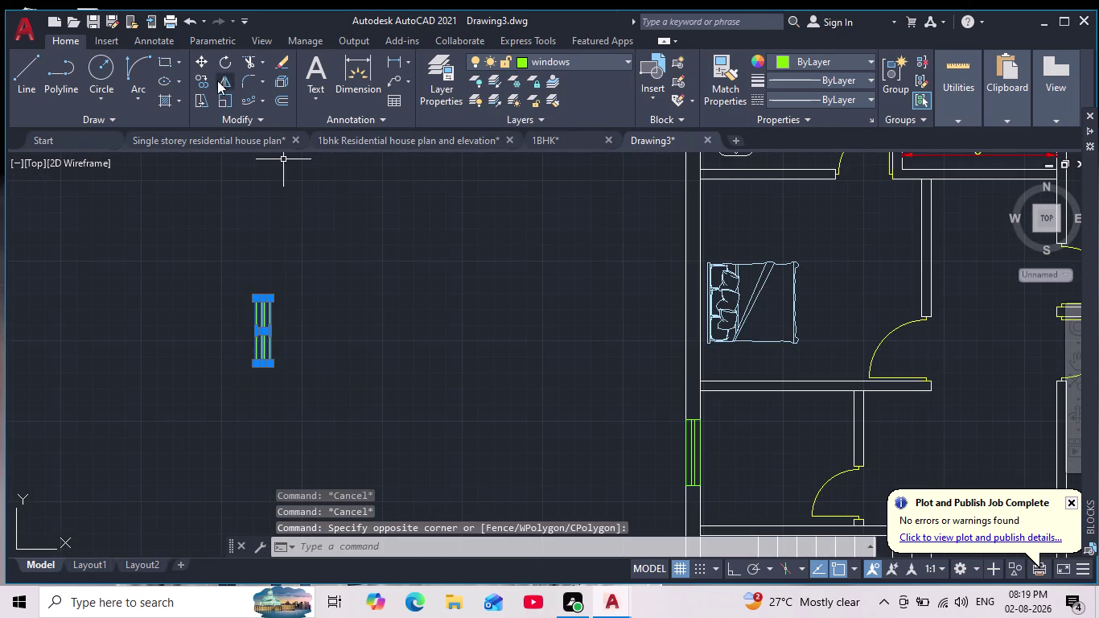
click(199, 75)
click(256, 367)
click(360, 305)
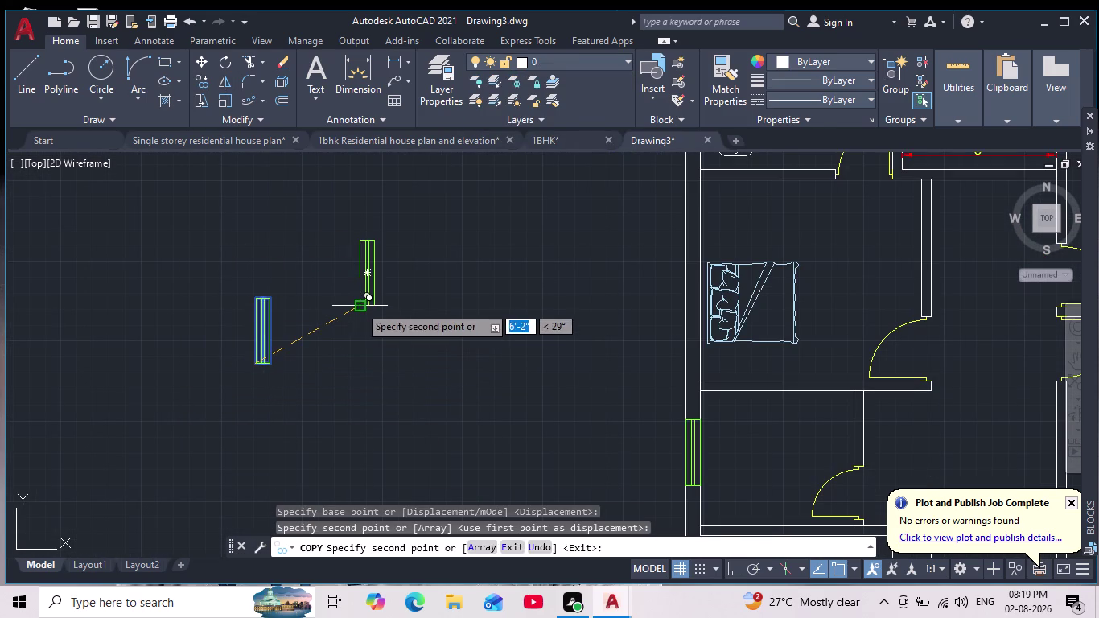
key(Escape)
drag(404, 198, 413, 236)
click(322, 351)
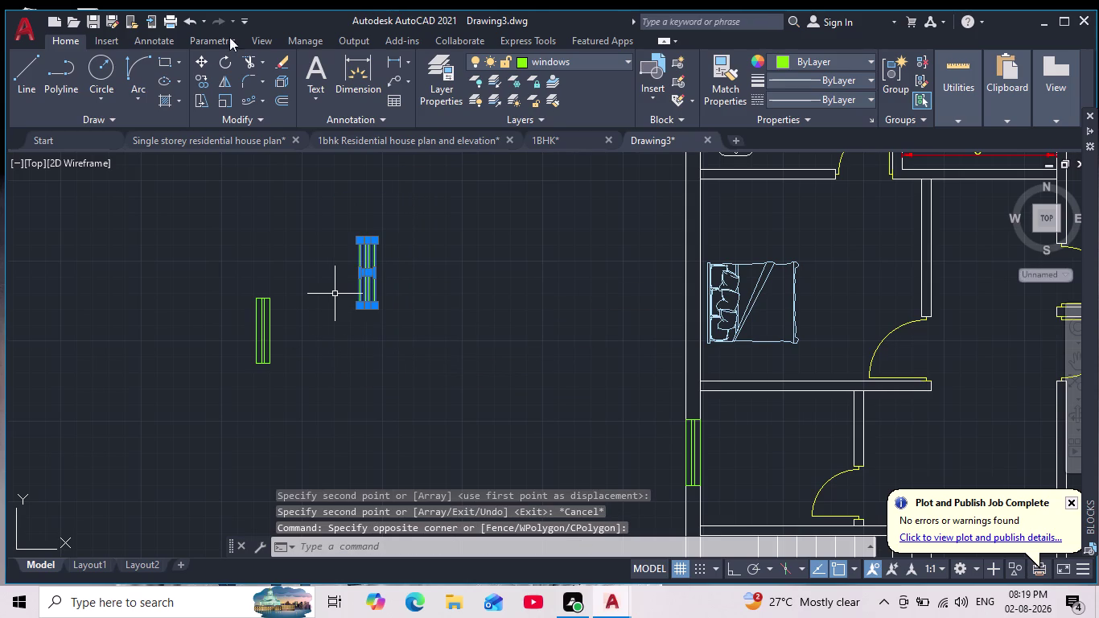
Rotate the new copy 90° with Ortho so it lies horizontally.
click(225, 61)
click(742, 572)
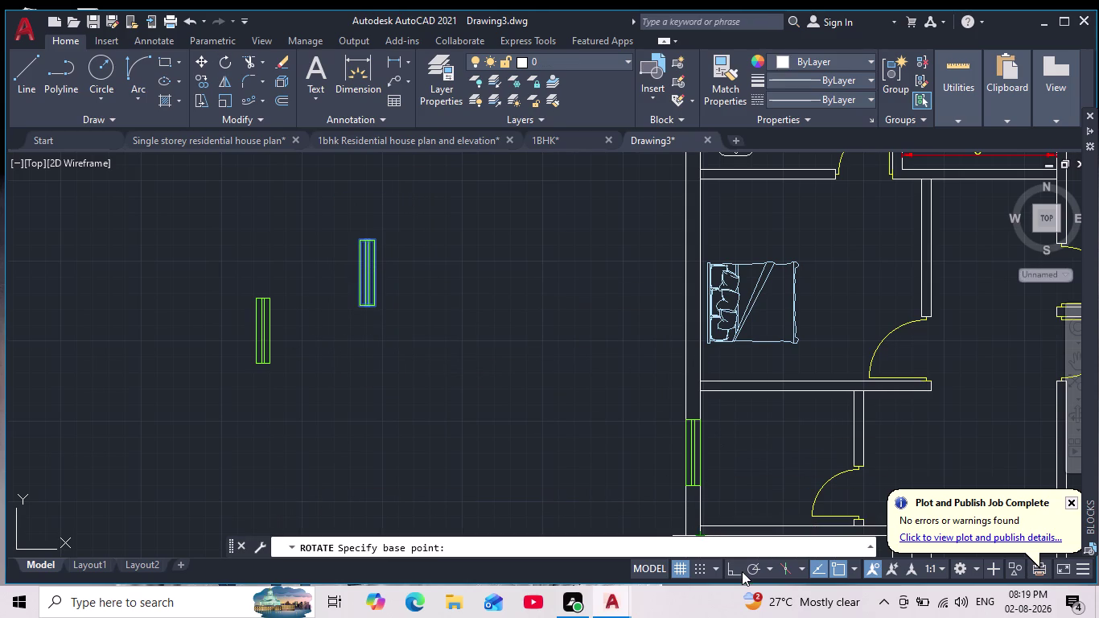
click(410, 271)
click(386, 359)
key(Escape)
key(Escape)
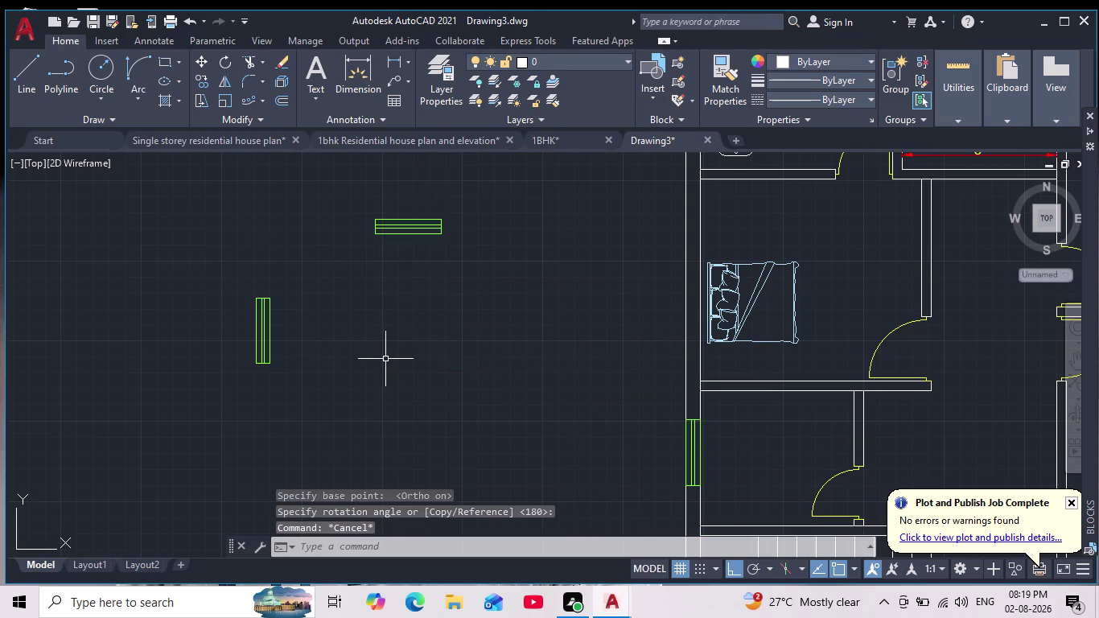
scroll(down, 3)
scroll(up, 3)
scroll(up, 3)
drag(483, 231, 468, 256)
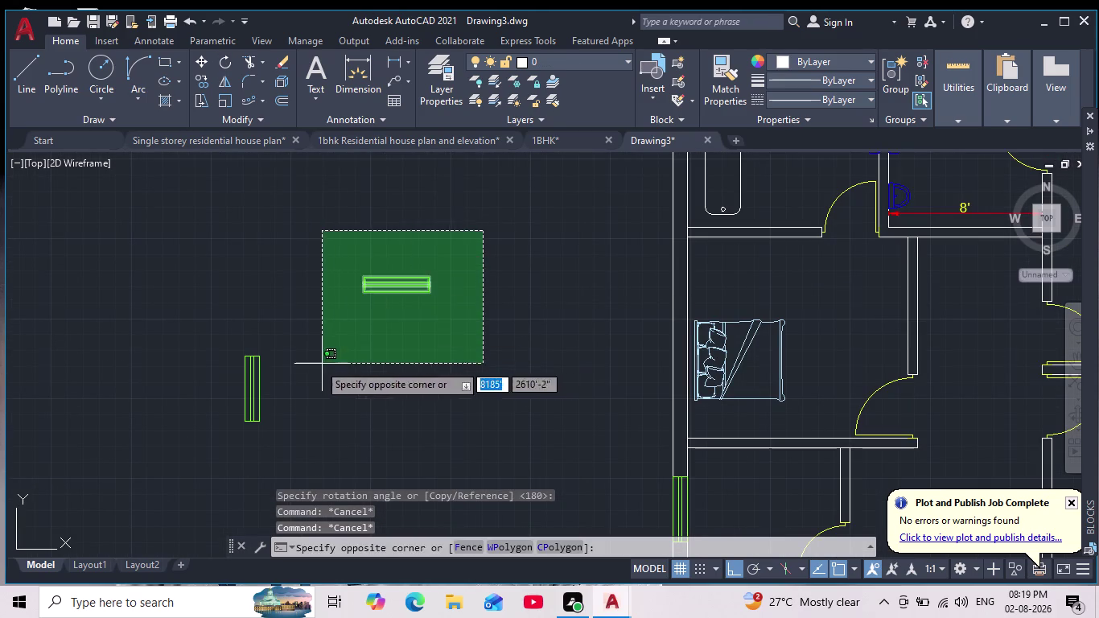
click(316, 362)
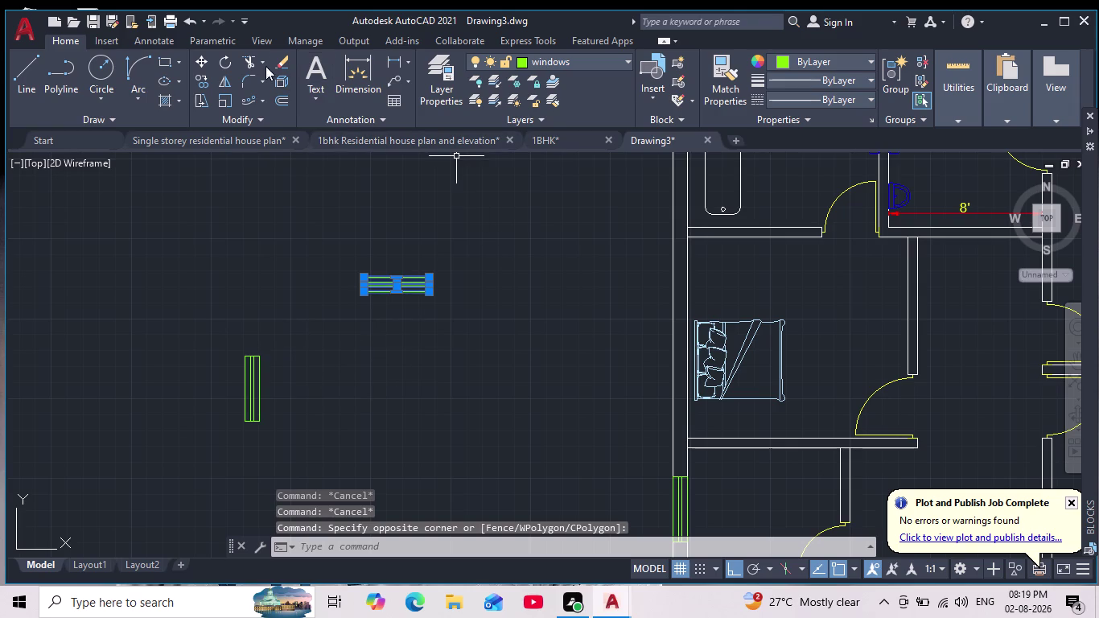
click(199, 82)
Set the base point and drag the horizontal window copy toward the plan's top wall.
scroll(up, 3)
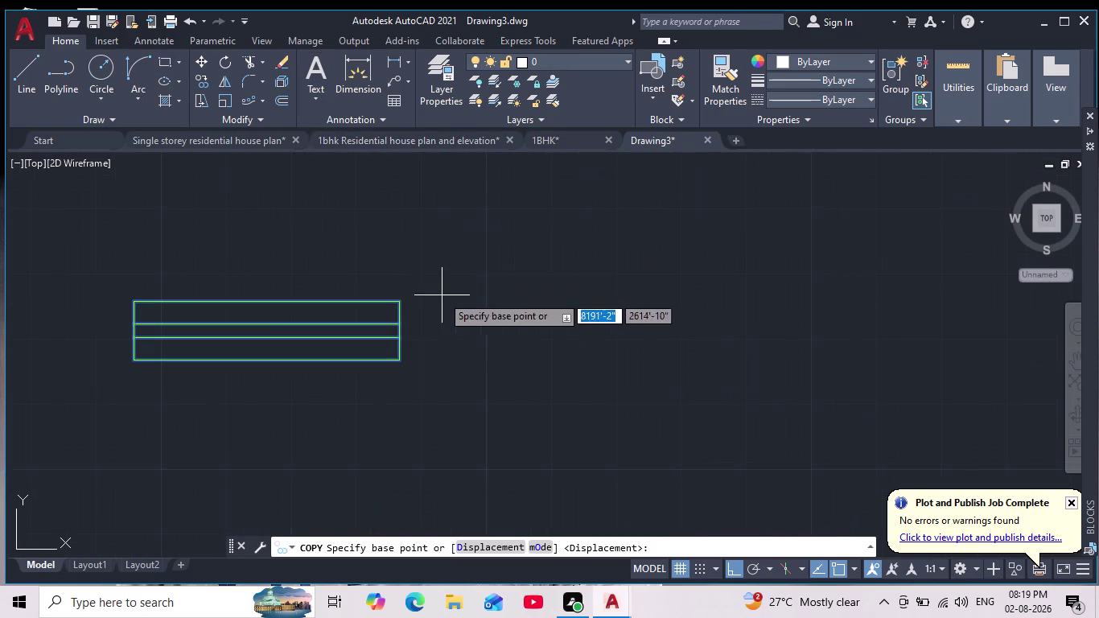
click(403, 304)
scroll(down, 3)
middle_drag(528, 282, 351, 399)
scroll(down, 3)
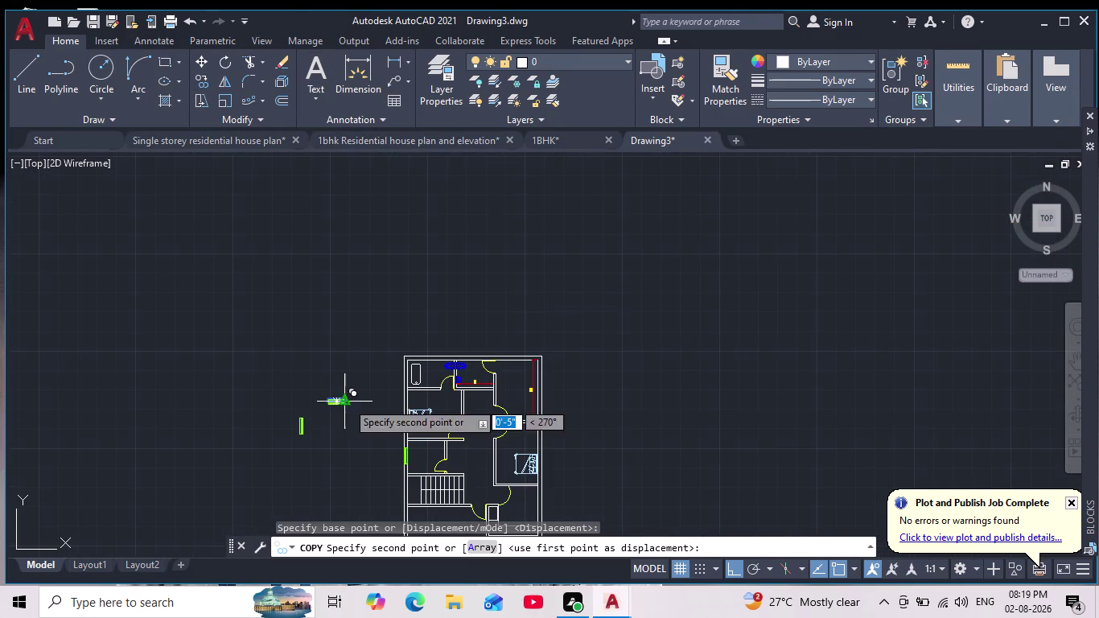
drag(731, 569, 772, 617)
scroll(up, 3)
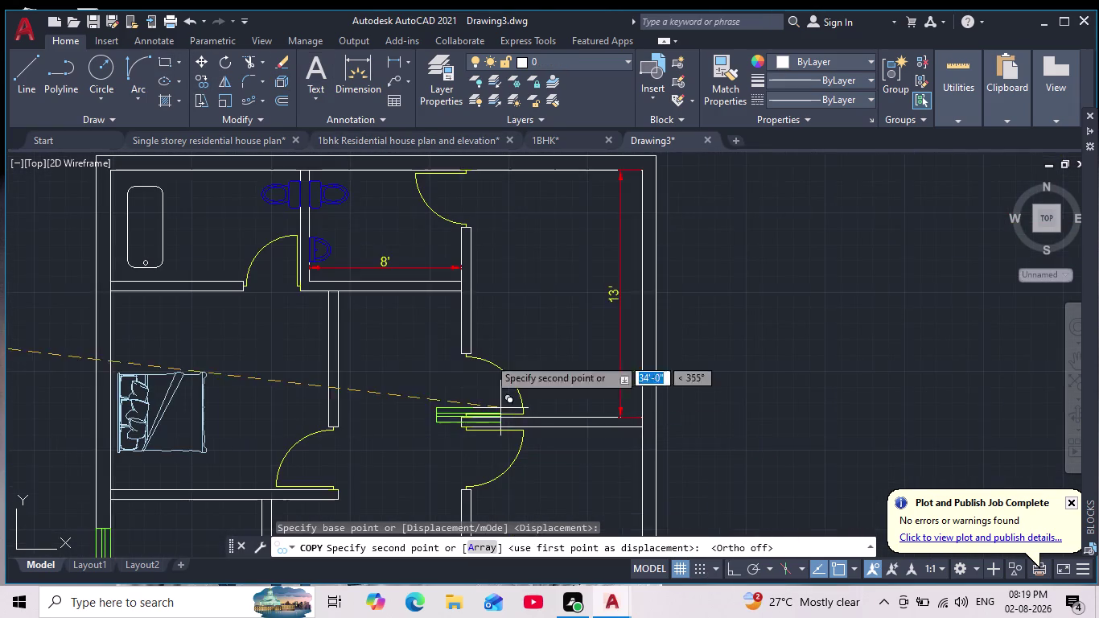
middle_drag(416, 244, 478, 423)
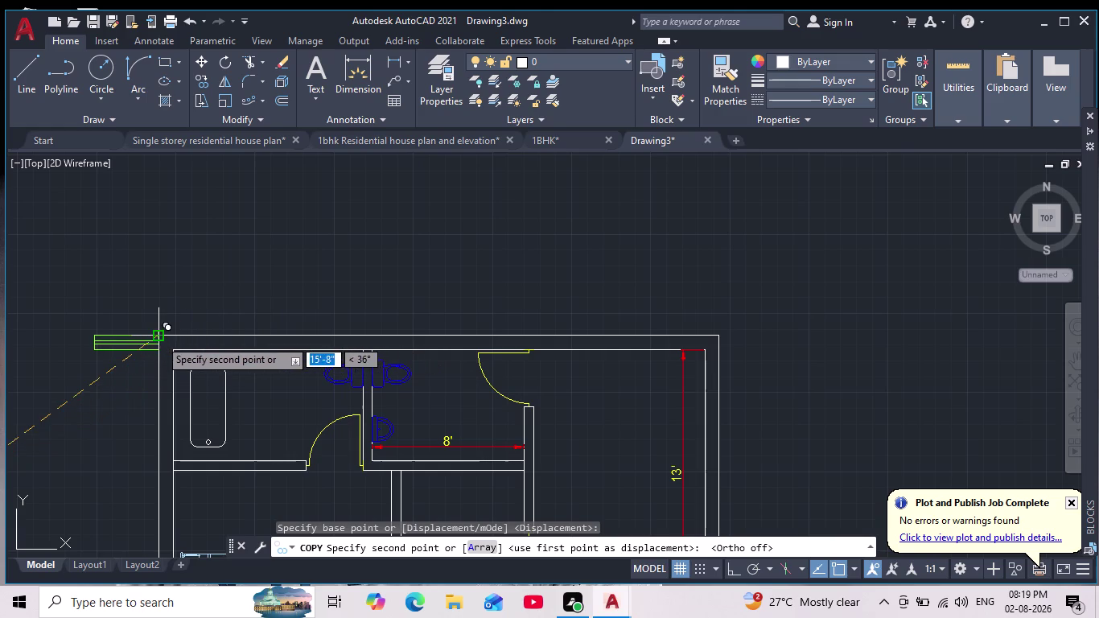